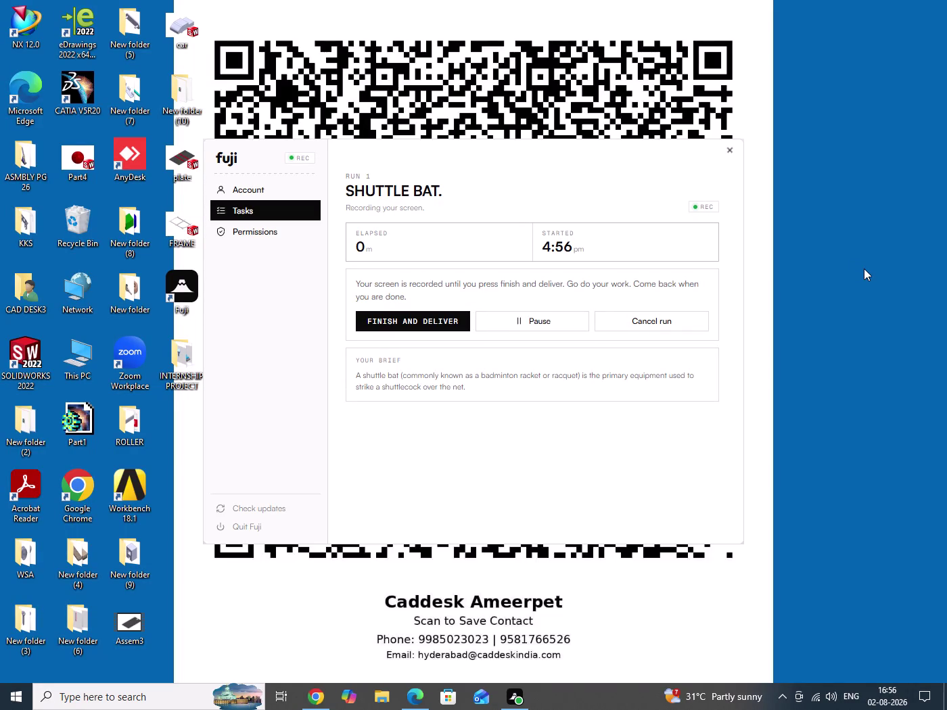
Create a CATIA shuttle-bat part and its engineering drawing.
Refresh the Windows desktop three times from its right-click menu.
right_click(864, 269)
click(836, 306)
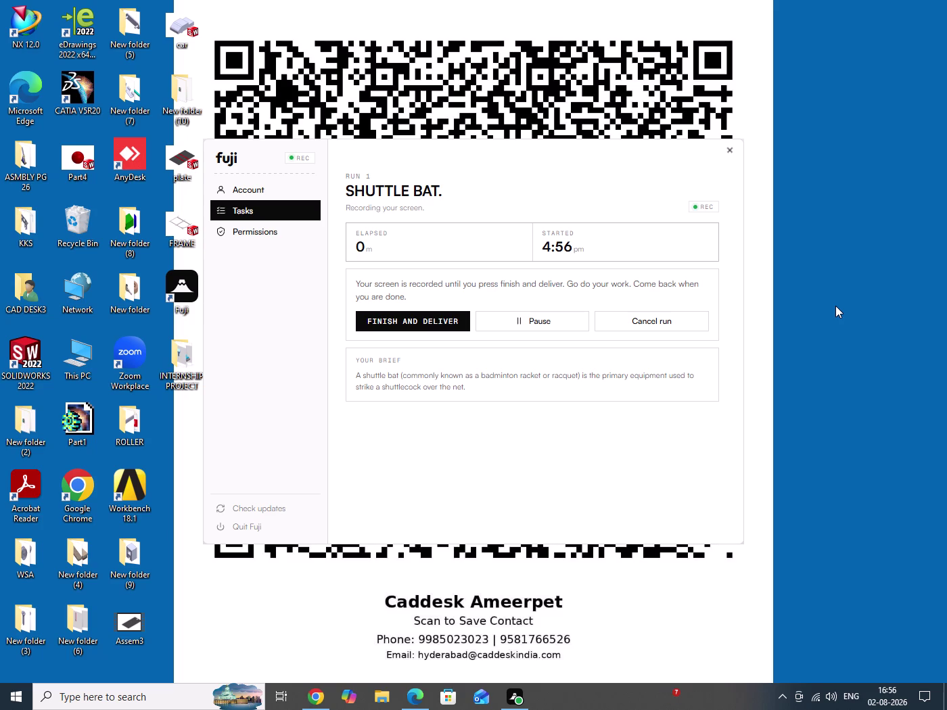
right_click(866, 245)
click(848, 287)
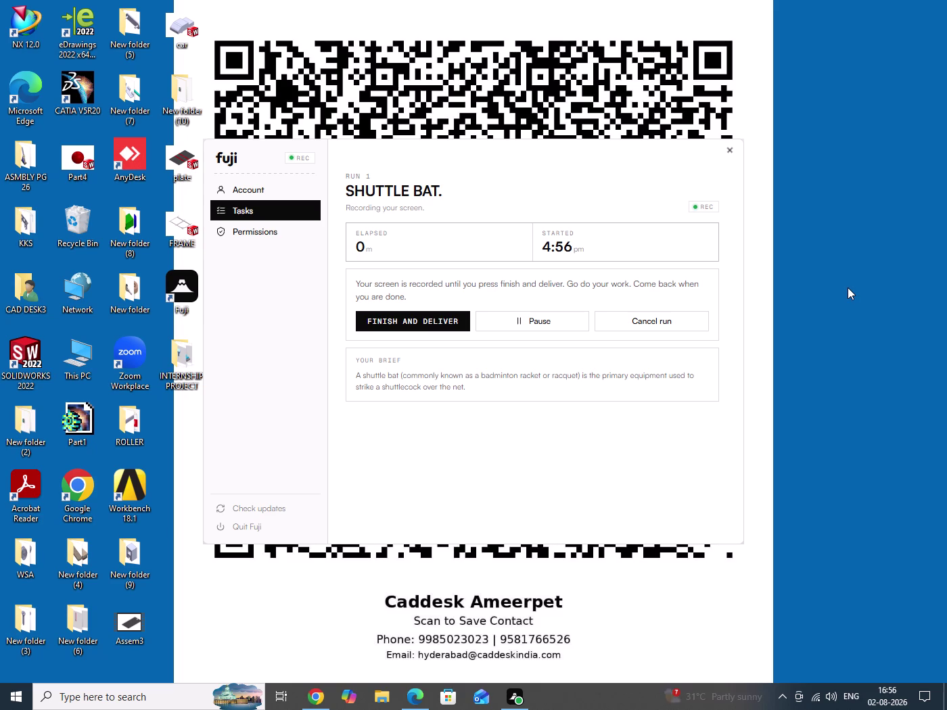
right_click(848, 288)
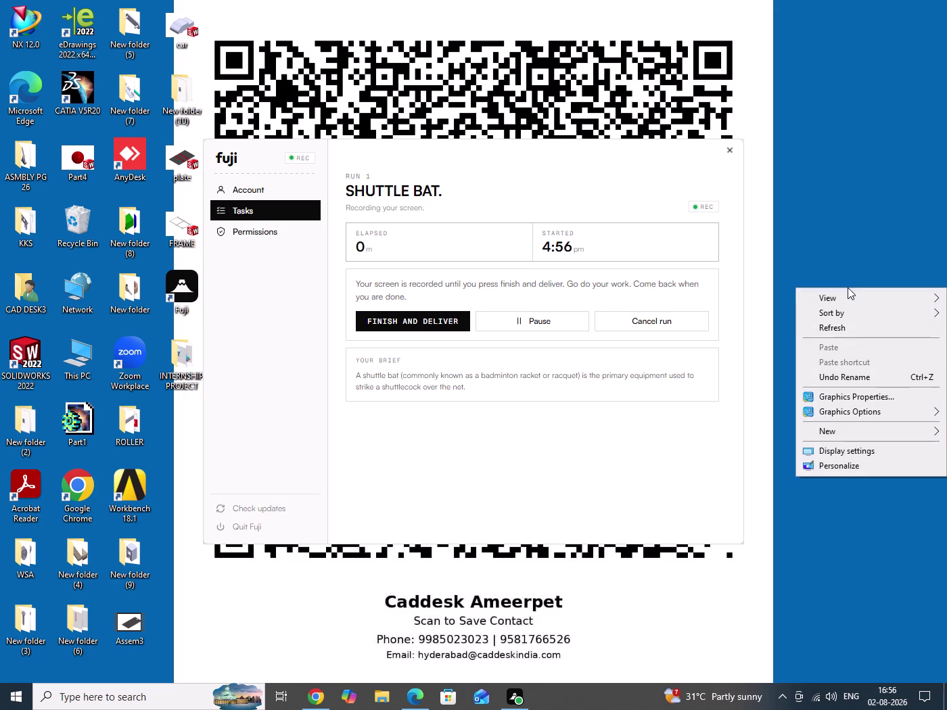
click(846, 330)
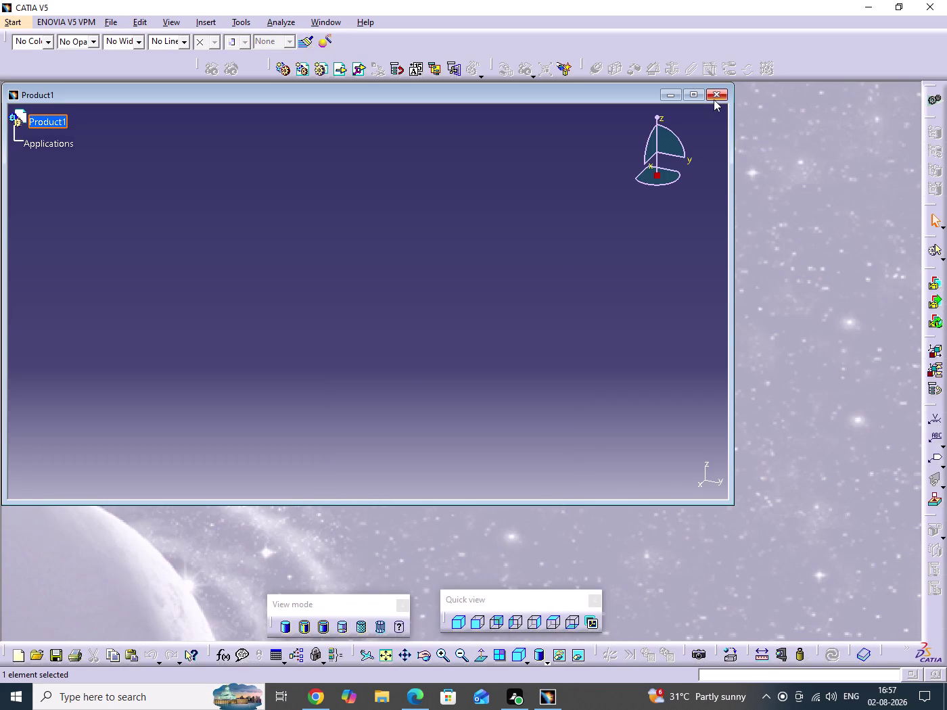
Close the empty Product1 and start a new part in Part Design.
click(714, 100)
key(alt+s)
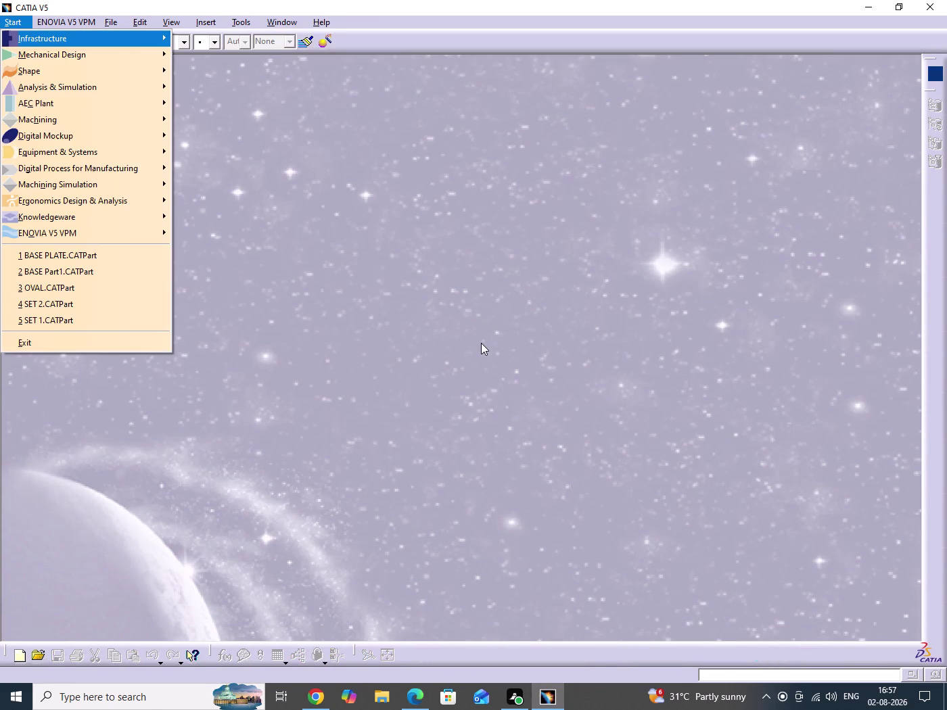
text(MP)
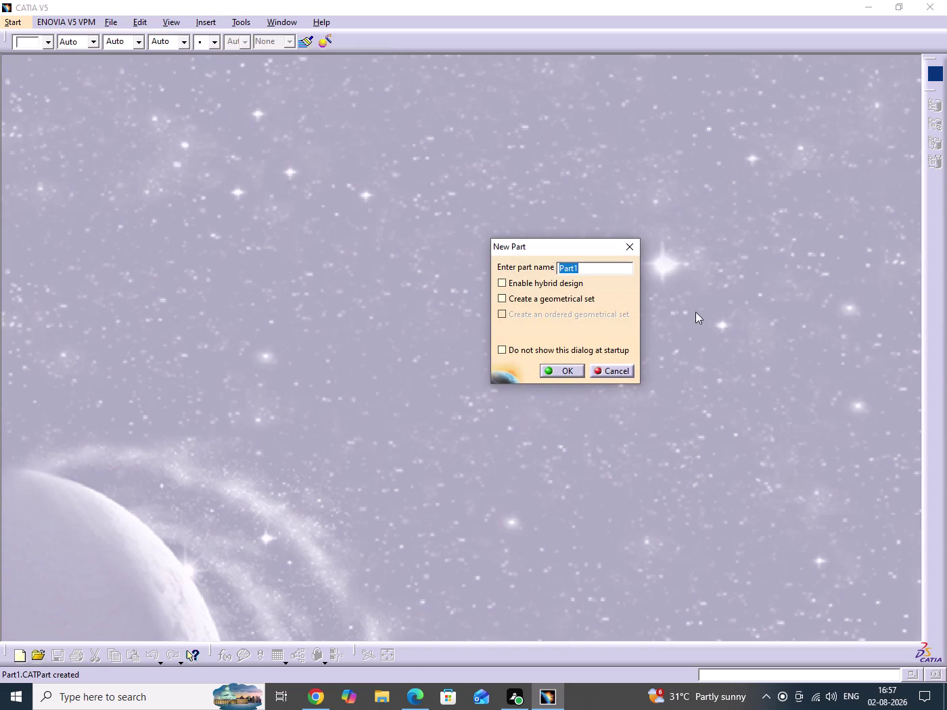
Name the new part 'SHUTTLE BAT' and confirm its creation.
text(S)
text(H)
key(u)
text(T)
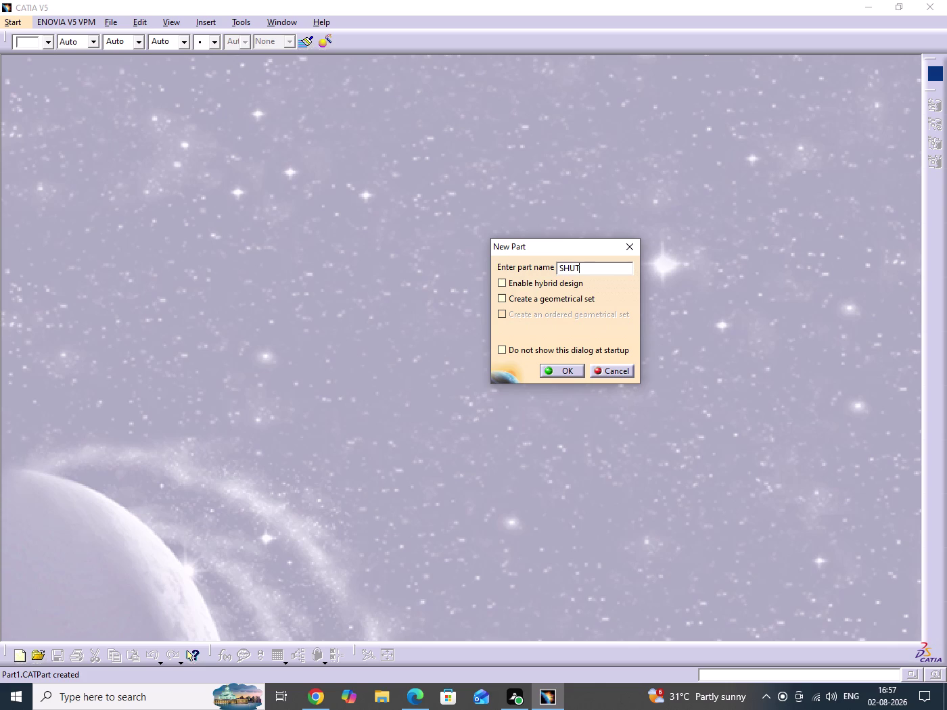
text(TLE)
key(space)
text(BAT)
click(539, 285)
click(557, 374)
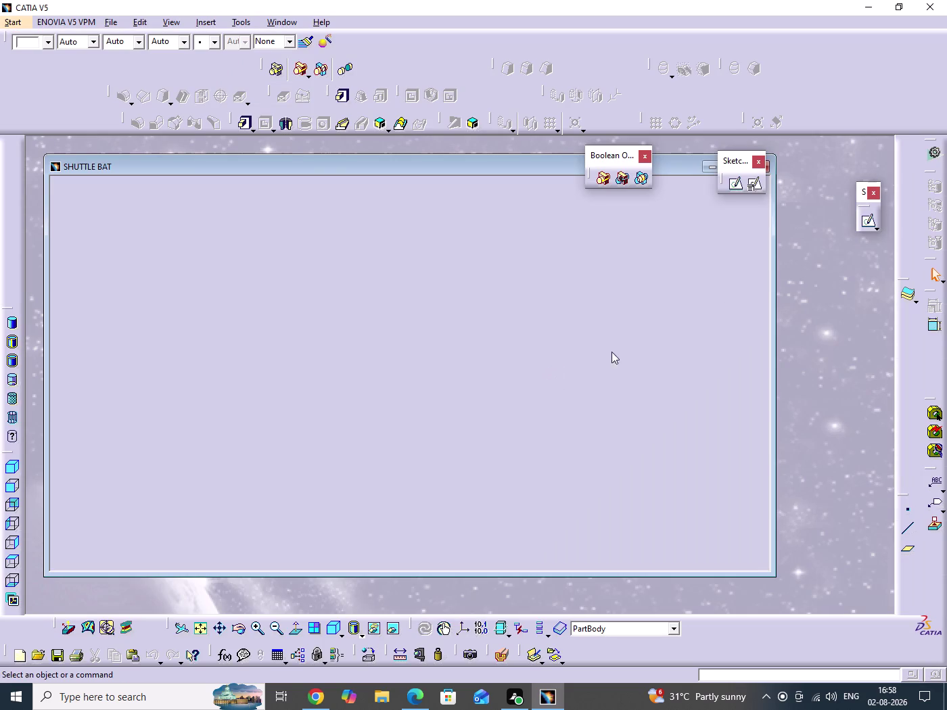
Check the racket reference drawing in Edge, then return to the SHUTTLE BAT part.
drag(724, 161, 802, 208)
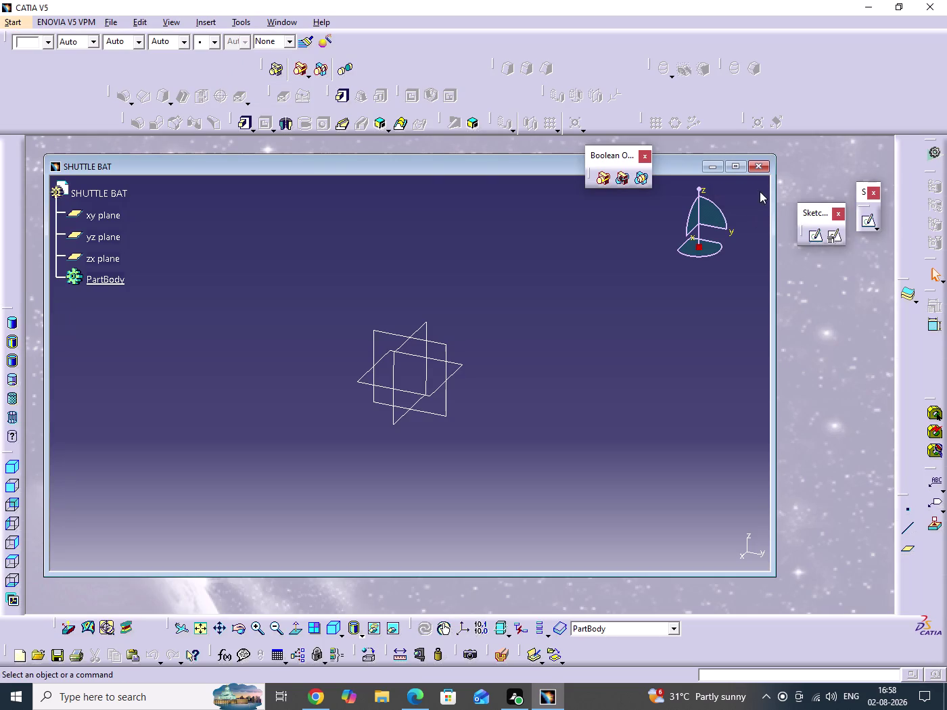
click(736, 169)
click(416, 701)
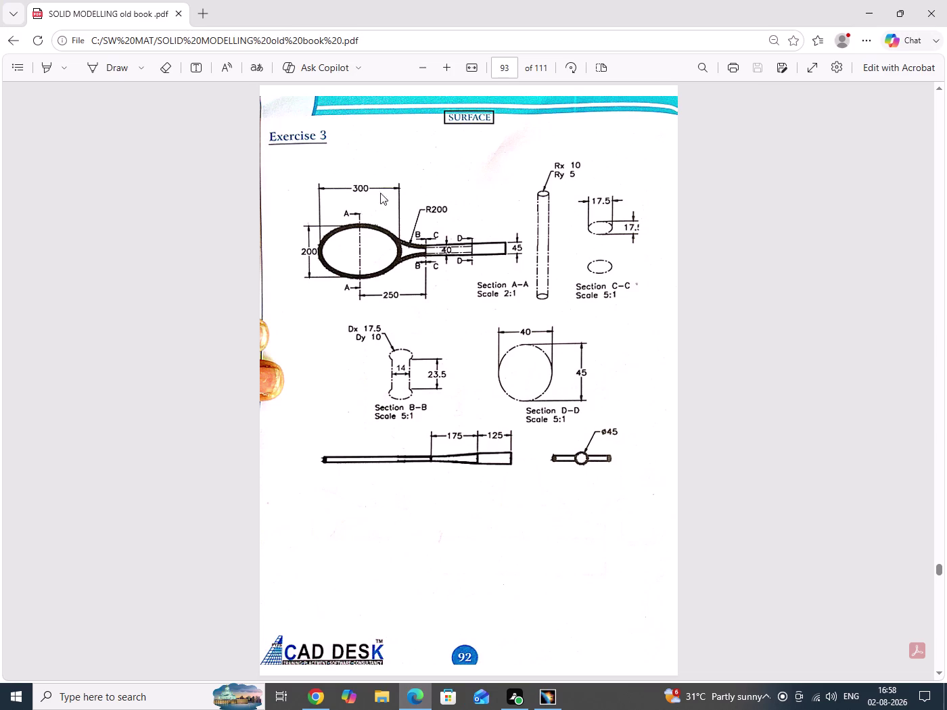
click(865, 15)
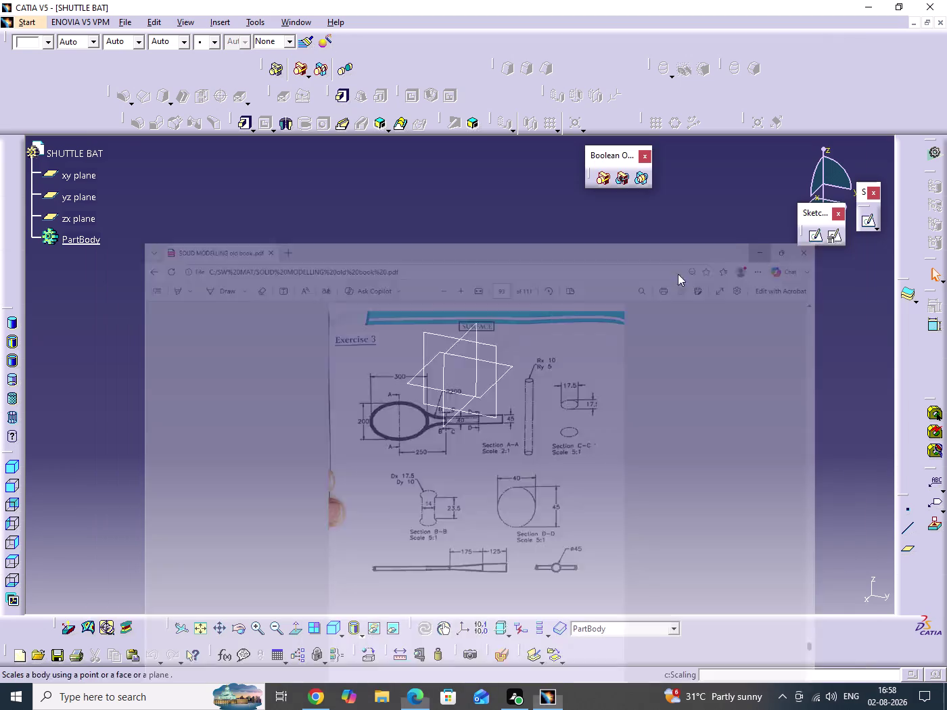
Create a positioned sketch on the xy plane with Reverse H and Swap enabled.
click(746, 301)
click(836, 238)
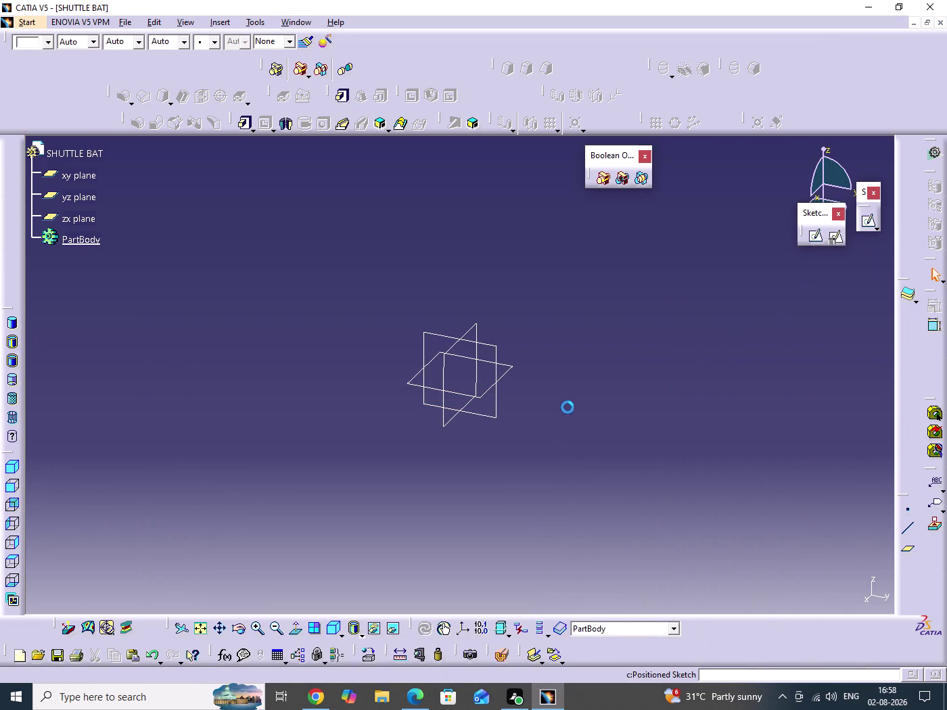
click(513, 369)
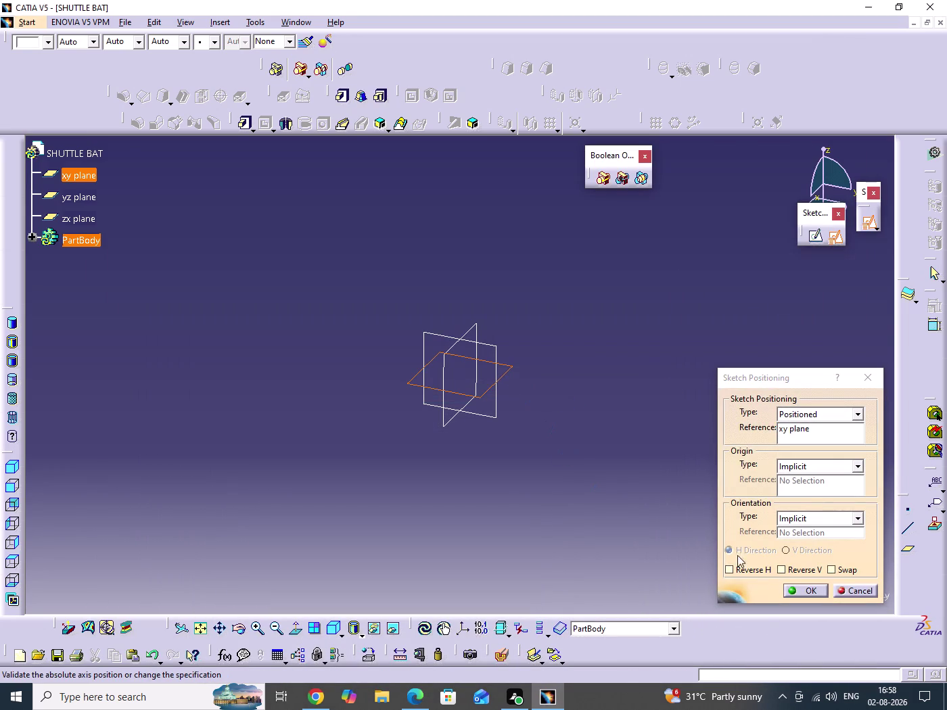
click(812, 569)
click(759, 567)
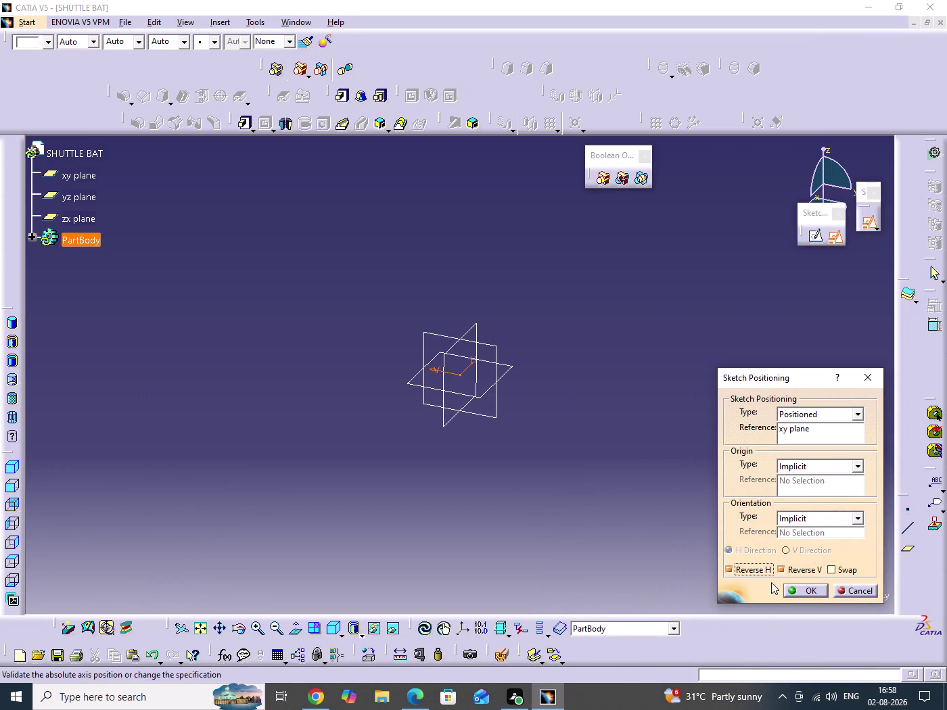
click(801, 574)
click(842, 570)
click(813, 591)
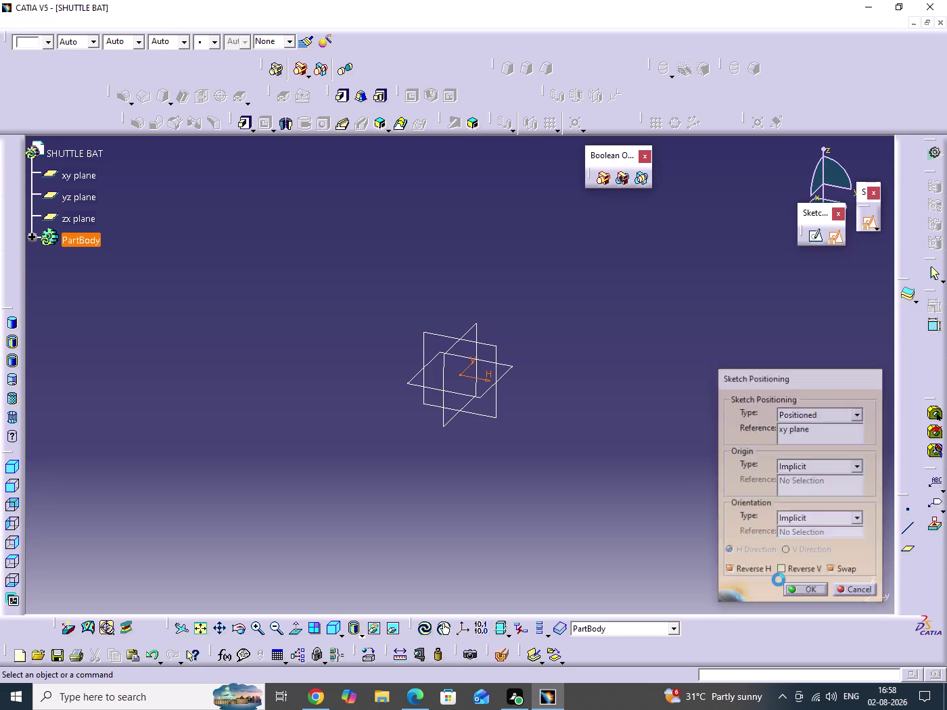
middle_drag(649, 405, 554, 429)
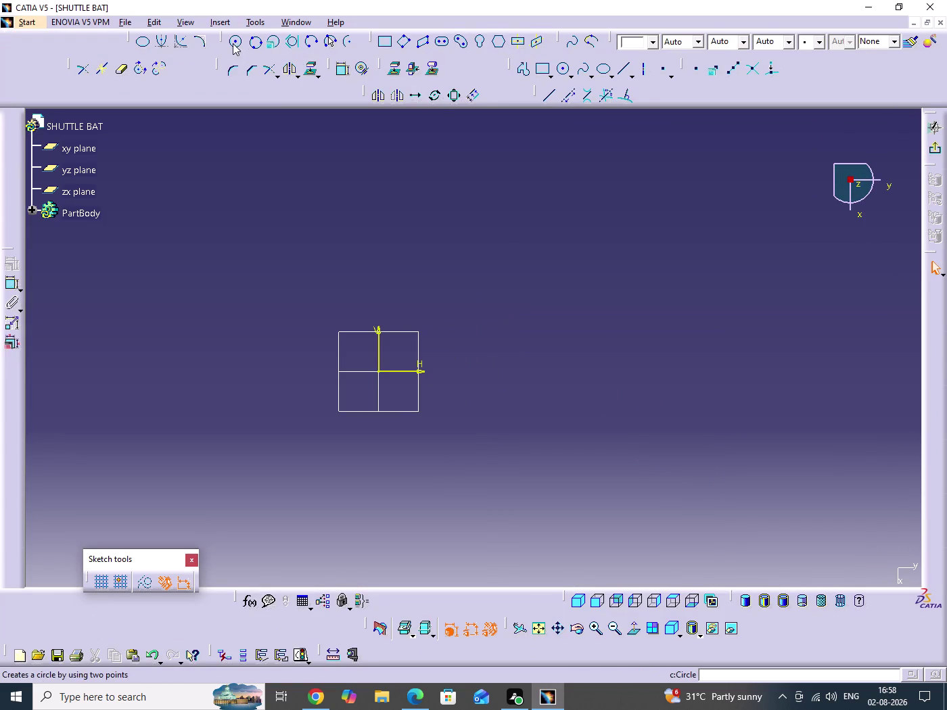
Draw an ellipse centred on the sketch origin with a horizontal long axis.
click(145, 39)
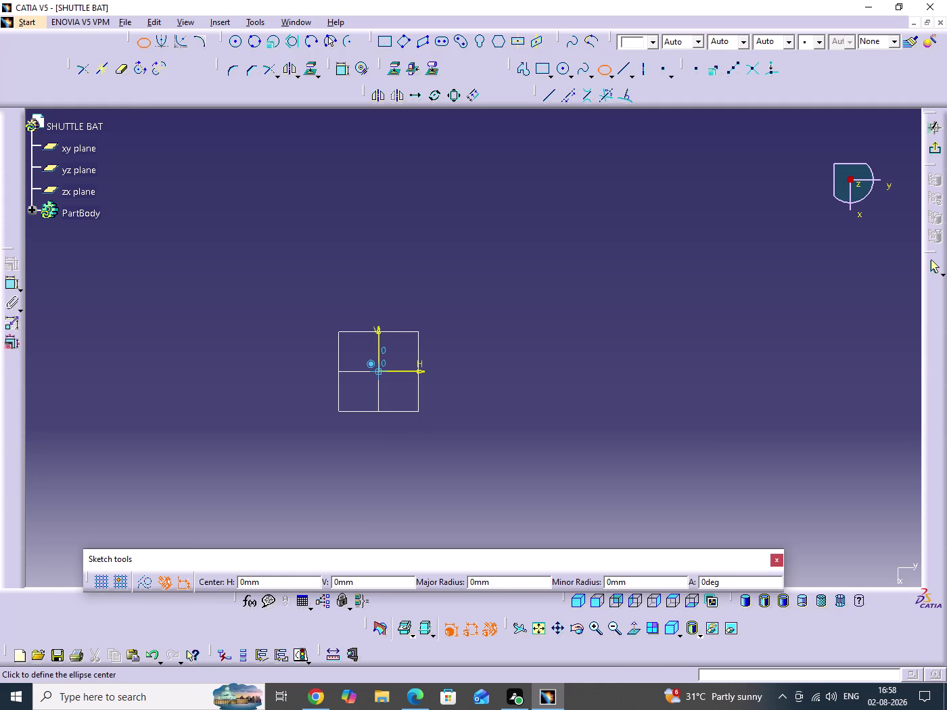
click(377, 371)
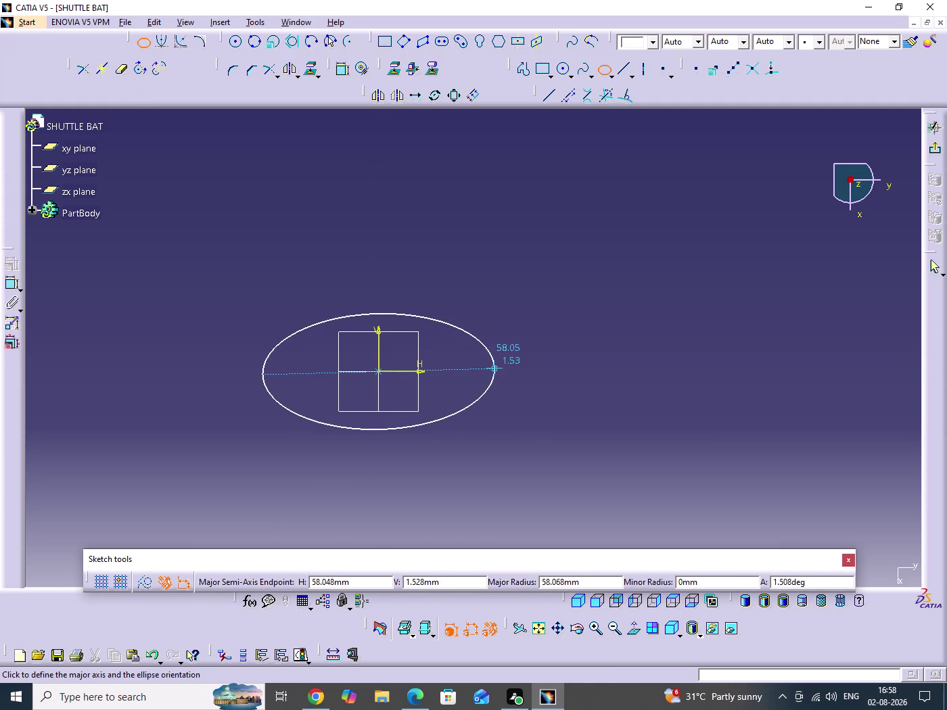
click(495, 369)
click(374, 453)
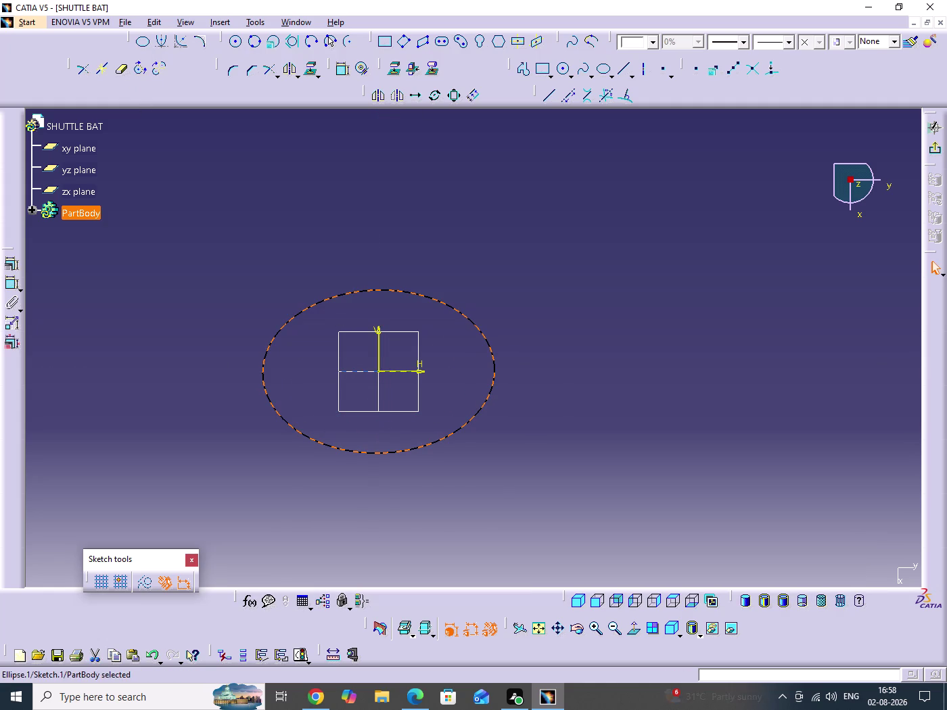
Add semimajor and semiminor axis constraints to the ellipse and place the dimensions.
click(11, 266)
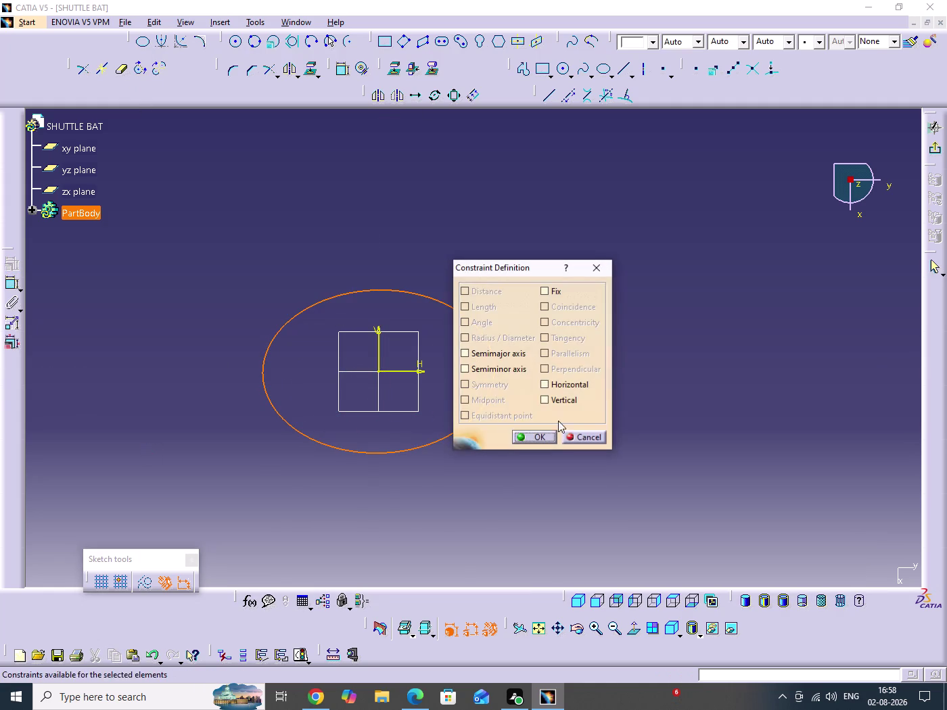
click(576, 386)
click(504, 356)
click(498, 369)
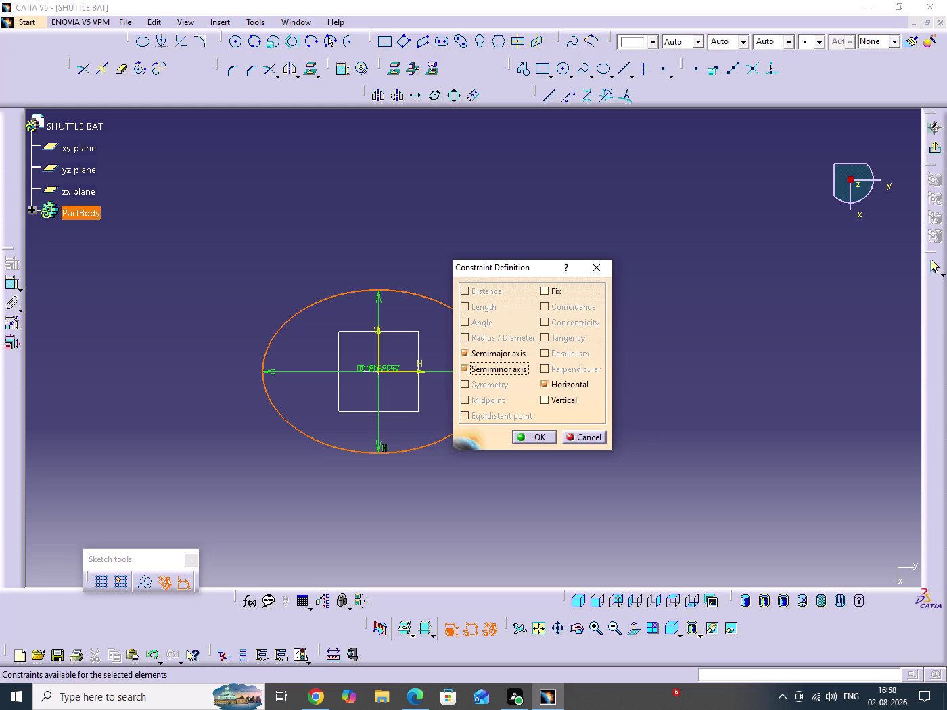
click(542, 439)
click(743, 451)
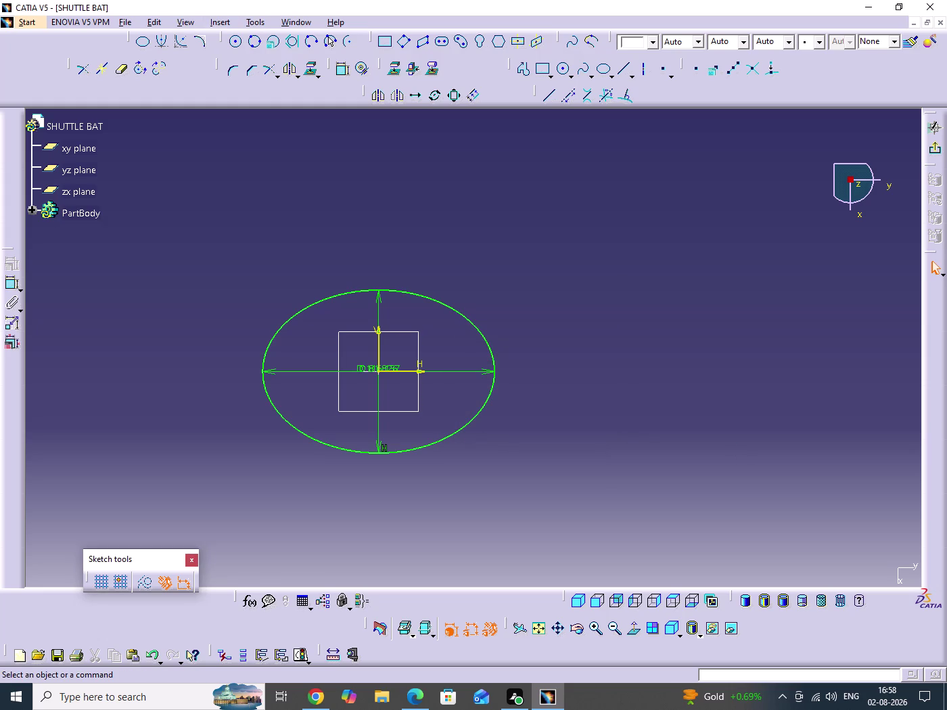
drag(380, 440, 223, 423)
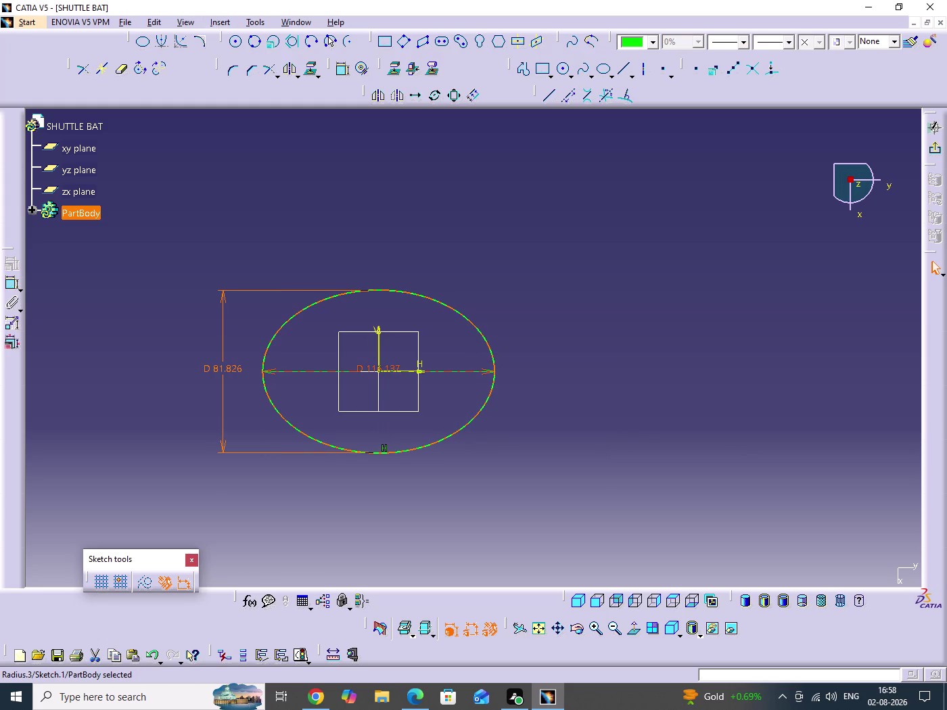
drag(474, 372, 478, 249)
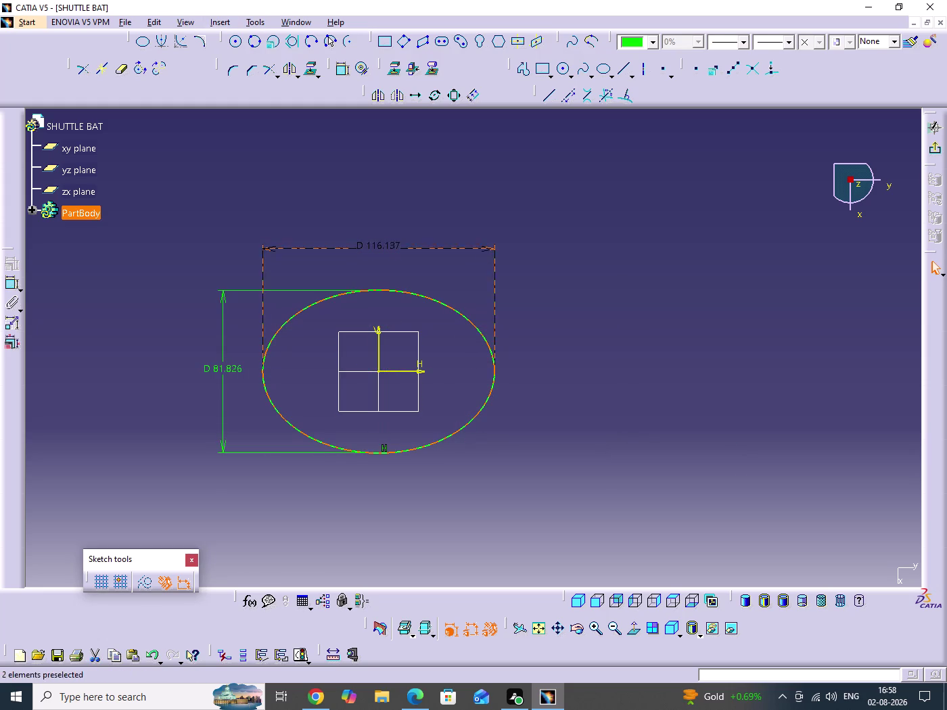
drag(580, 306, 638, 537)
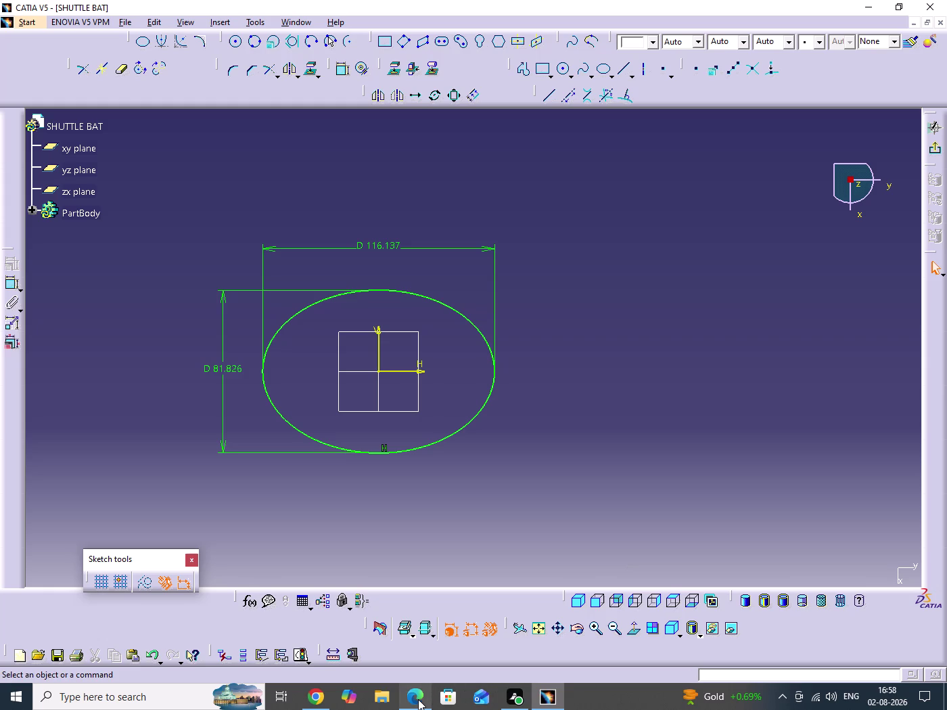
Set the ellipse width dimension to 300 and its height to 200.
click(418, 699)
click(417, 700)
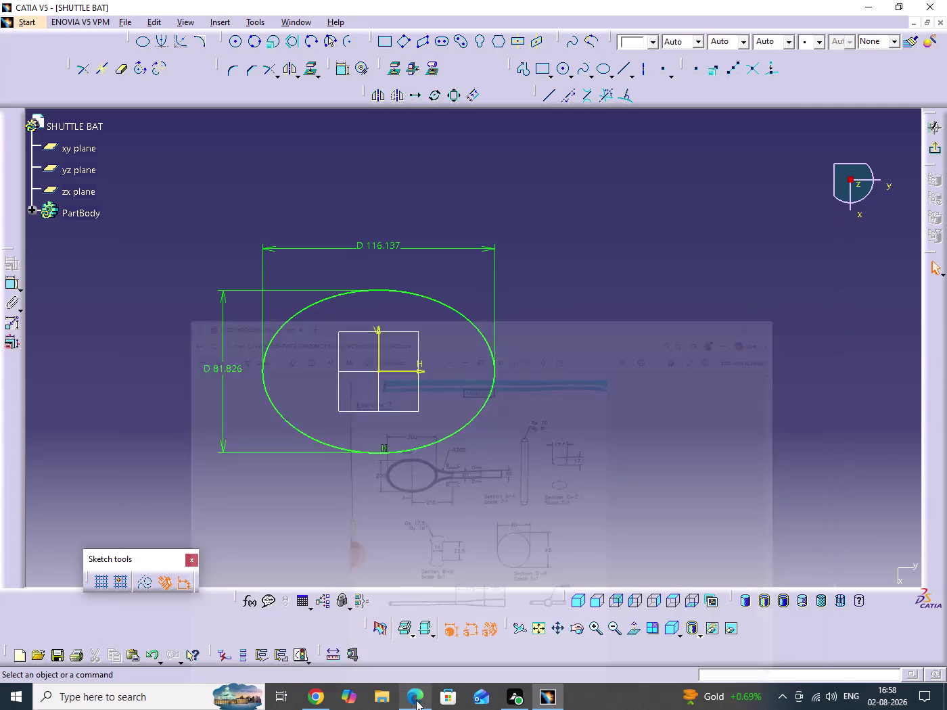
double_click(392, 243)
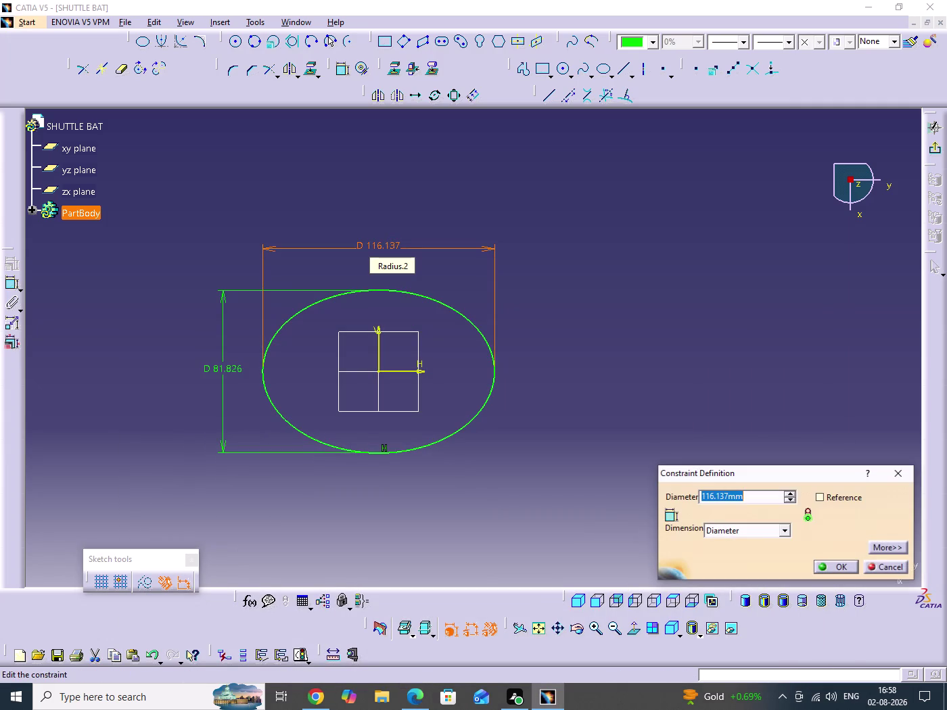
text(300)
key(Return)
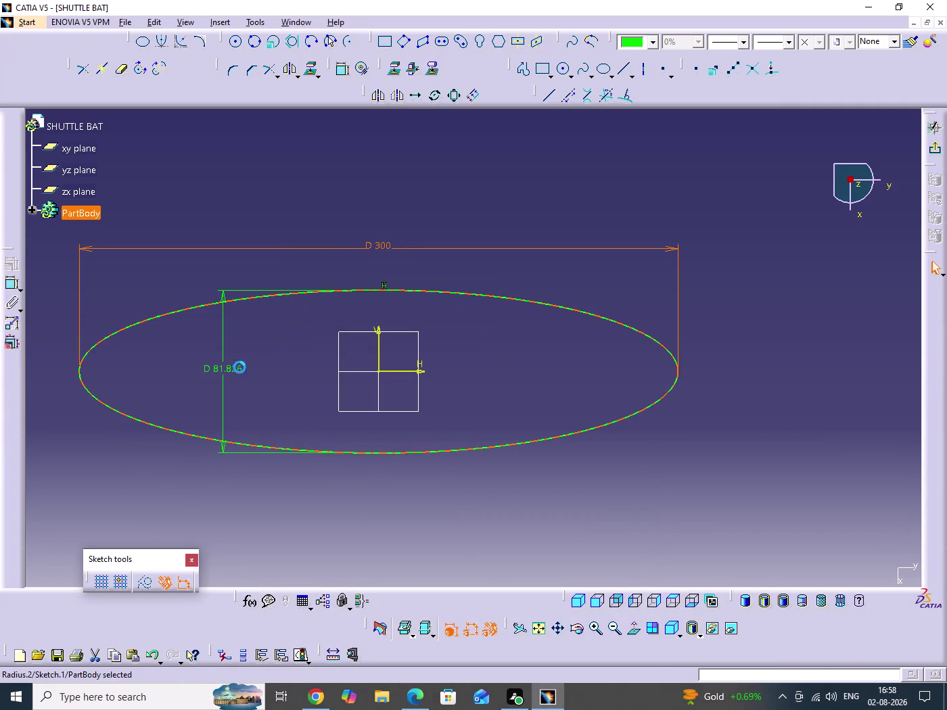
double_click(226, 367)
text(200)
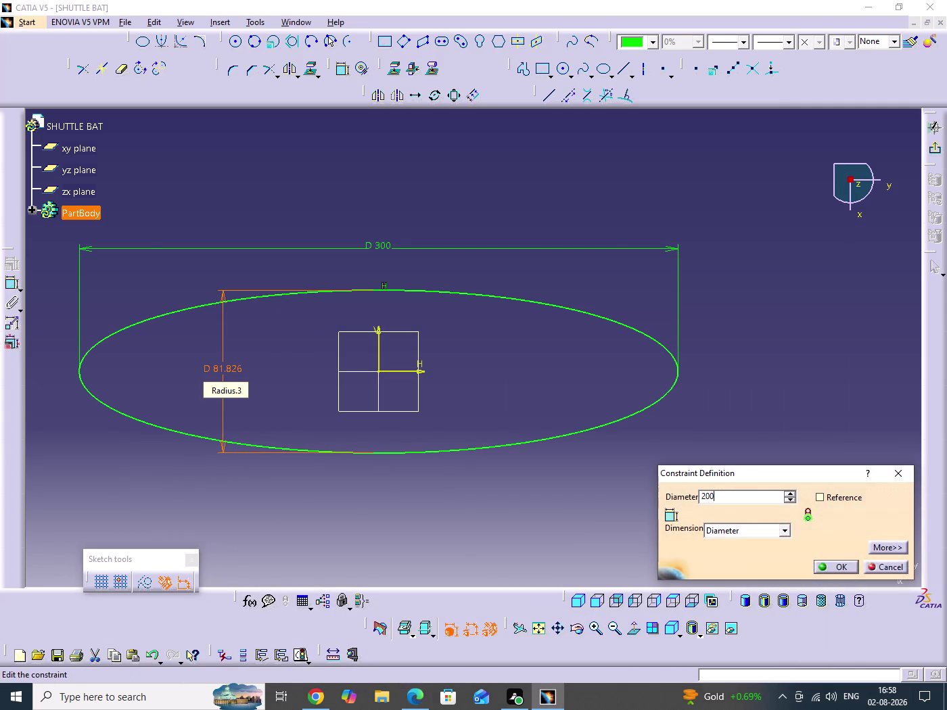
key(Return)
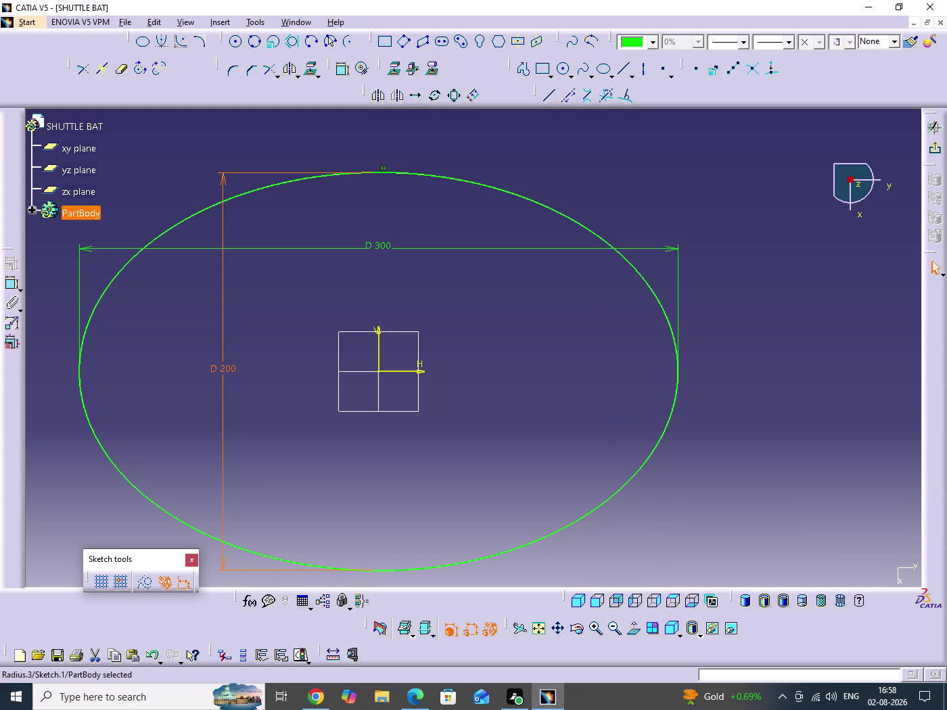
Exit the head sketch back to Part Design.
click(793, 342)
click(941, 143)
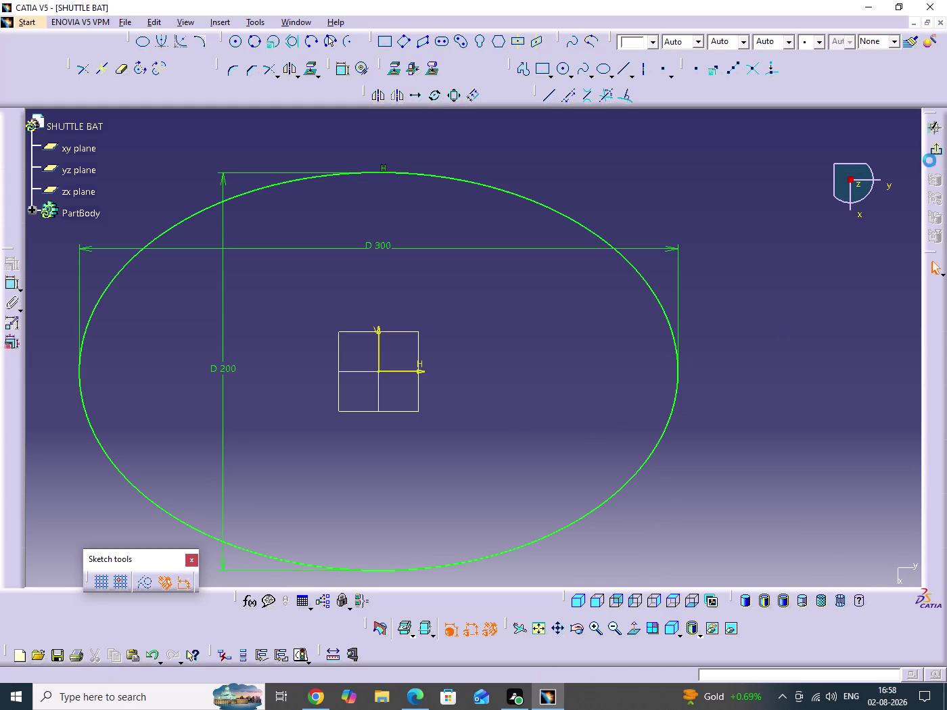
click(735, 383)
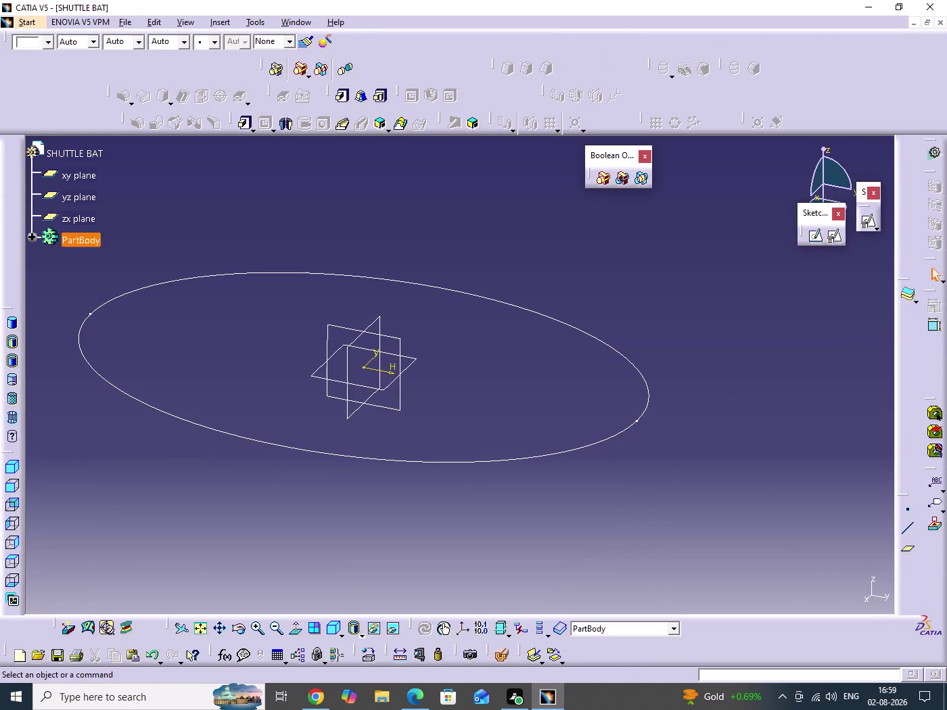
Create a positioned sketch on the zx plane.
click(834, 239)
click(377, 318)
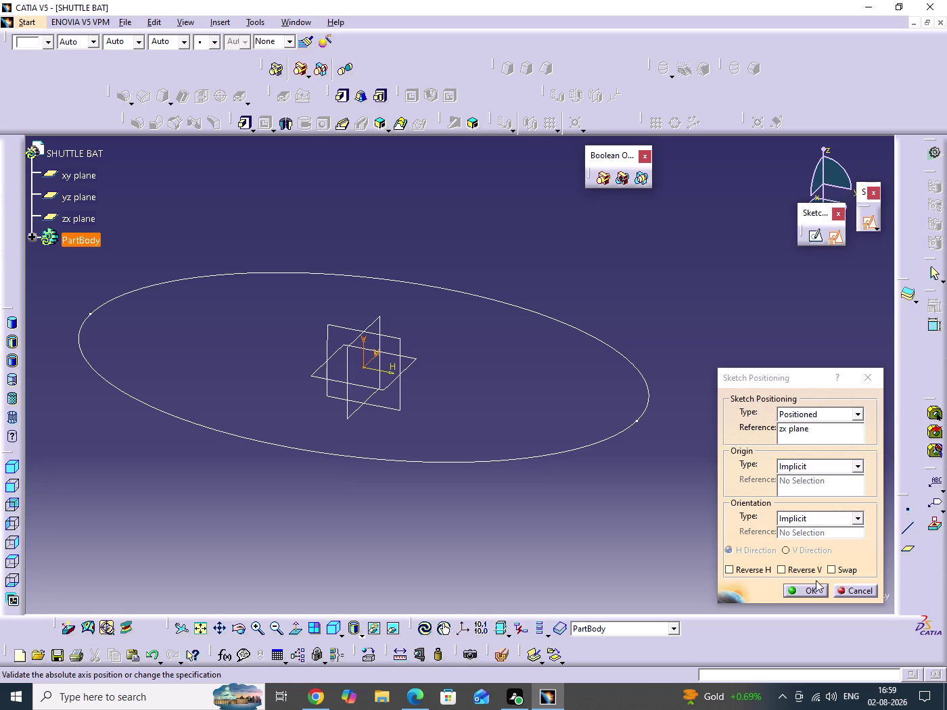
click(808, 589)
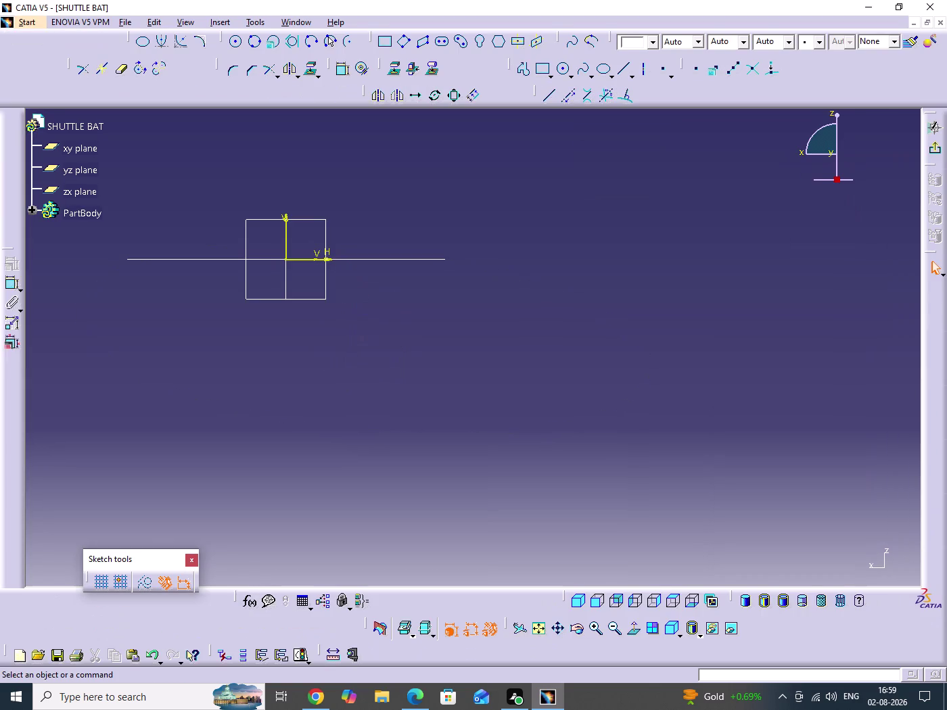
middle_drag(486, 327, 354, 424)
Draw a small ellipse beside the sketch origin.
click(138, 44)
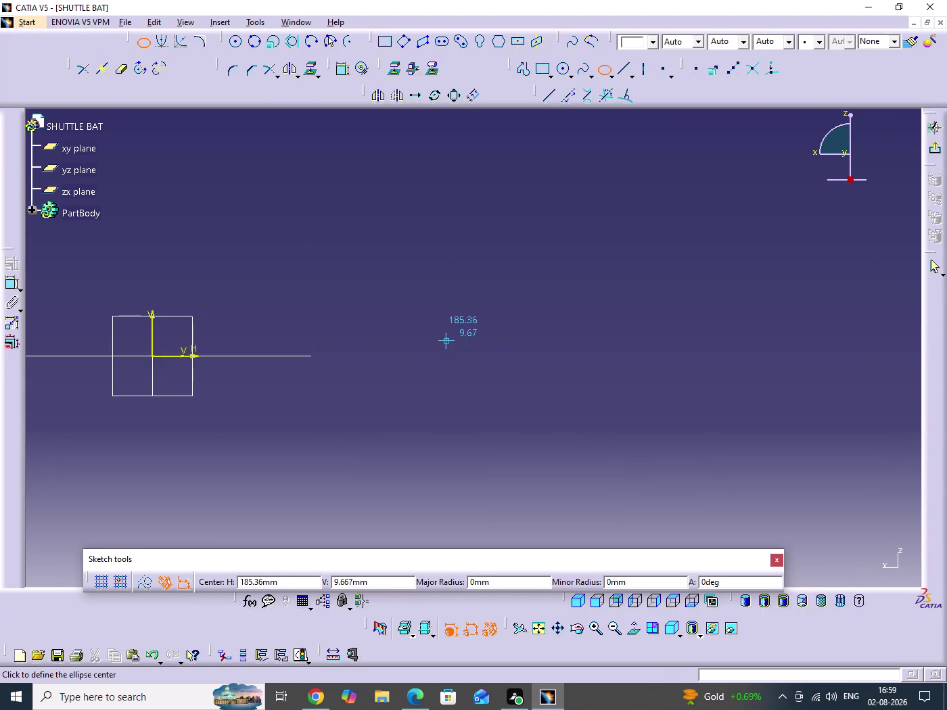
click(449, 358)
click(500, 356)
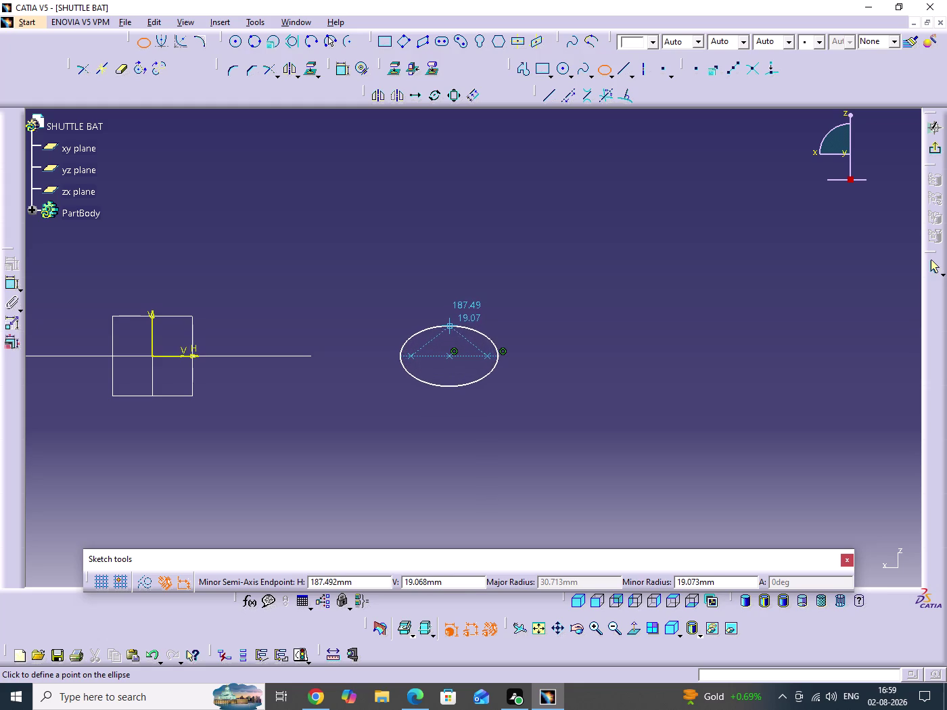
click(452, 326)
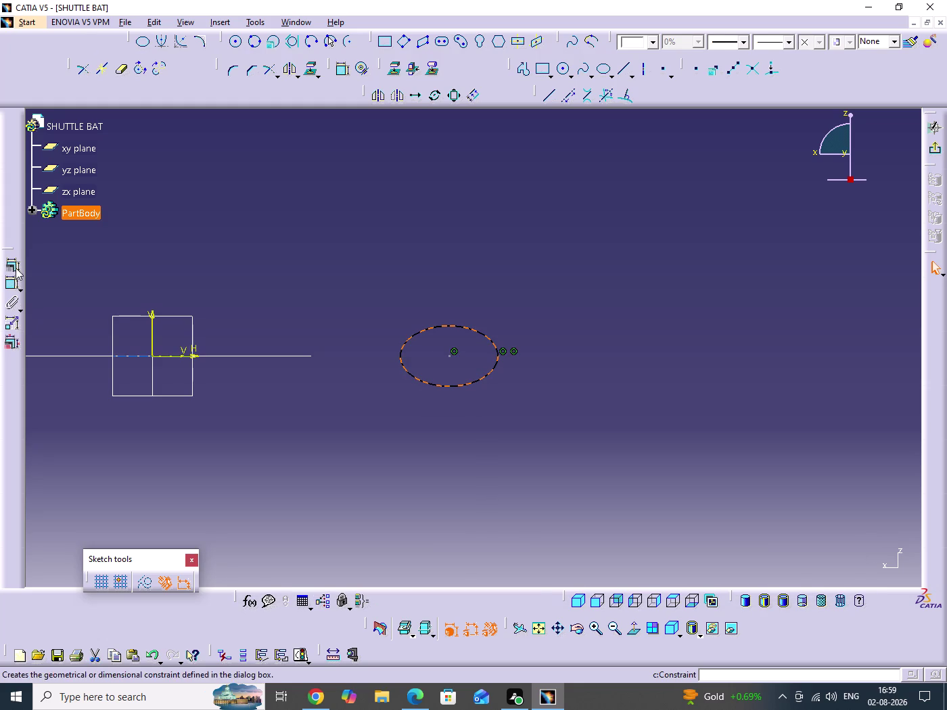
Add semimajor and semiminor axis constraints to the small ellipse.
click(15, 268)
click(551, 385)
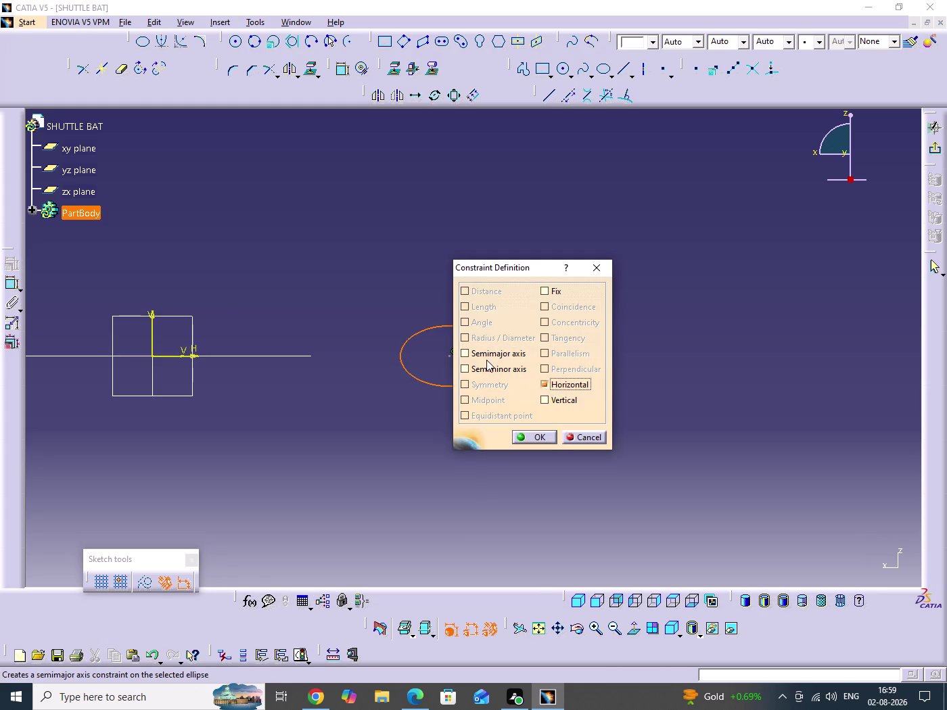
click(486, 352)
click(483, 369)
click(552, 438)
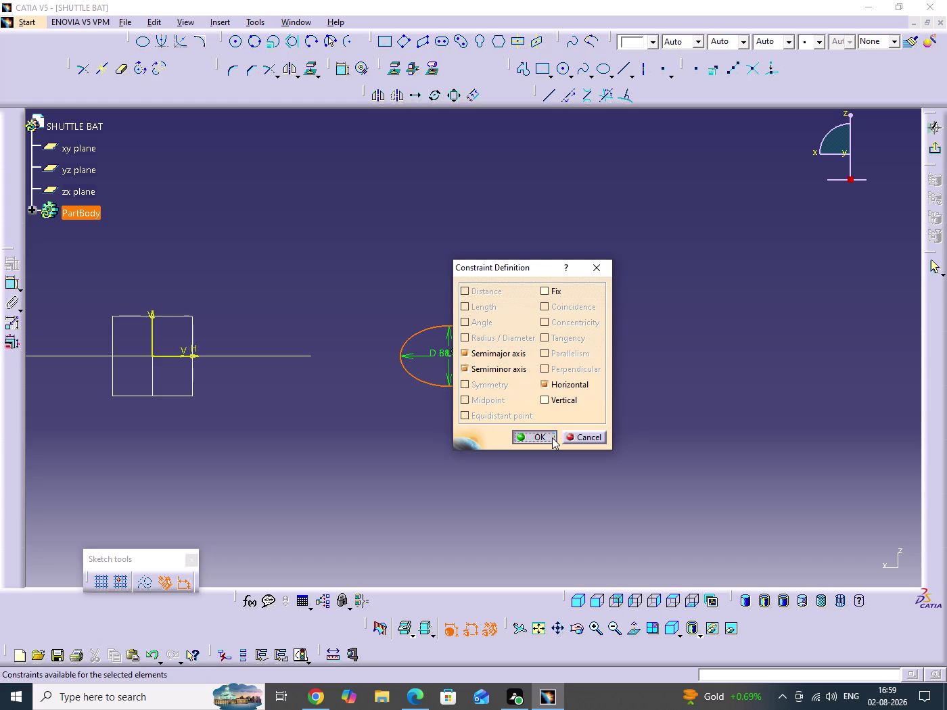
click(693, 401)
Check the reference drawing for section sizes and separate the overlapping axis dimensions.
click(413, 705)
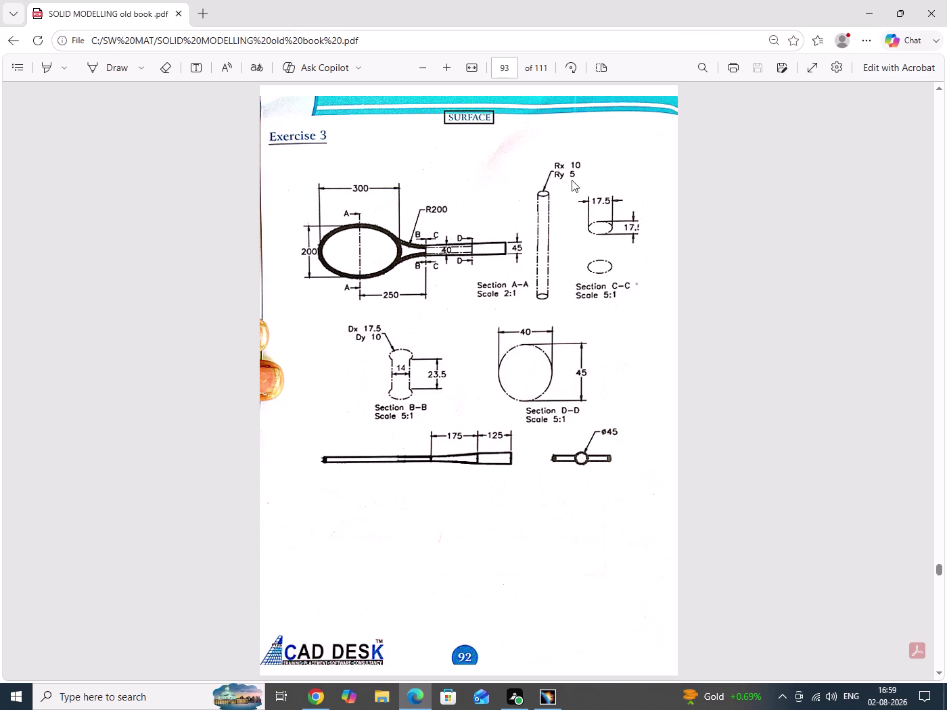
click(872, 13)
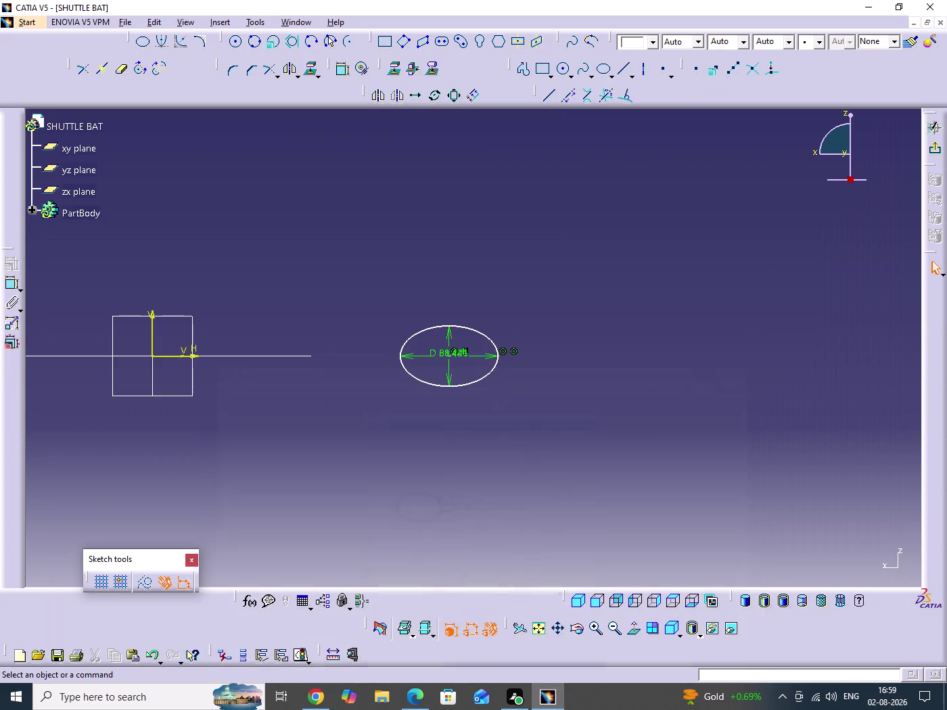
click(644, 251)
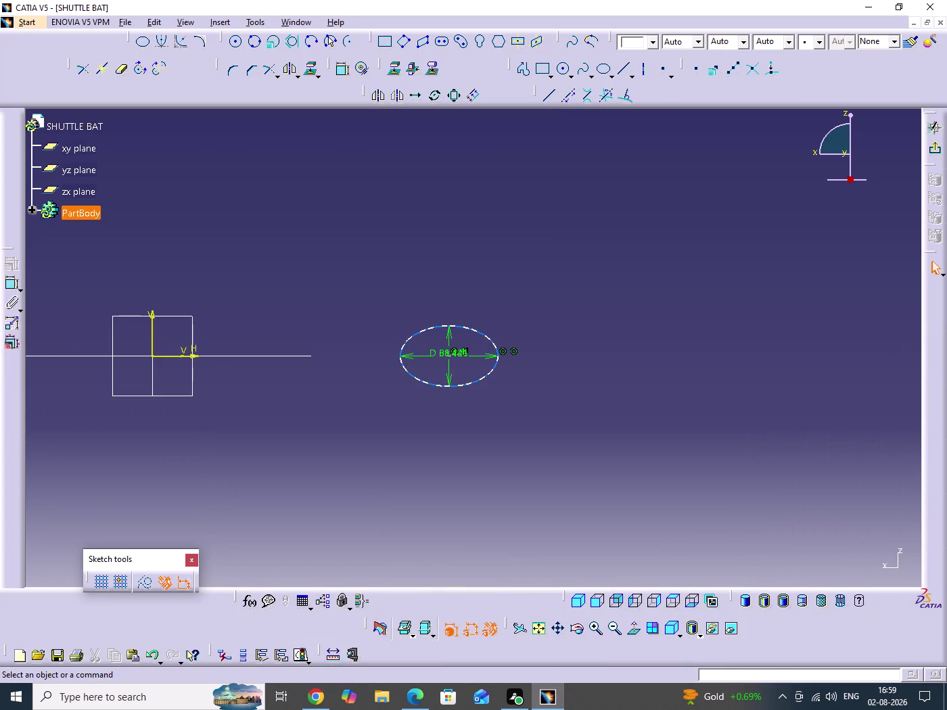
drag(450, 374, 372, 370)
drag(481, 357, 475, 285)
Set the small ellipse's major axis to 10 mm and minor axis to 5 mm.
double_click(451, 283)
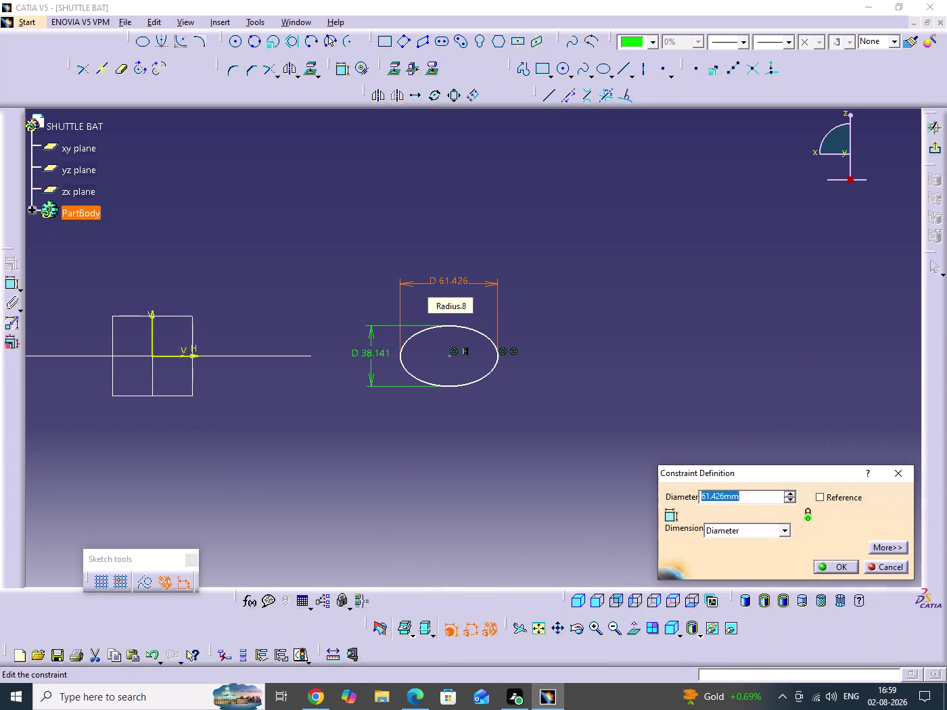
text(10)
key(Return)
double_click(382, 356)
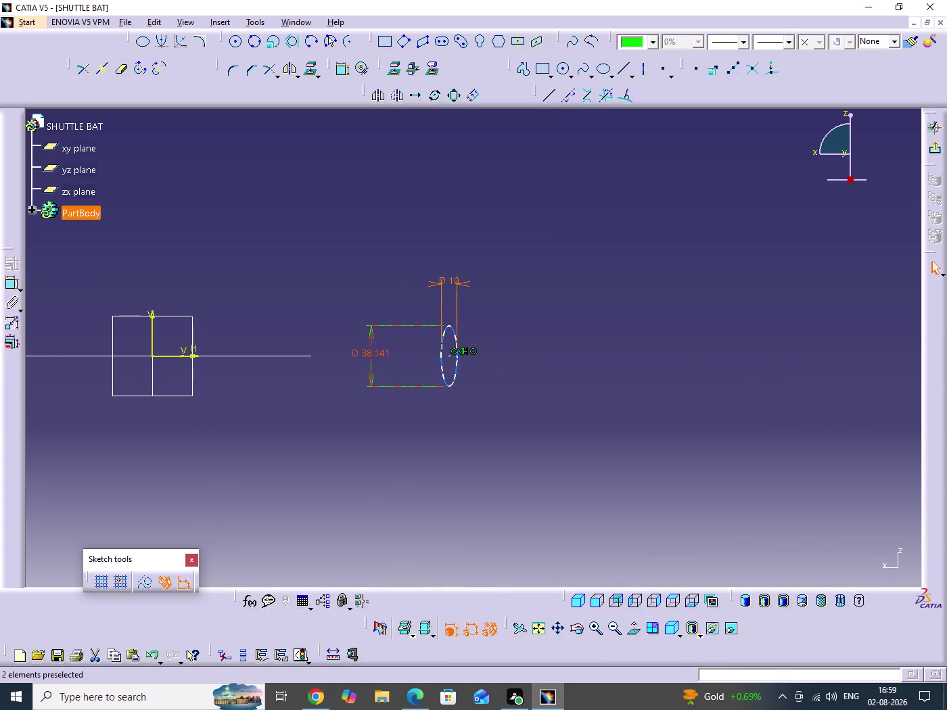
key(5)
key(Return)
click(601, 349)
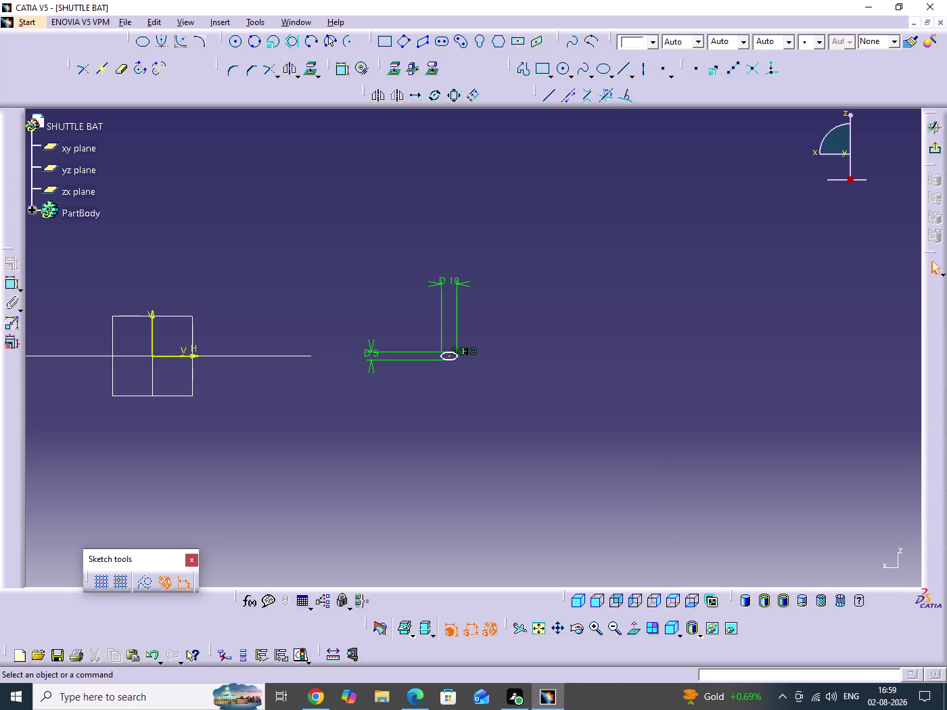
Dimension the ellipse 100 mm from the vertical axis and exit the sketch.
click(343, 70)
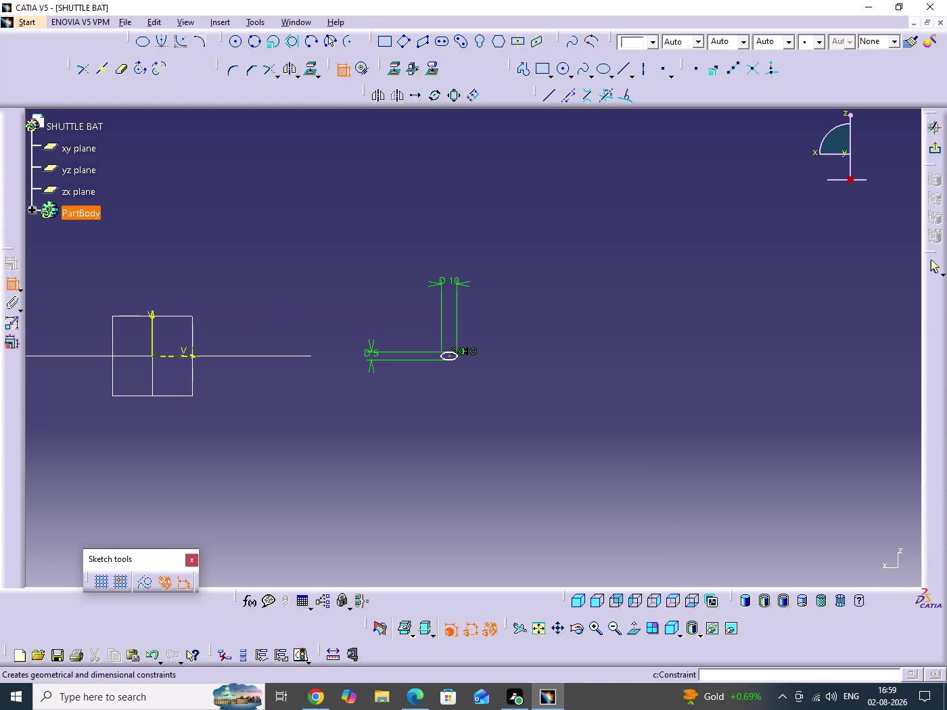
click(154, 339)
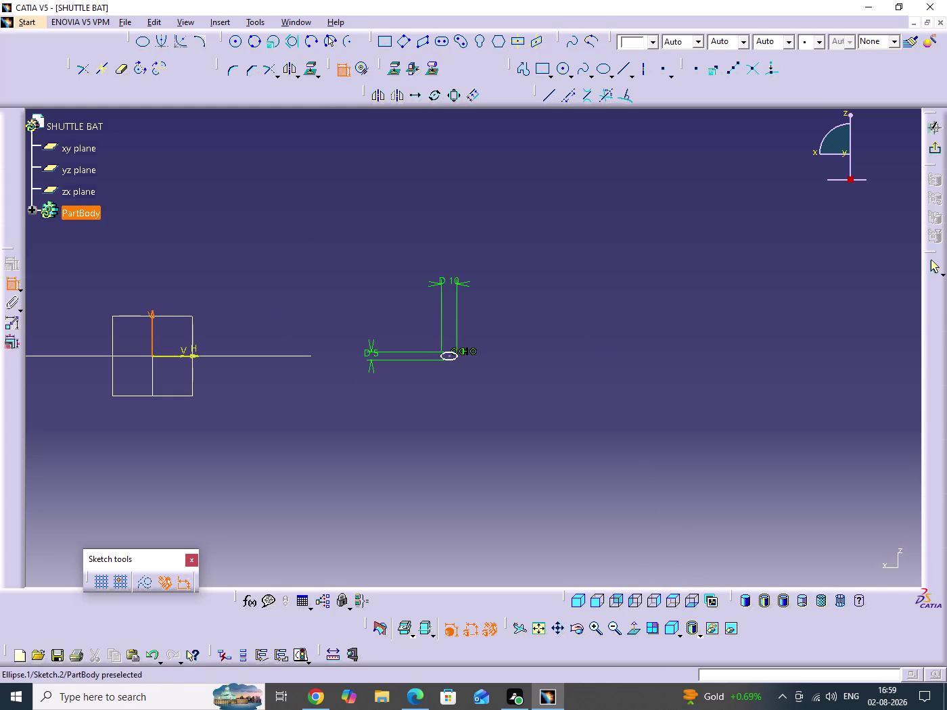
click(448, 357)
click(327, 453)
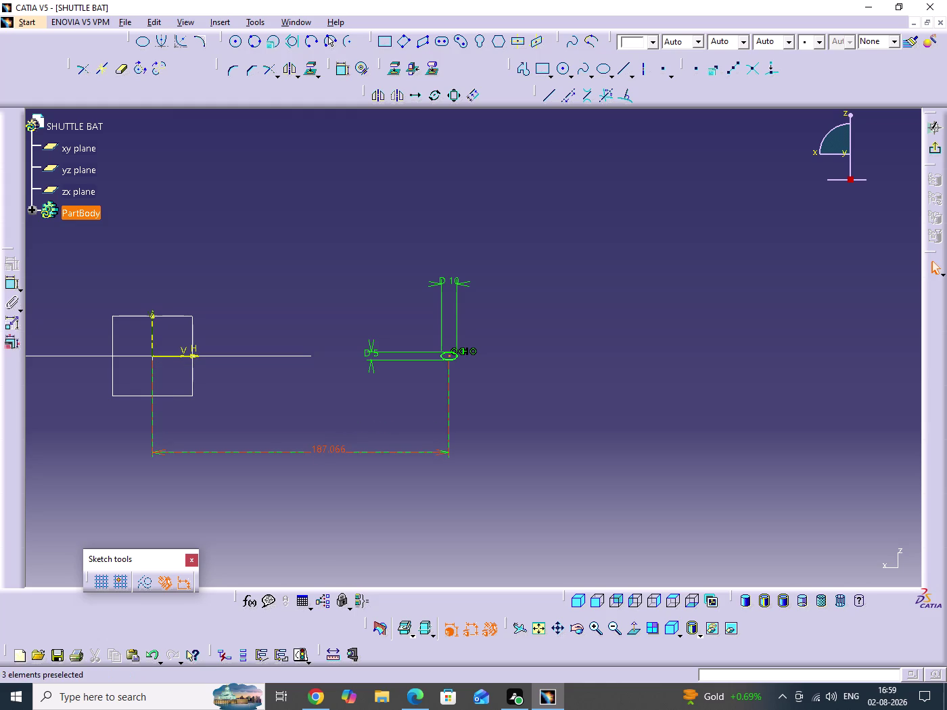
double_click(330, 450)
text(100)
key(Return)
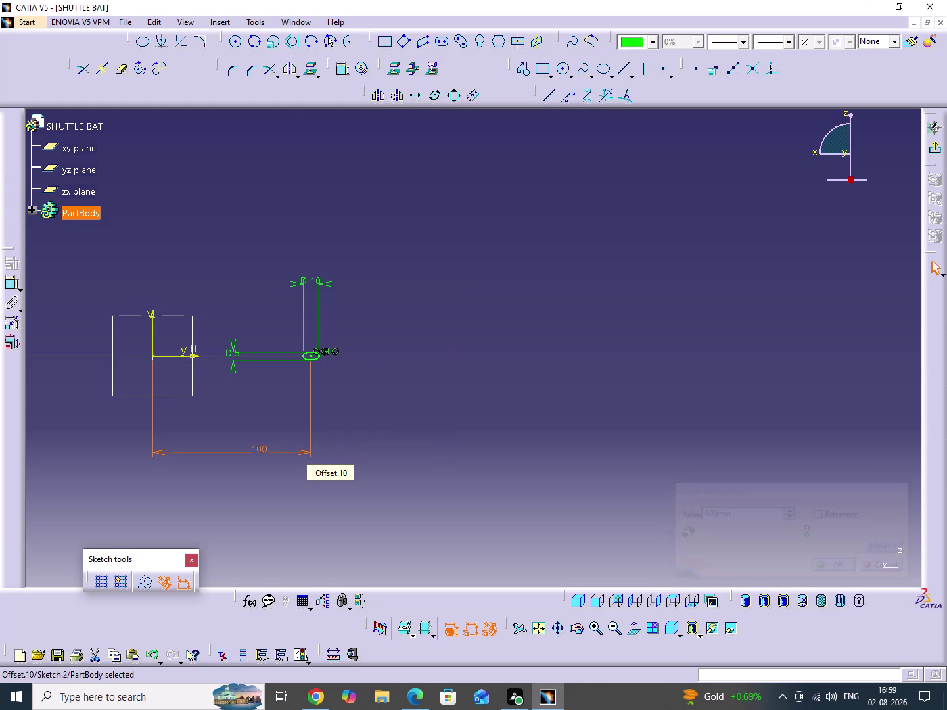
click(932, 154)
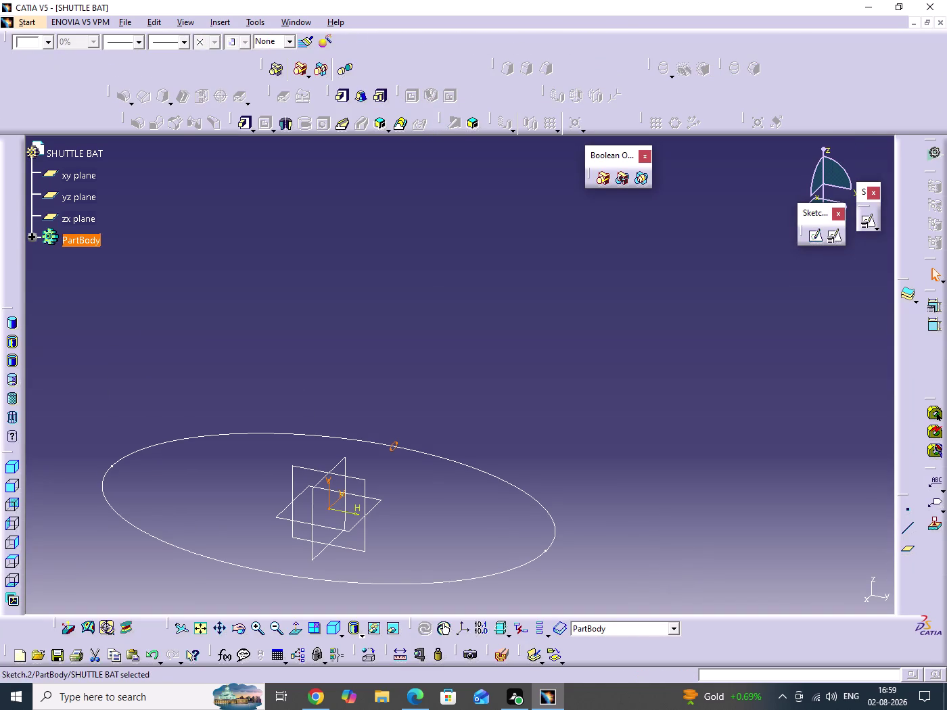
In Wireframe and Surface Design, sweep the Sketch.2 profile along the Sketch.1 guide curve.
key(alt+s)
text(MN)
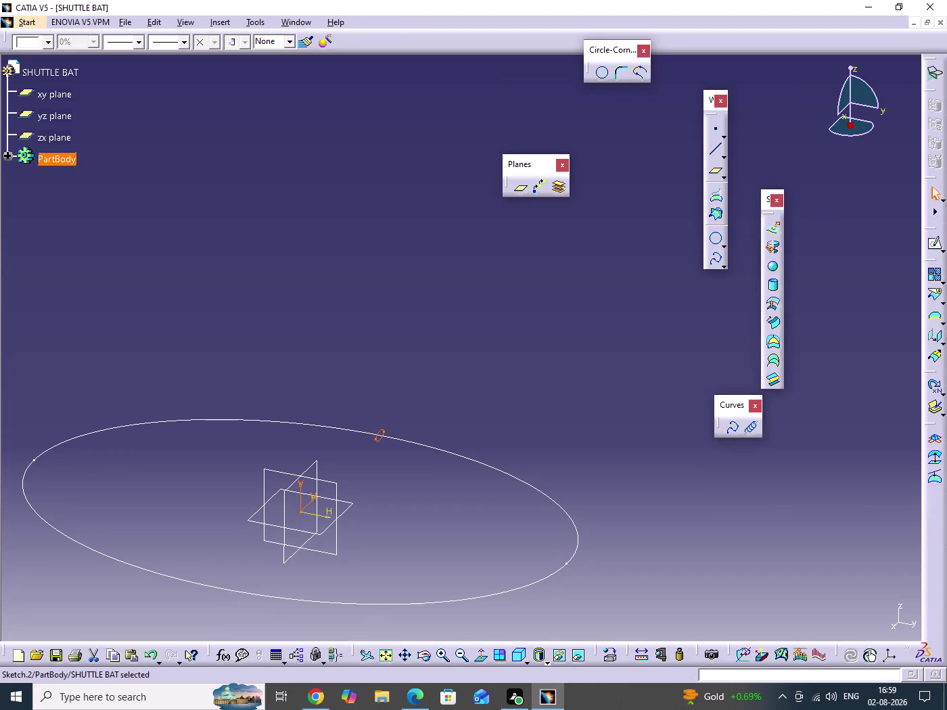
click(773, 320)
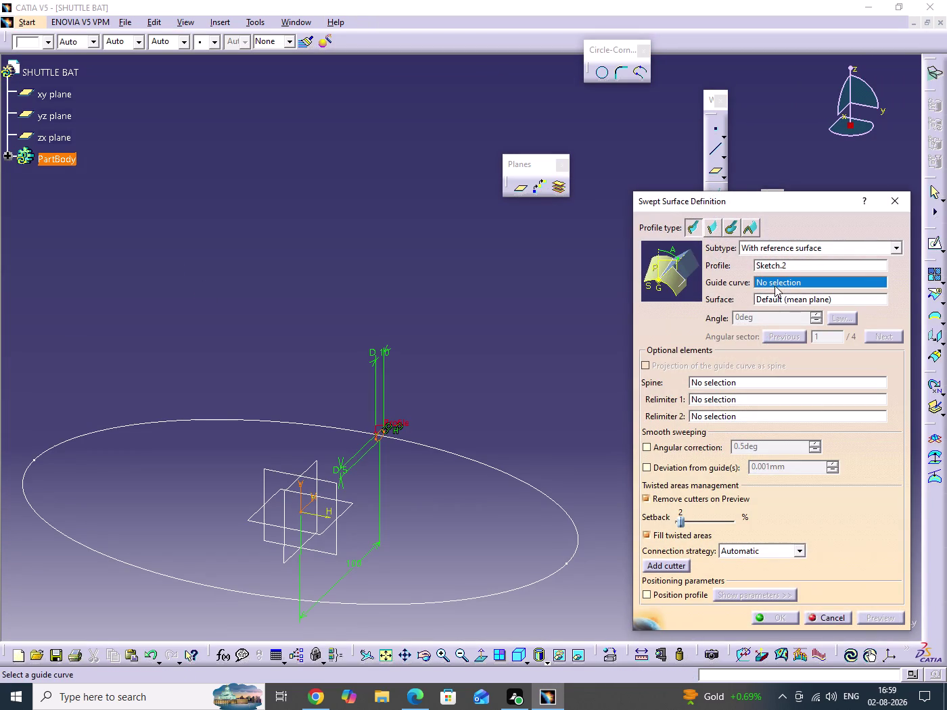
click(430, 446)
click(871, 620)
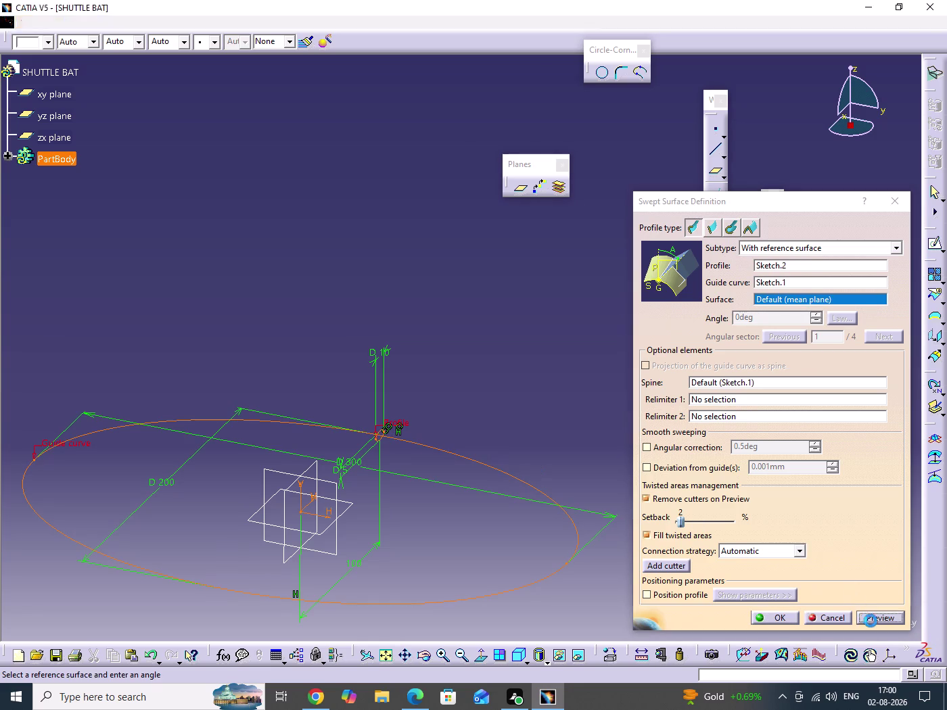
middle_drag(493, 421, 492, 273)
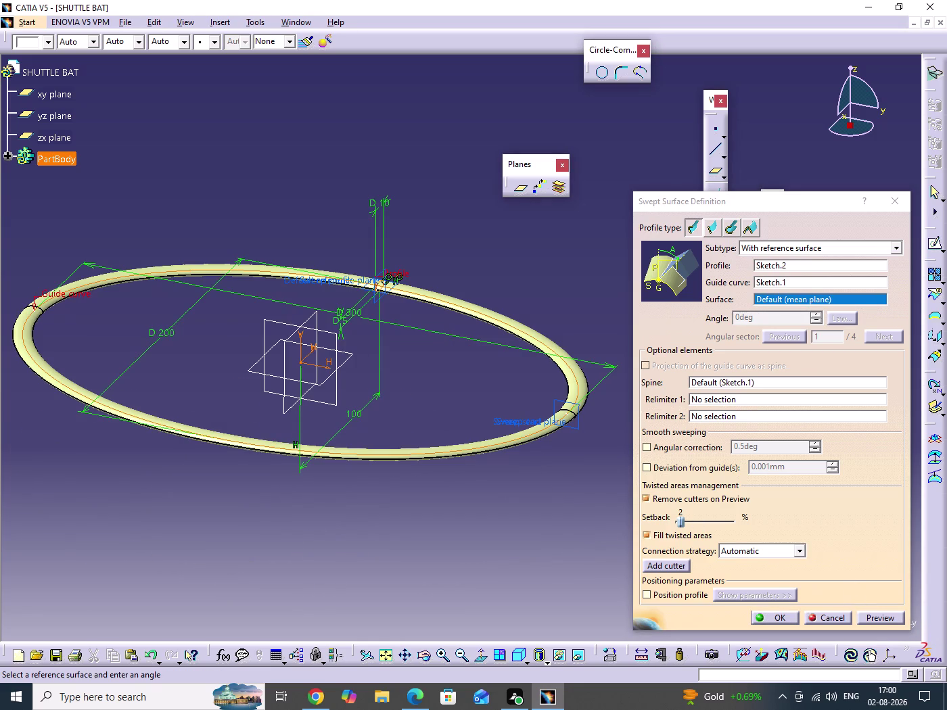
click(770, 620)
click(634, 316)
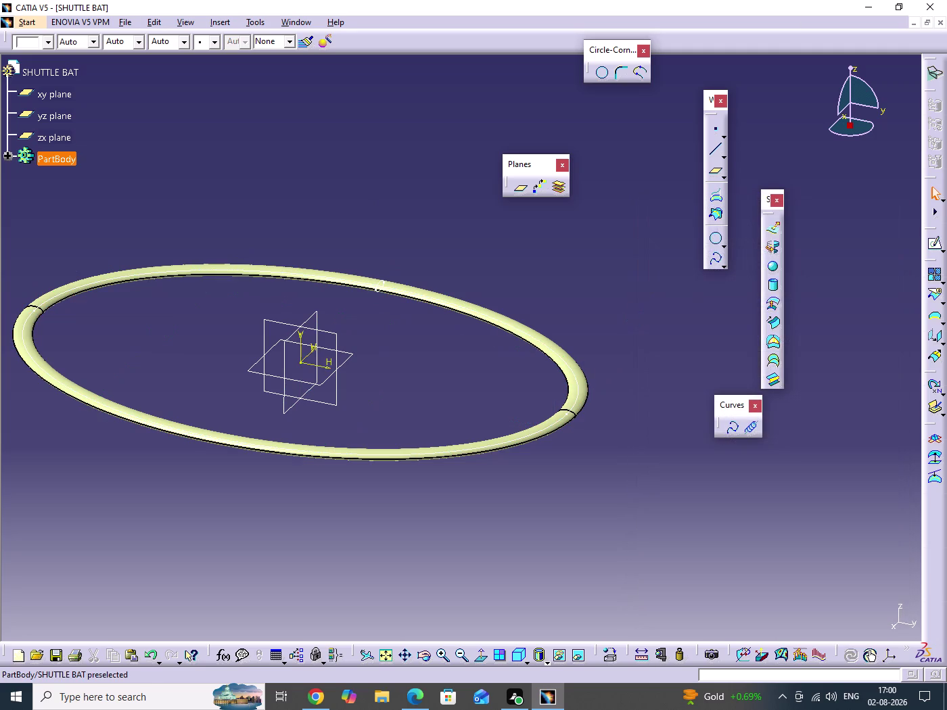
click(7, 162)
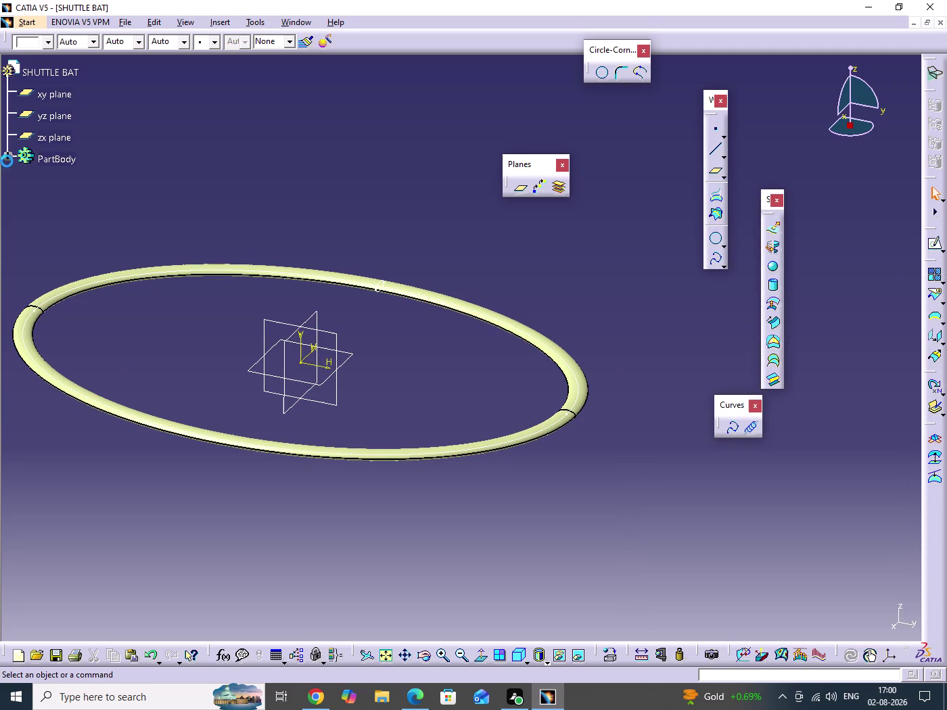
Reopen Sketch.2 and move its axis dimensions clear of the profile ellipse.
double_click(74, 205)
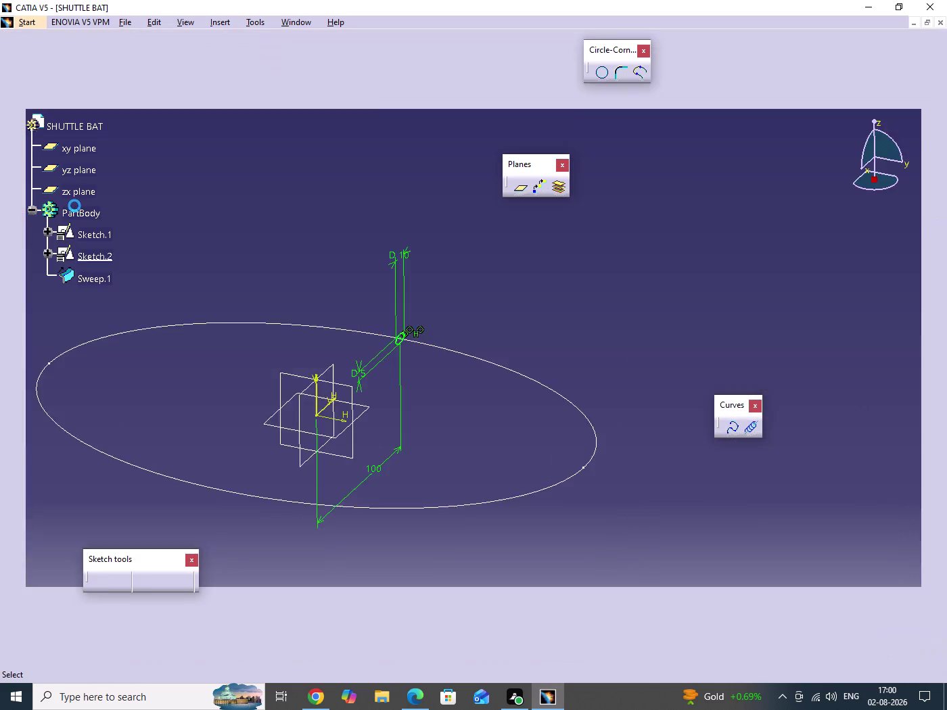
middle_drag(407, 299, 412, 240)
click(406, 299)
middle_drag(412, 240, 488, 306)
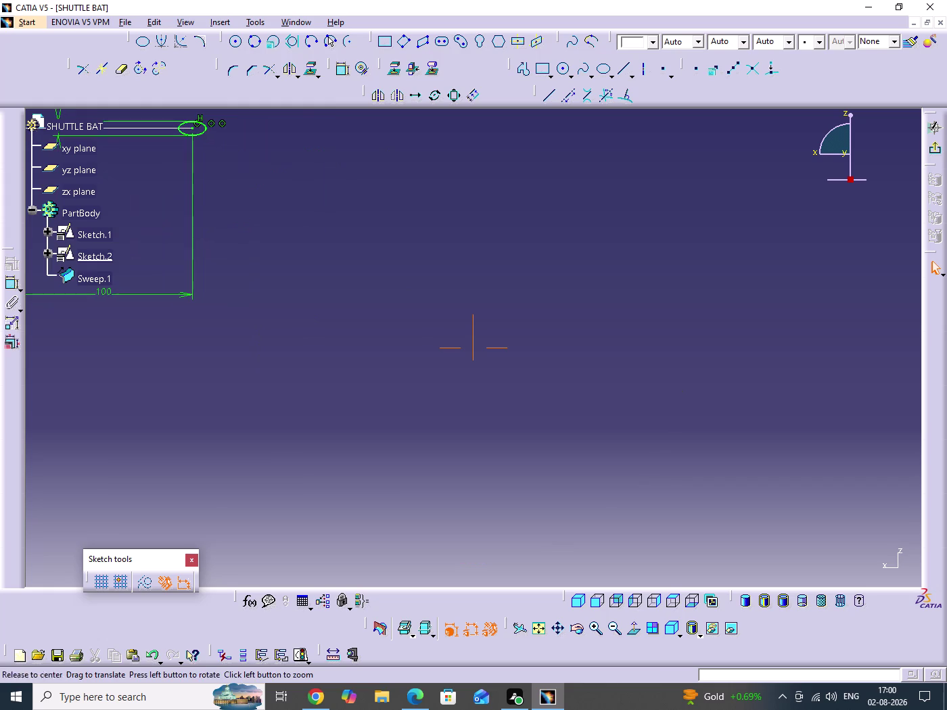
middle_drag(488, 305, 701, 443)
drag(354, 325, 419, 258)
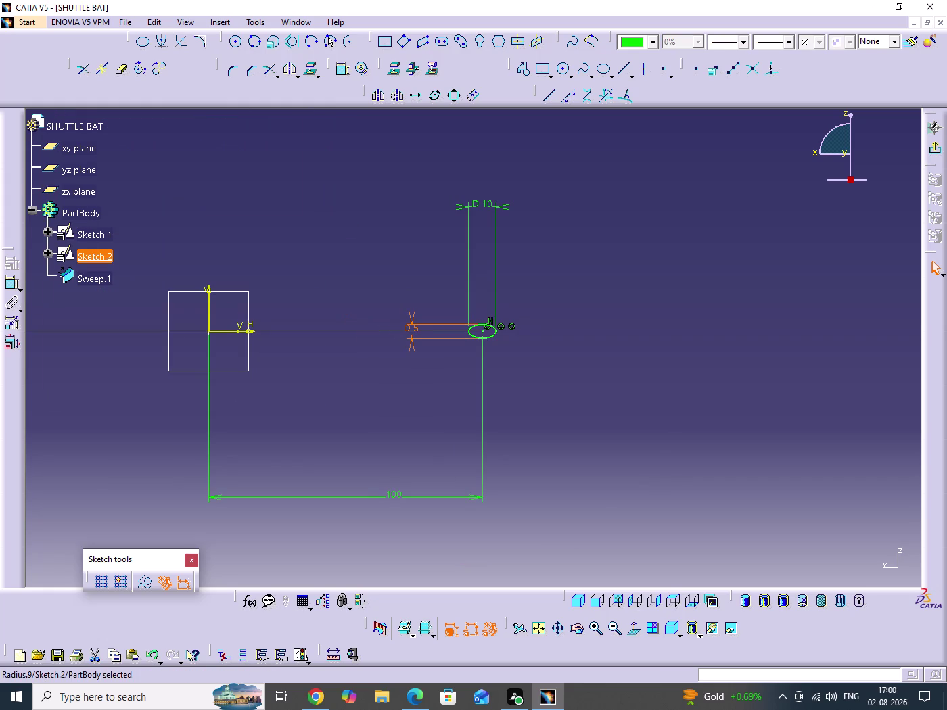
drag(411, 325, 415, 399)
drag(415, 398, 448, 399)
Set the profile ellipse's major axis to 20 mm and minor axis to 10 mm.
double_click(488, 202)
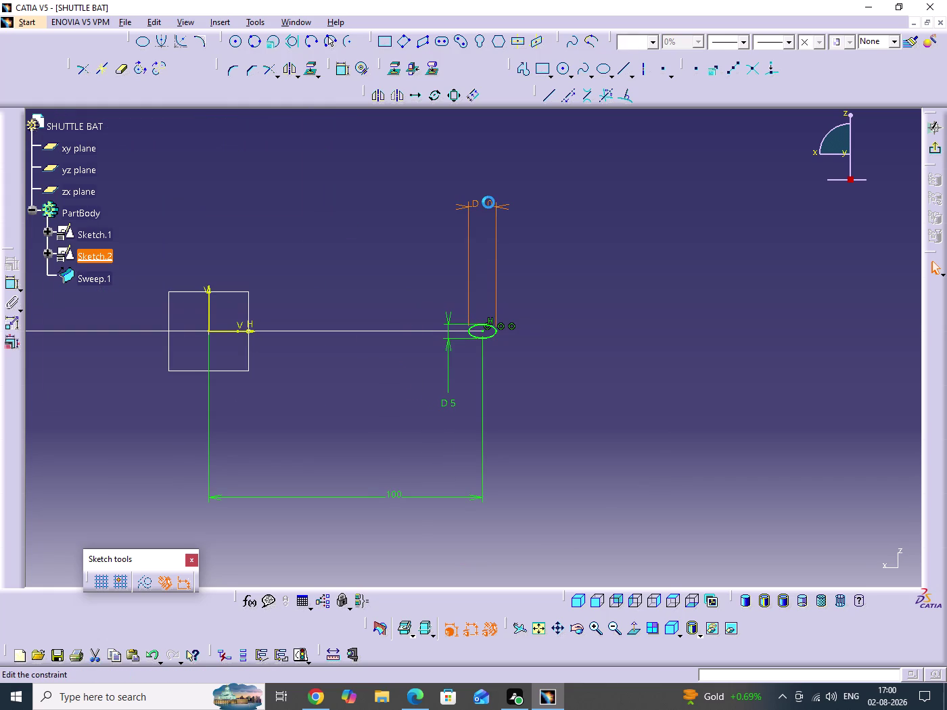
key(2)
key(0)
key(Return)
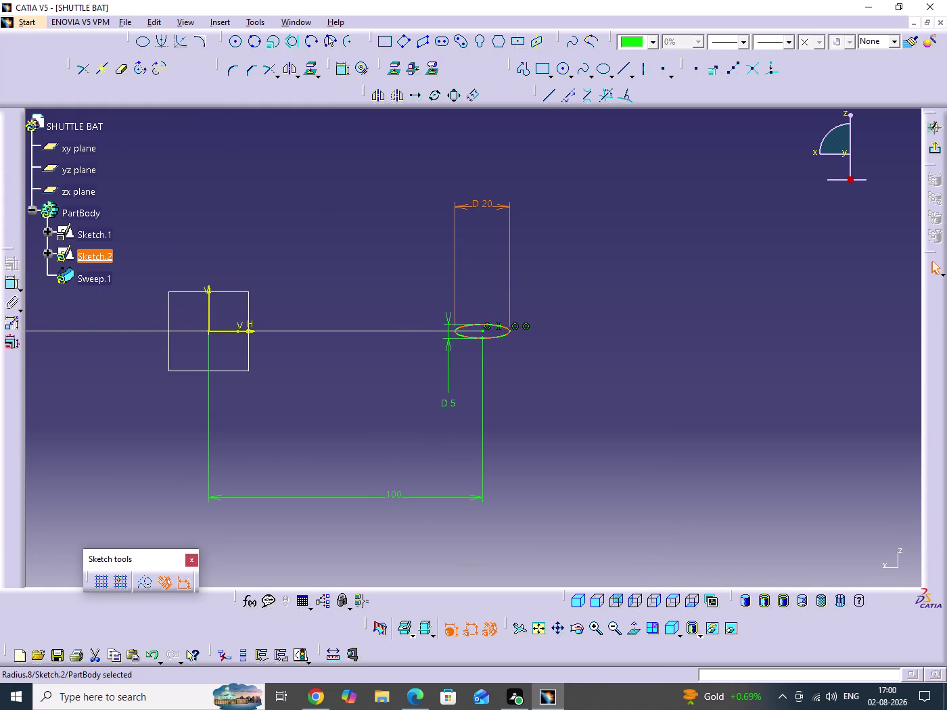
double_click(446, 404)
key(1)
key(0)
key(Return)
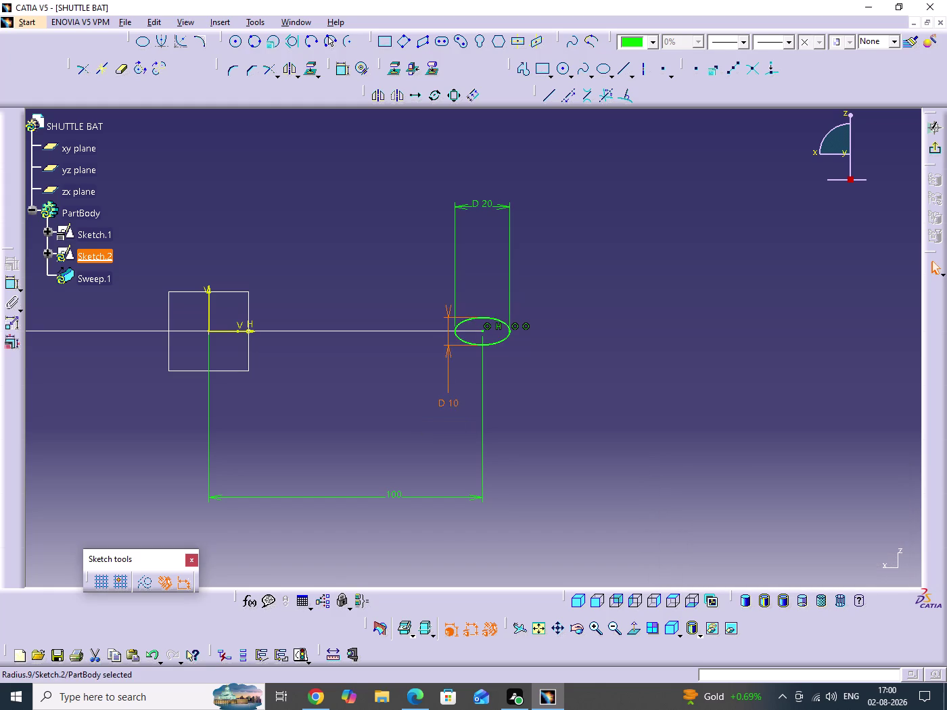
Change the width dimension to 10, restore it to 20, and exit the sketch.
click(611, 308)
double_click(490, 207)
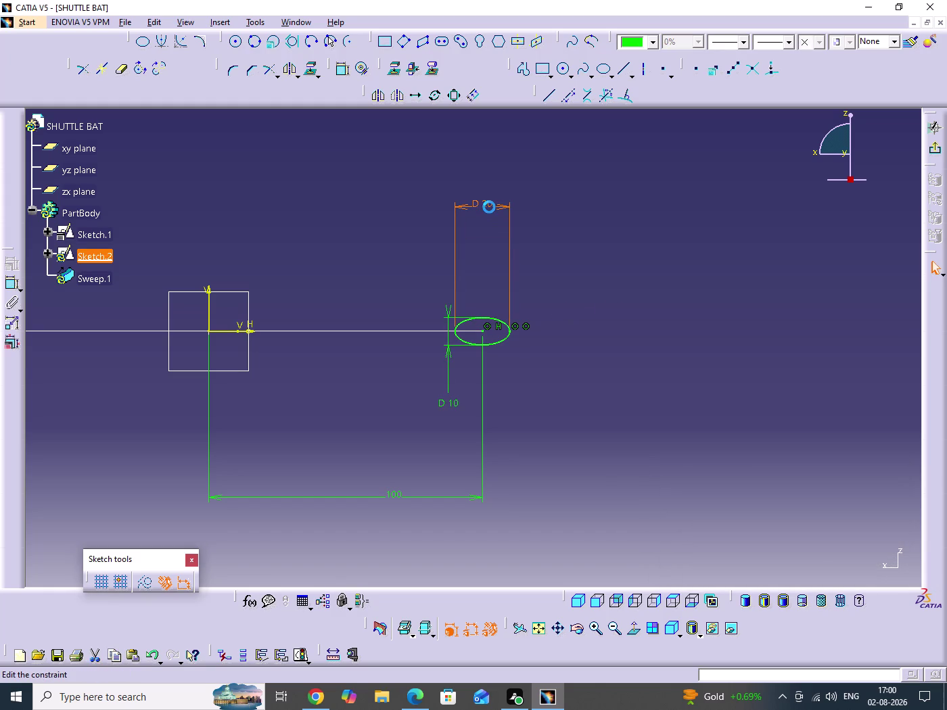
text(10)
key(Return)
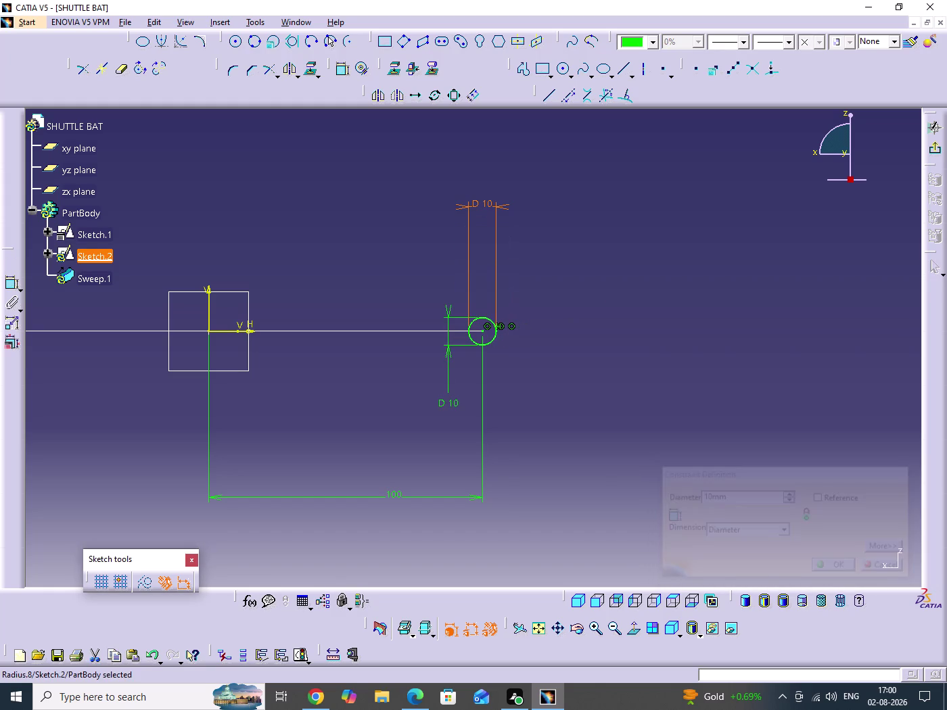
drag(621, 288, 615, 293)
double_click(489, 207)
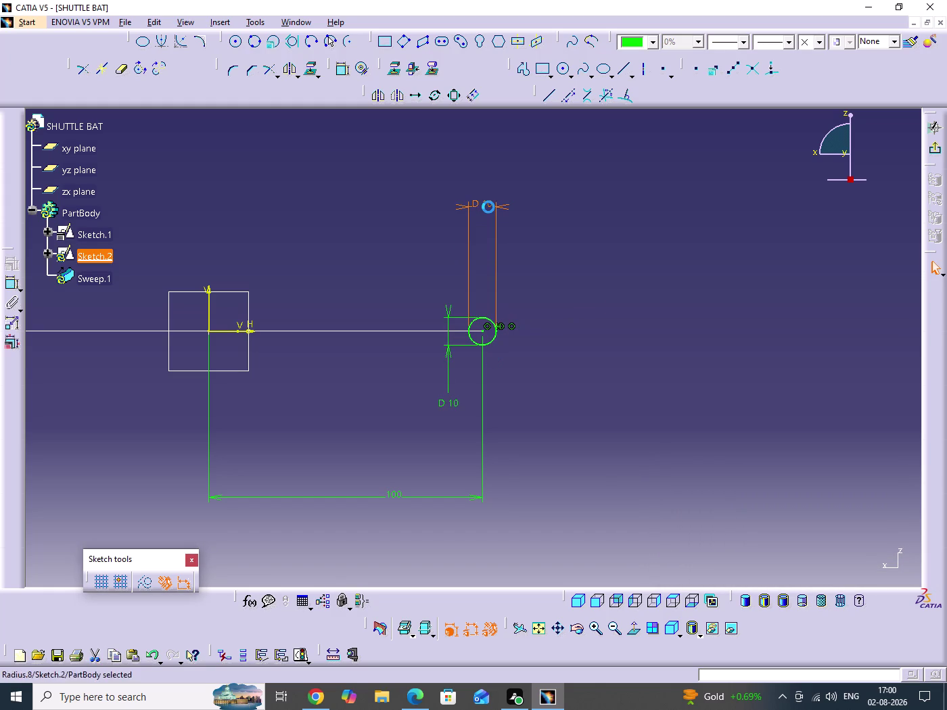
text(20)
key(Return)
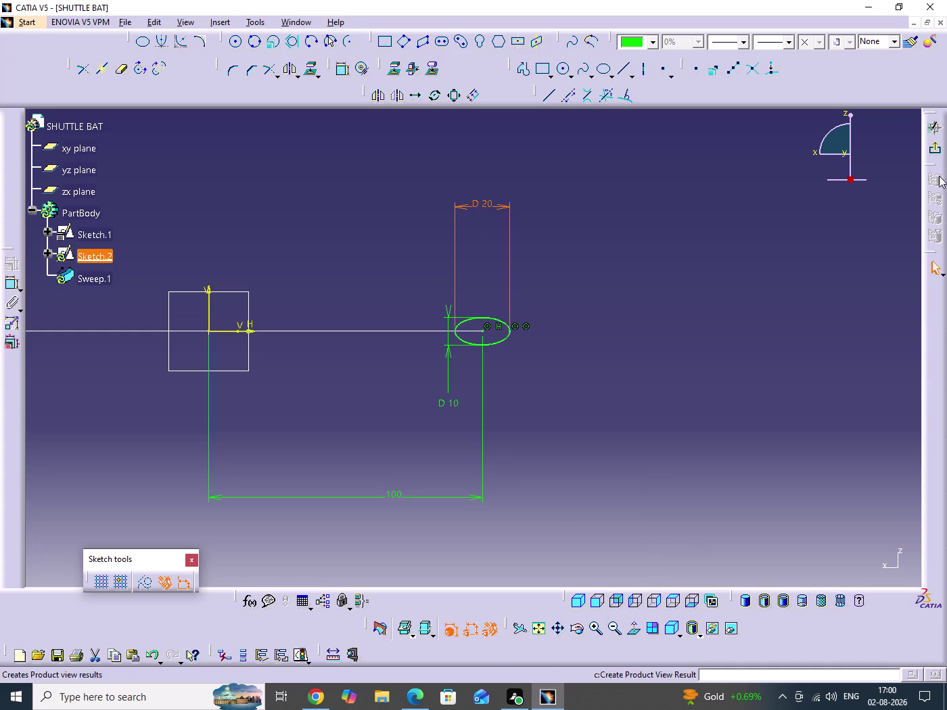
click(941, 145)
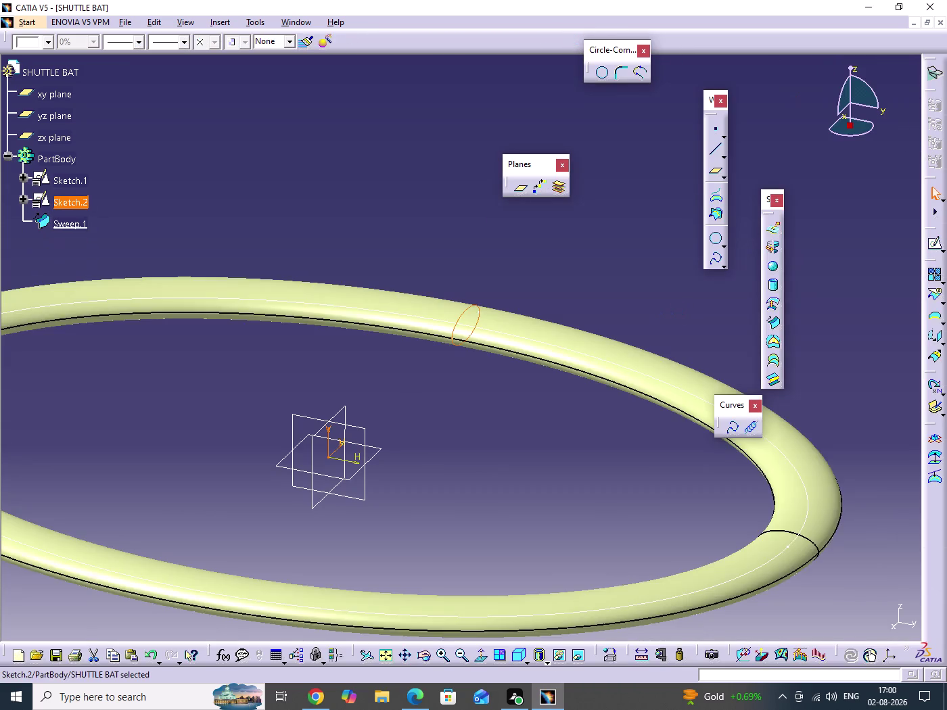
Hide the section sketch Sketch.2 and zoom out to see the whole ring.
click(491, 261)
right_click(464, 313)
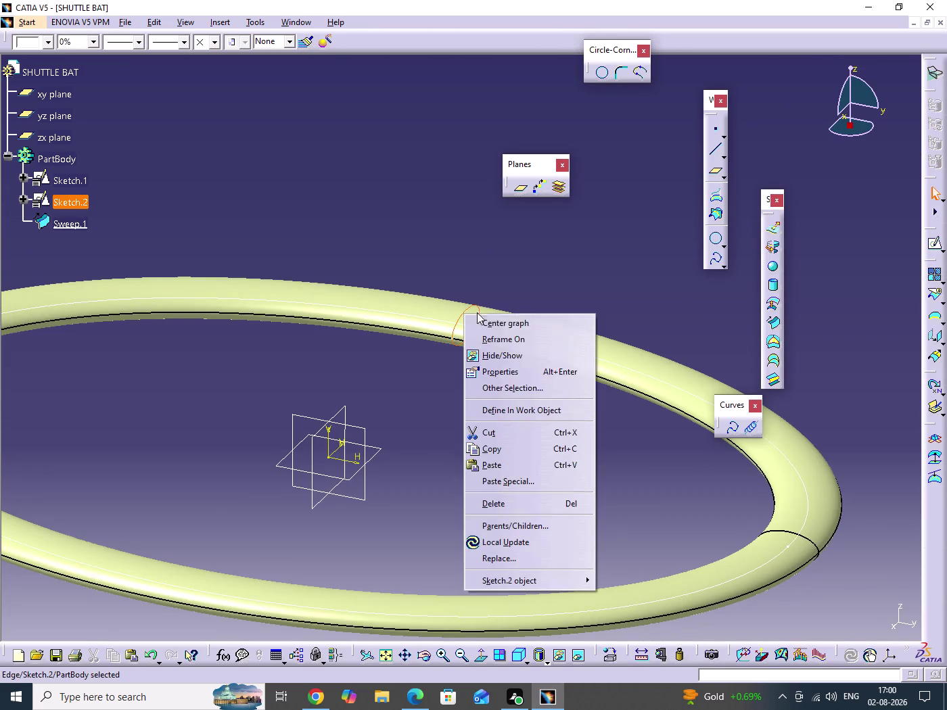
click(514, 358)
middle_drag(414, 249, 420, 307)
click(413, 250)
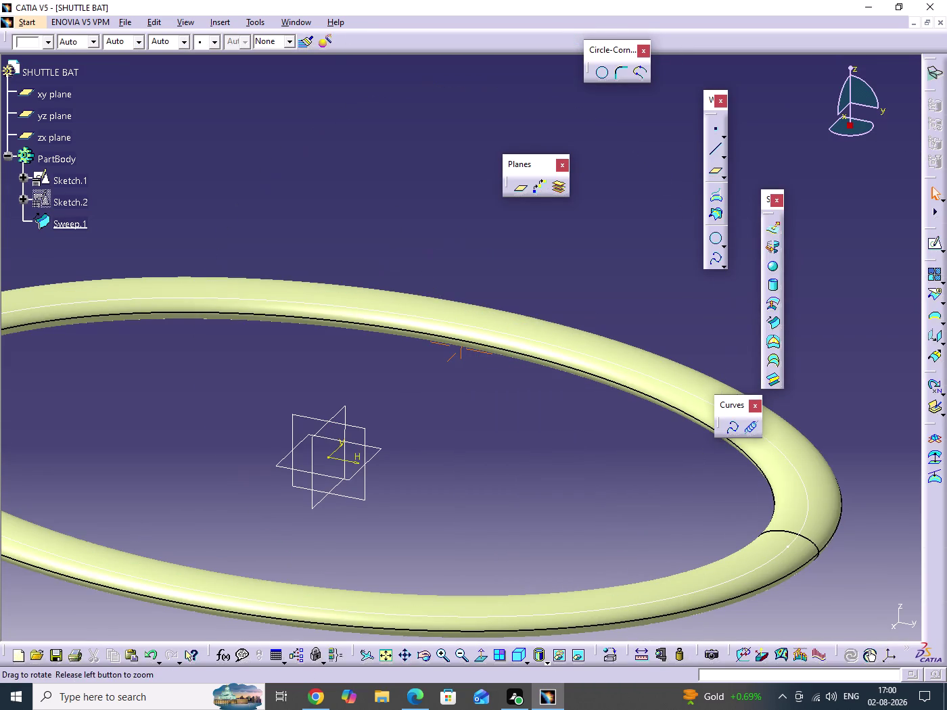
middle_drag(421, 306, 426, 350)
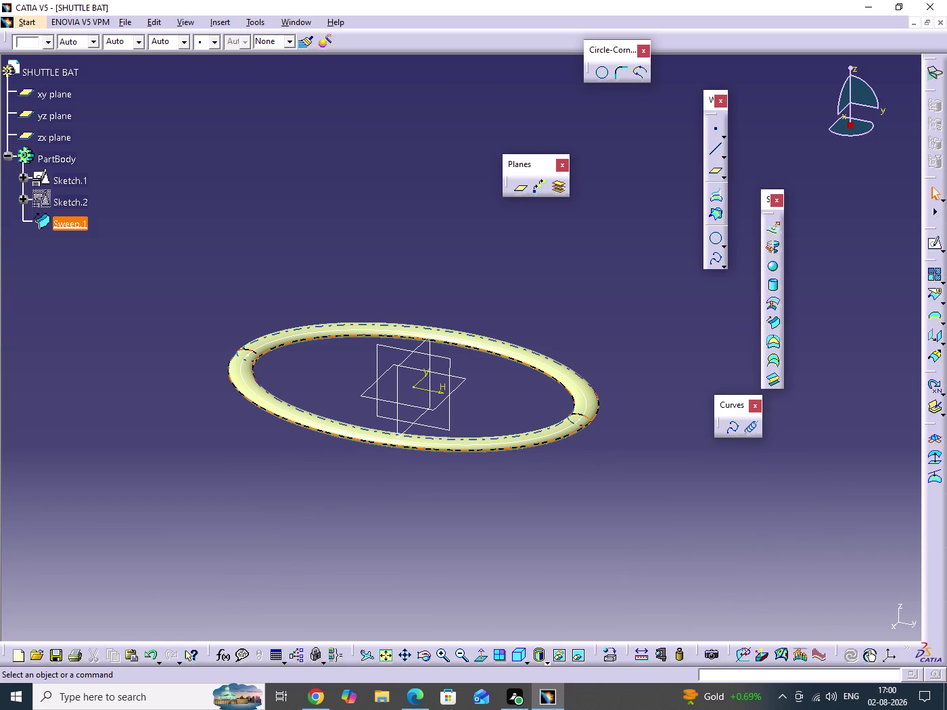
Hide the path sketch Sketch.1, orbit the ring to an angled view, and reopen the reference drawing.
right_click(585, 391)
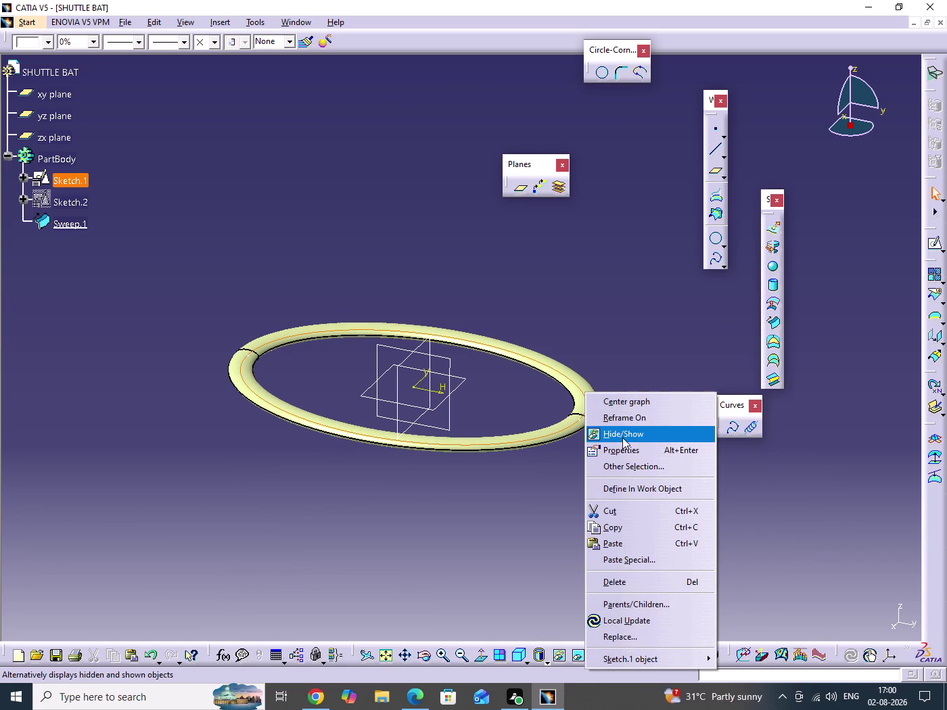
click(623, 437)
click(596, 342)
middle_drag(545, 417, 461, 264)
drag(545, 418, 461, 263)
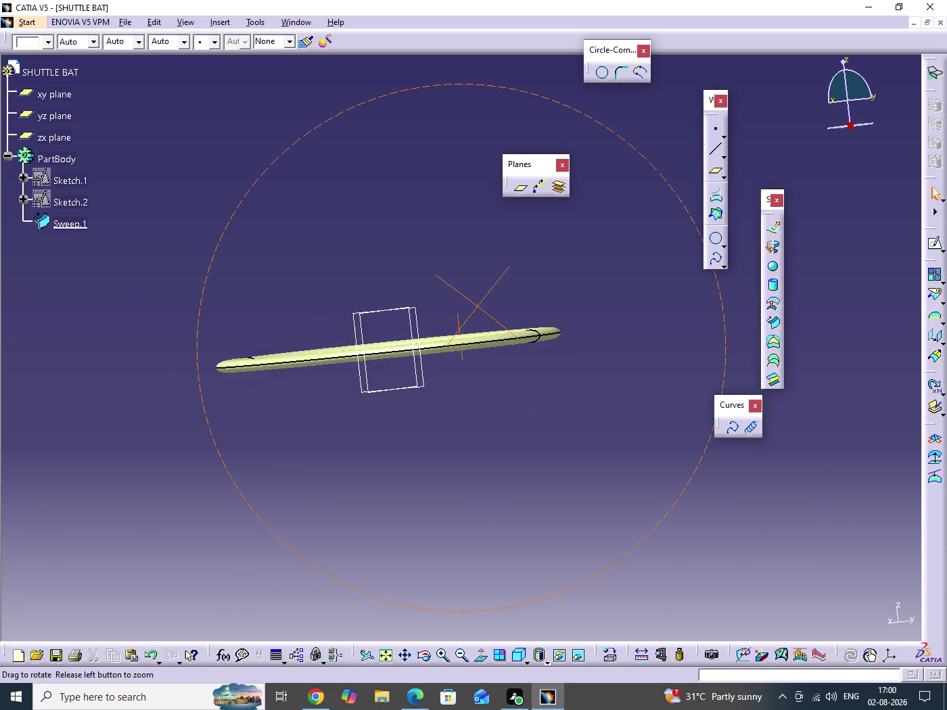
middle_drag(461, 263, 434, 519)
drag(461, 264, 434, 519)
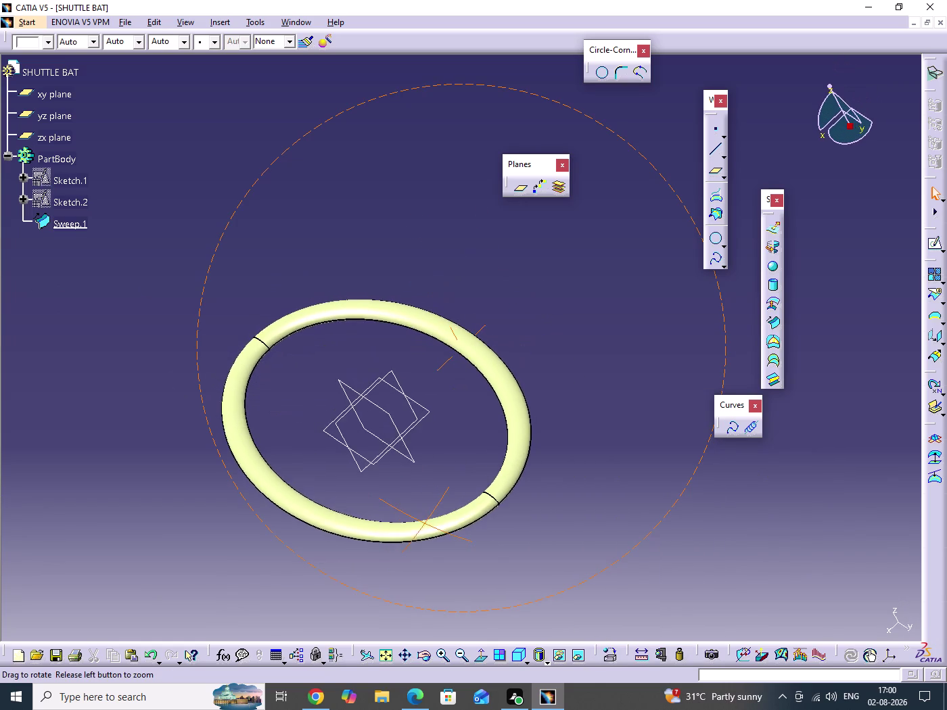
drag(433, 520, 445, 511)
middle_drag(434, 520, 463, 509)
click(418, 702)
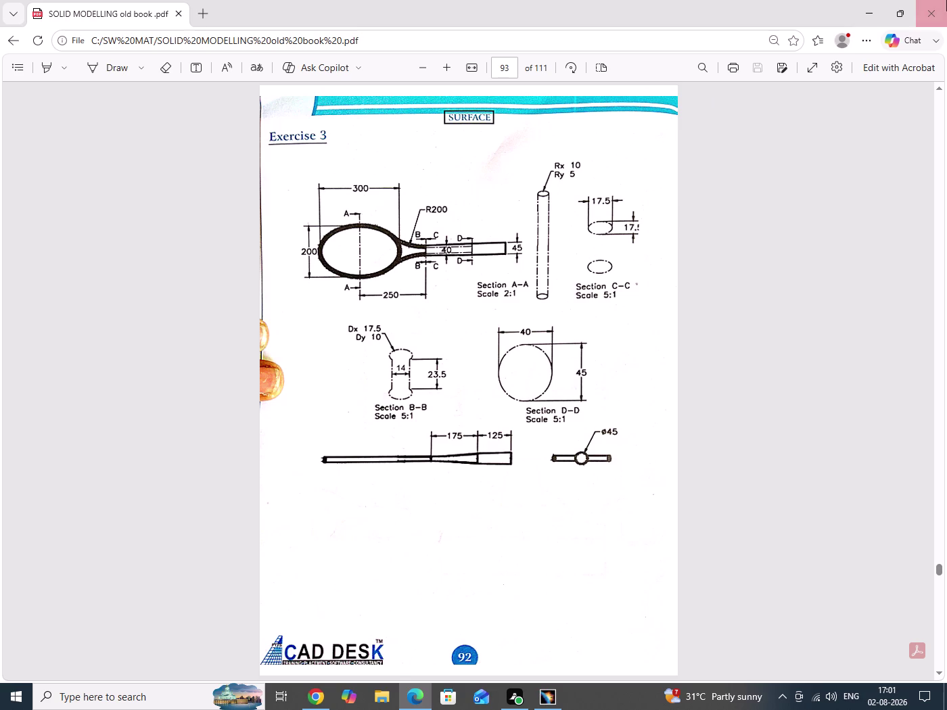
Check the Exercise 3 racket drawing in Edge, then bring back the CATIA SHUTTLE BAT model.
click(859, 16)
click(479, 307)
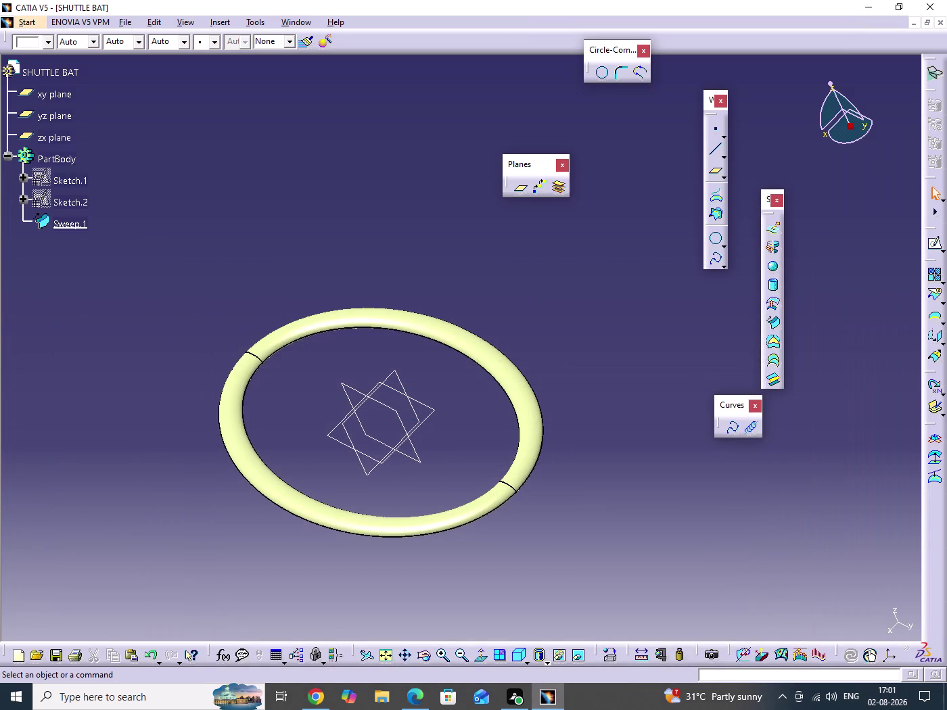
Reopen Sketch.2 and zoom in on the section ellipse.
double_click(74, 201)
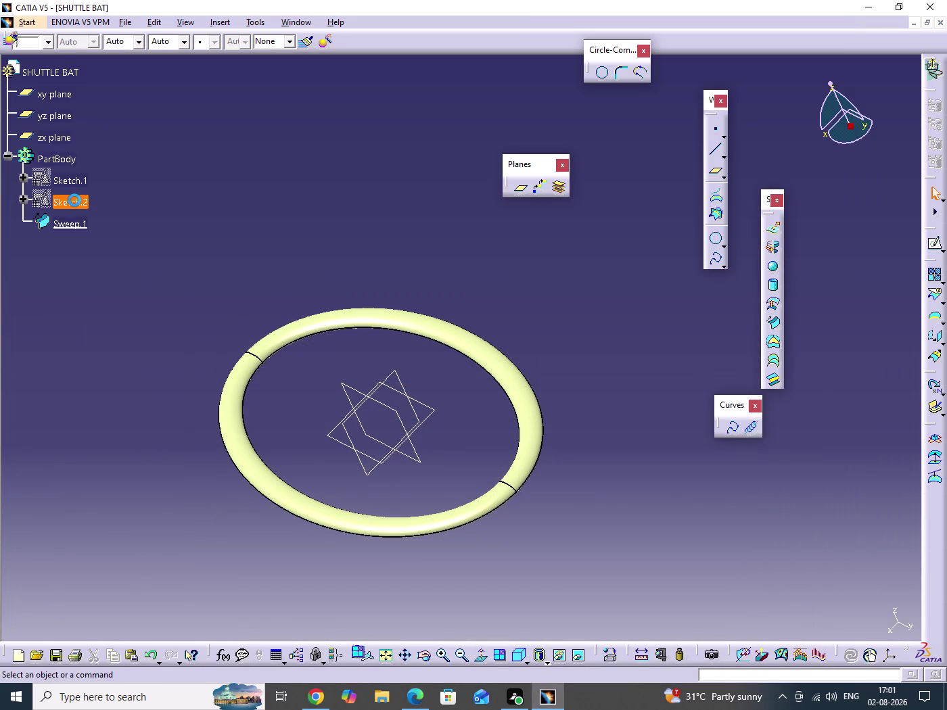
middle_drag(513, 343, 516, 301)
click(513, 343)
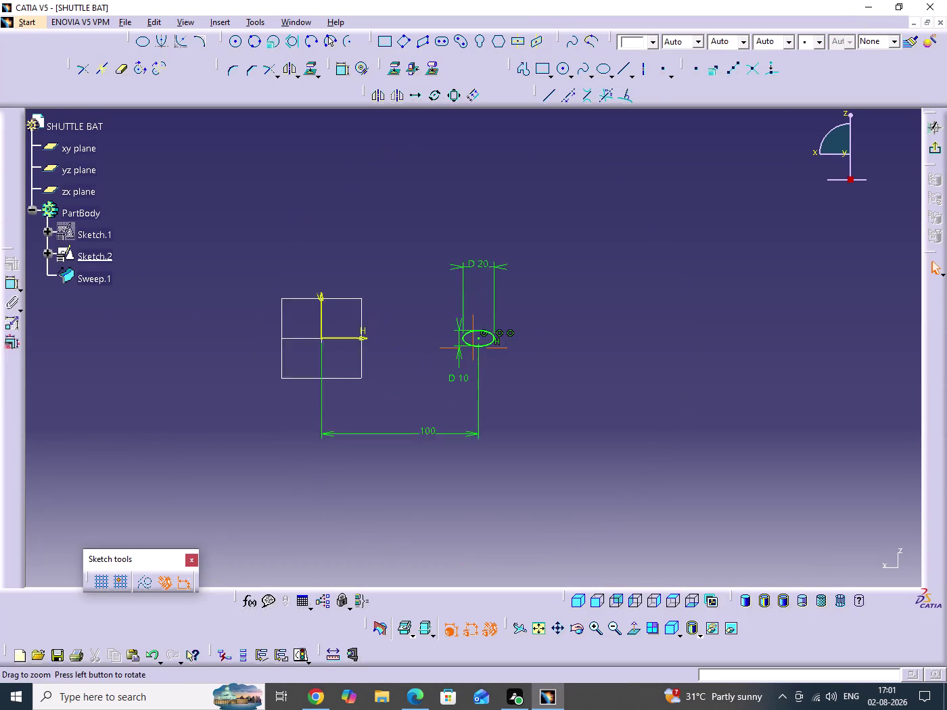
middle_drag(516, 301, 516, 272)
middle_drag(487, 291, 443, 344)
Set the ellipse width dimension to 10 mm and its height to 5 mm.
double_click(435, 290)
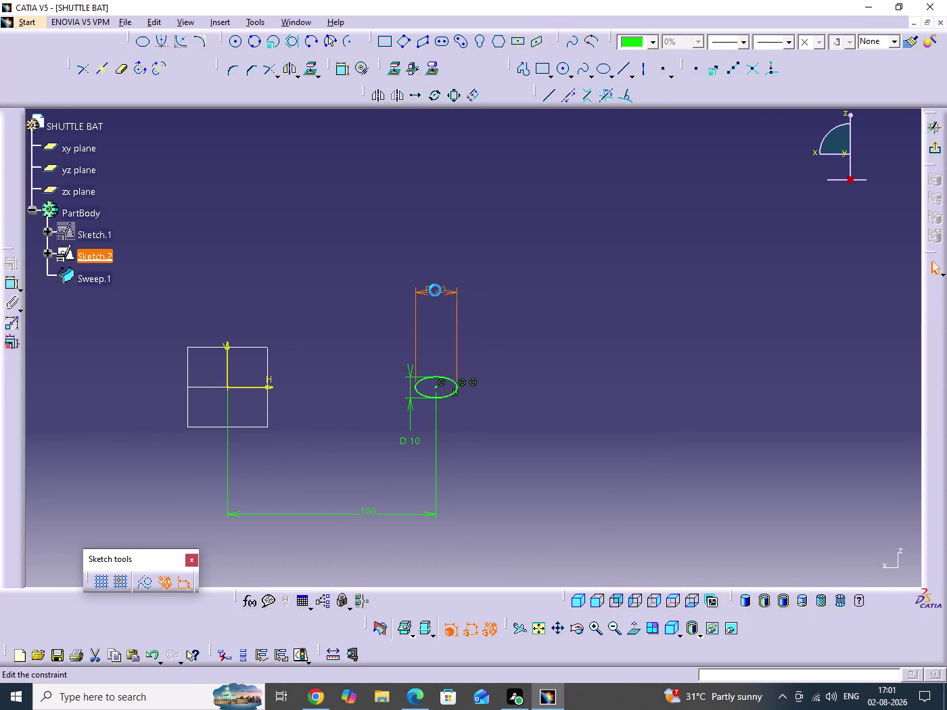
text(1)
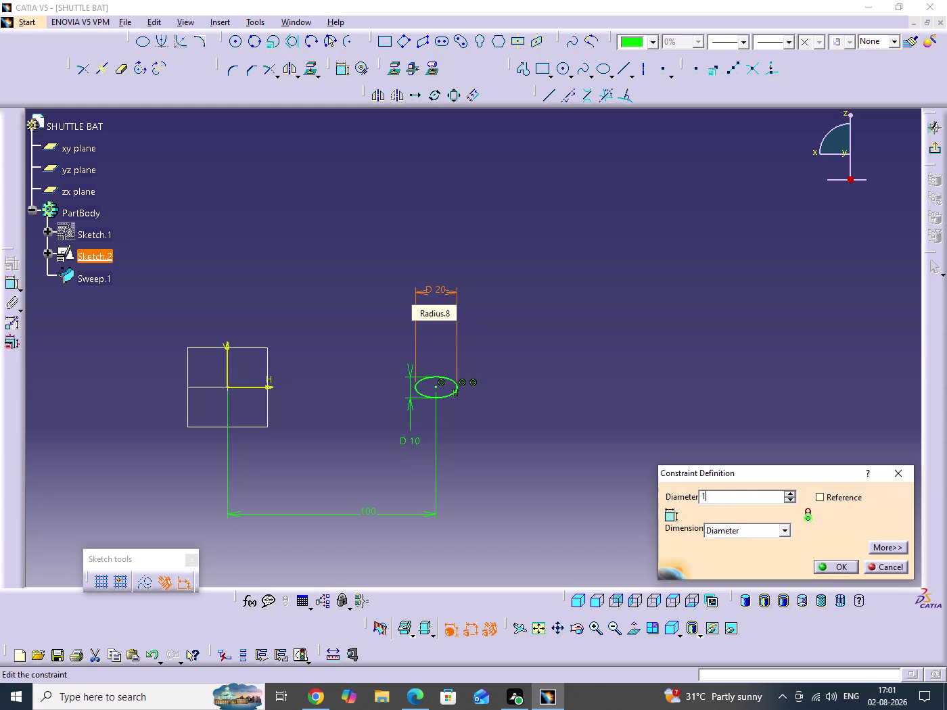
text(0)
key(Return)
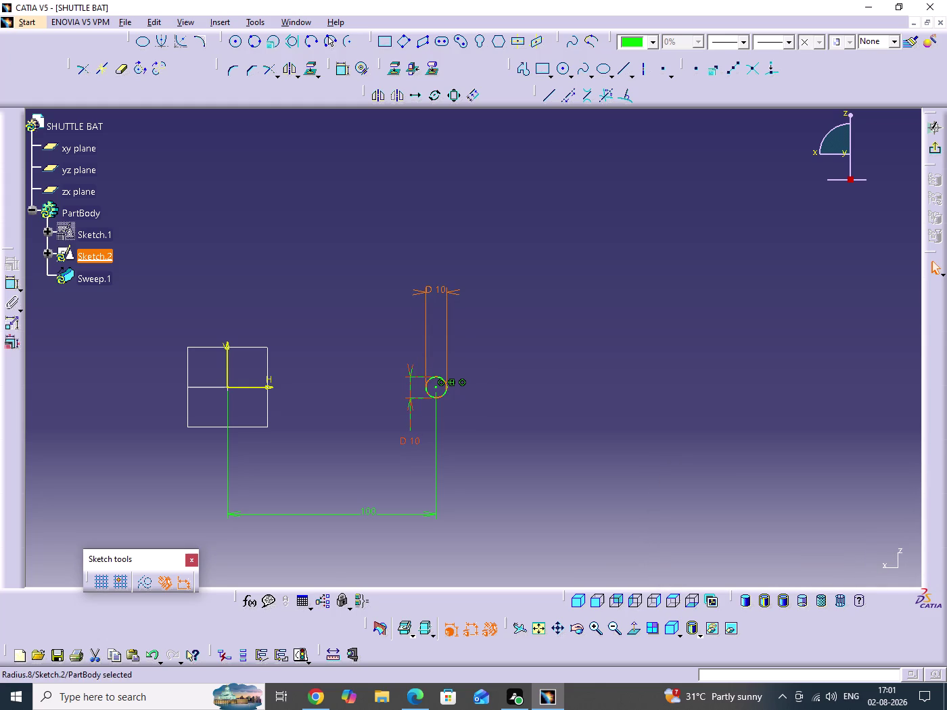
double_click(412, 443)
key(5)
key(Return)
click(560, 413)
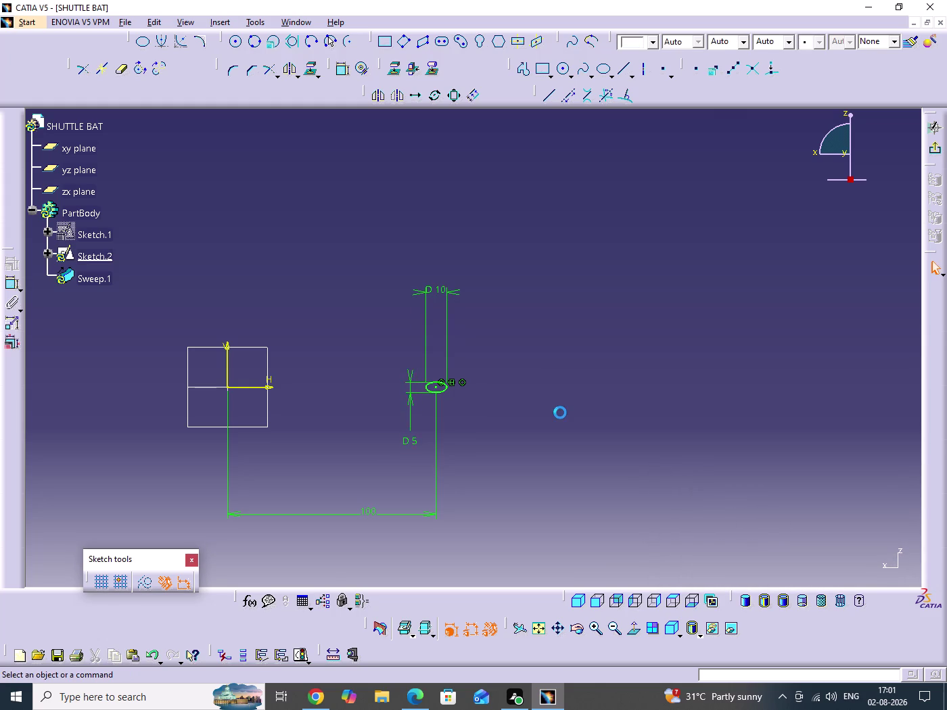
Change the ellipse width to 20 mm and compare it against the reference drawing.
middle_drag(555, 420, 553, 342)
click(555, 420)
middle_drag(504, 389, 540, 349)
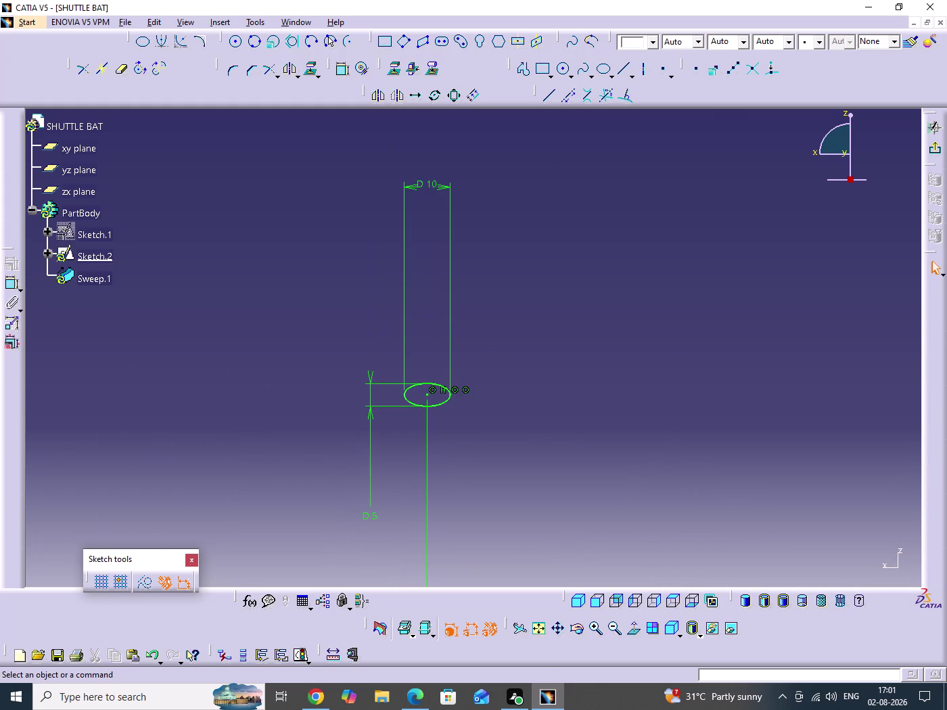
middle_drag(482, 394, 505, 360)
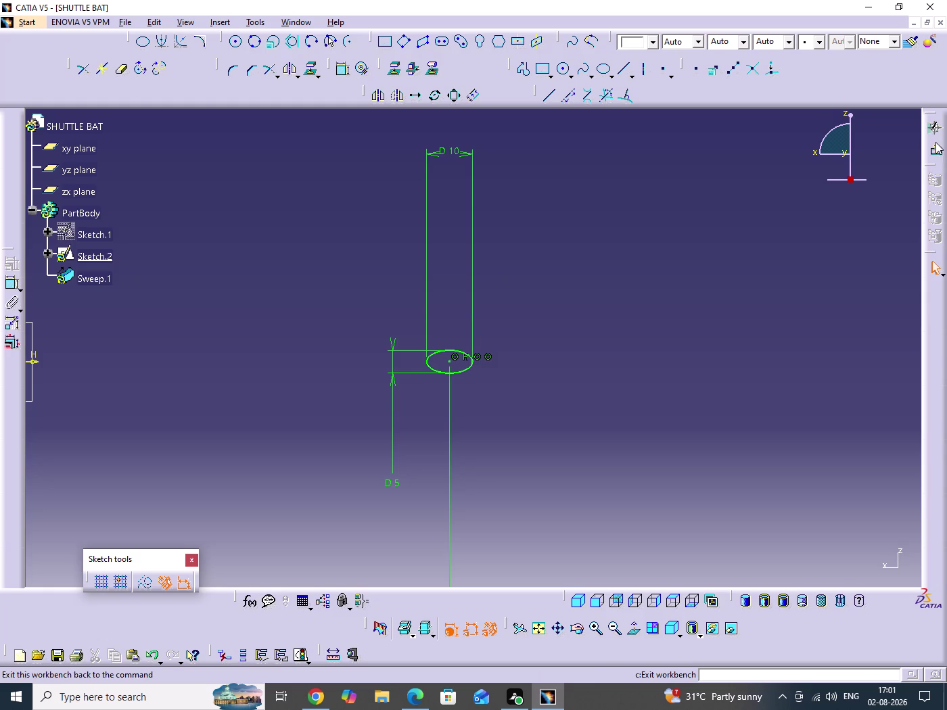
double_click(460, 155)
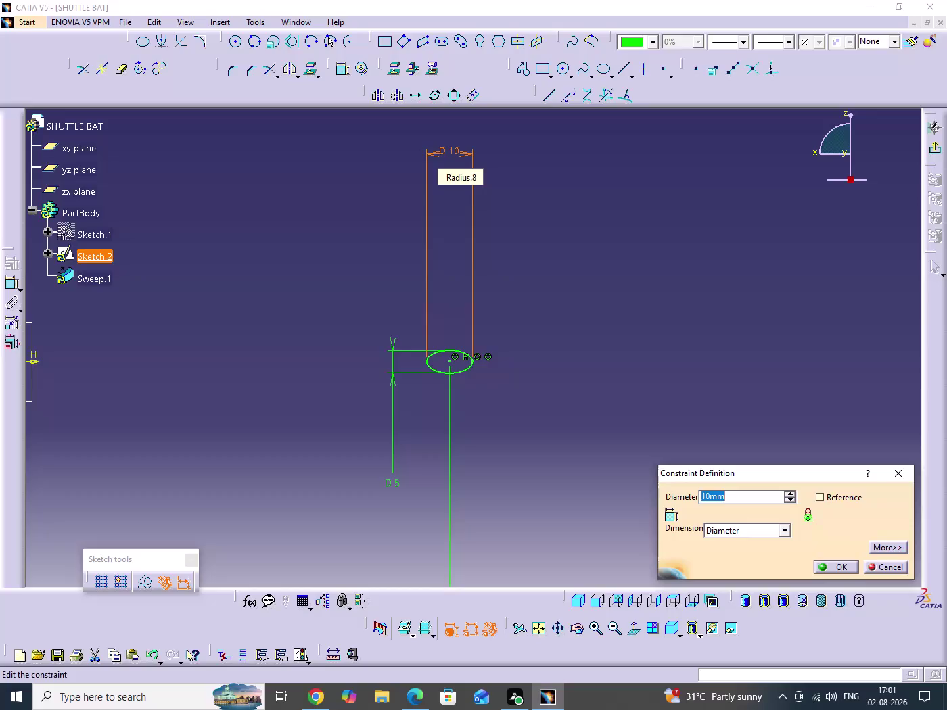
text(20)
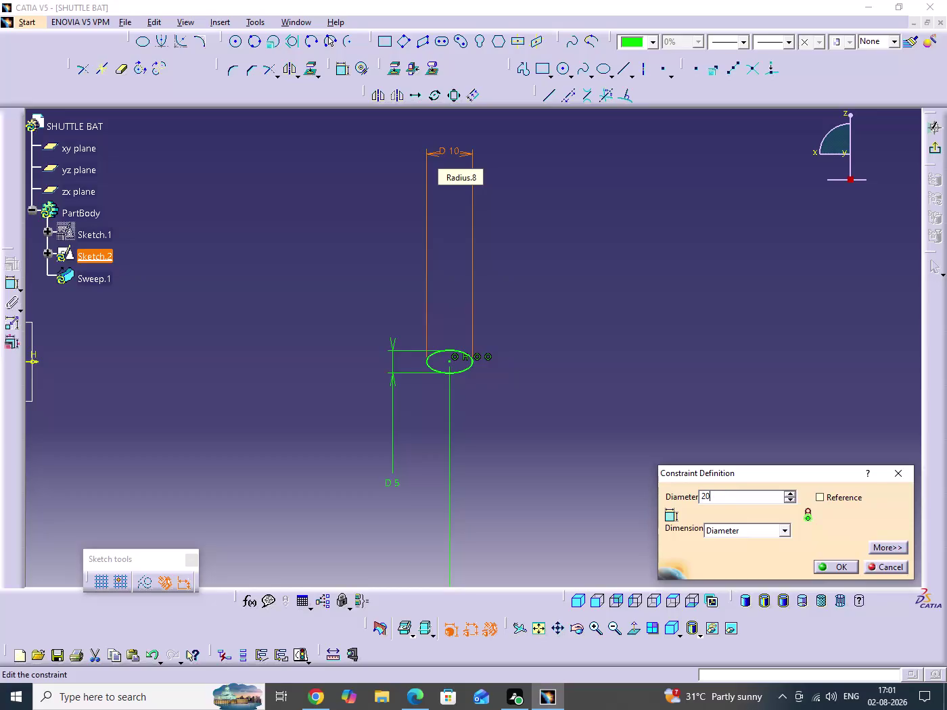
key(Return)
click(641, 252)
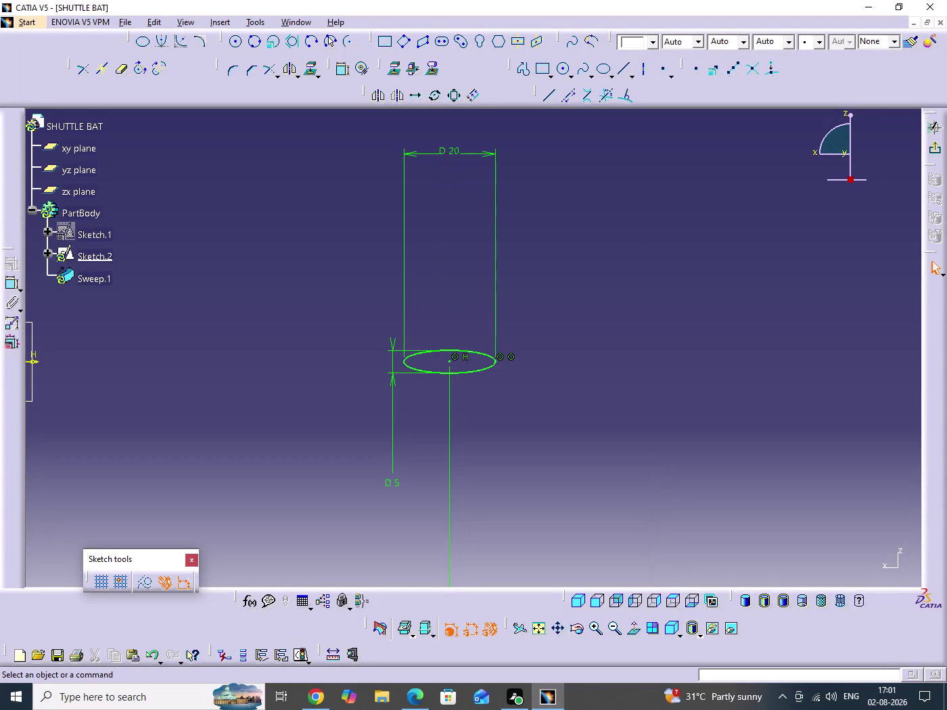
click(416, 699)
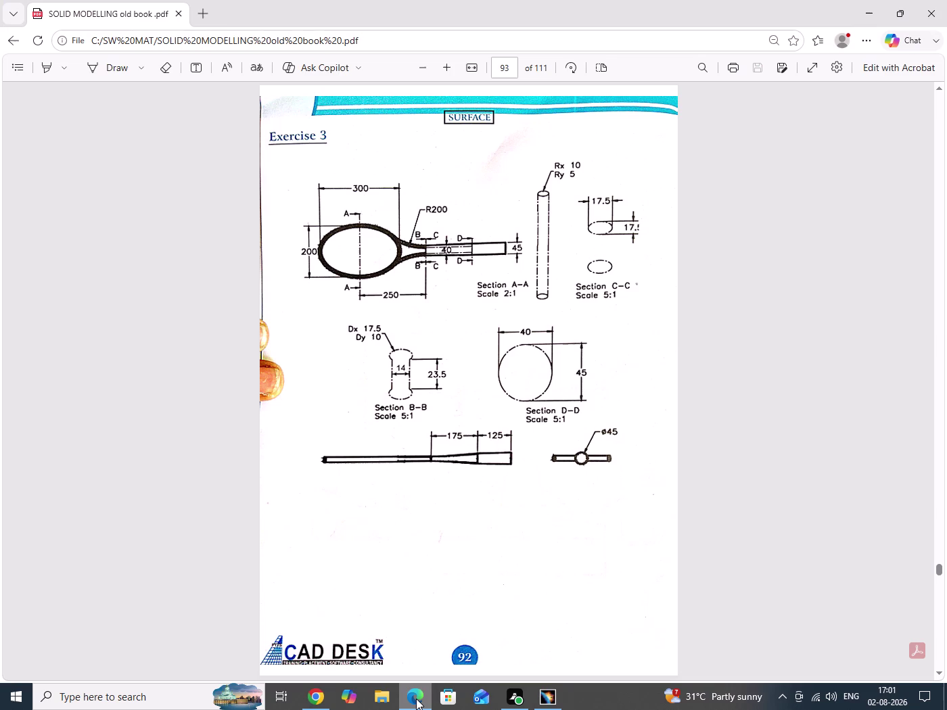
click(417, 699)
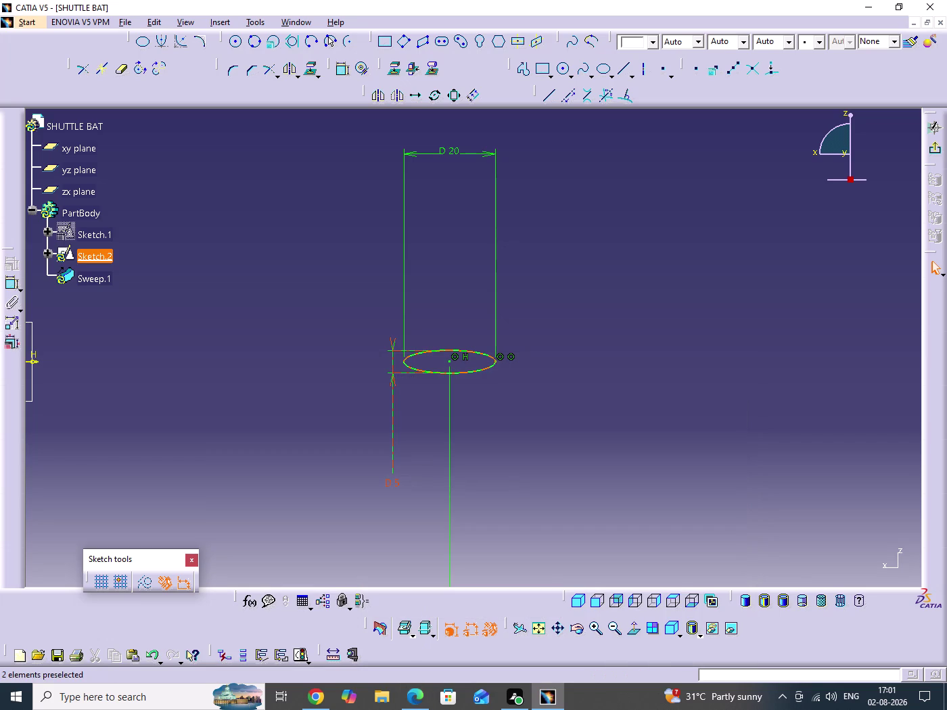
Set the ellipse height dimension to 10 mm, making the ellipse 20 by 10.
click(390, 487)
double_click(390, 487)
text(1)
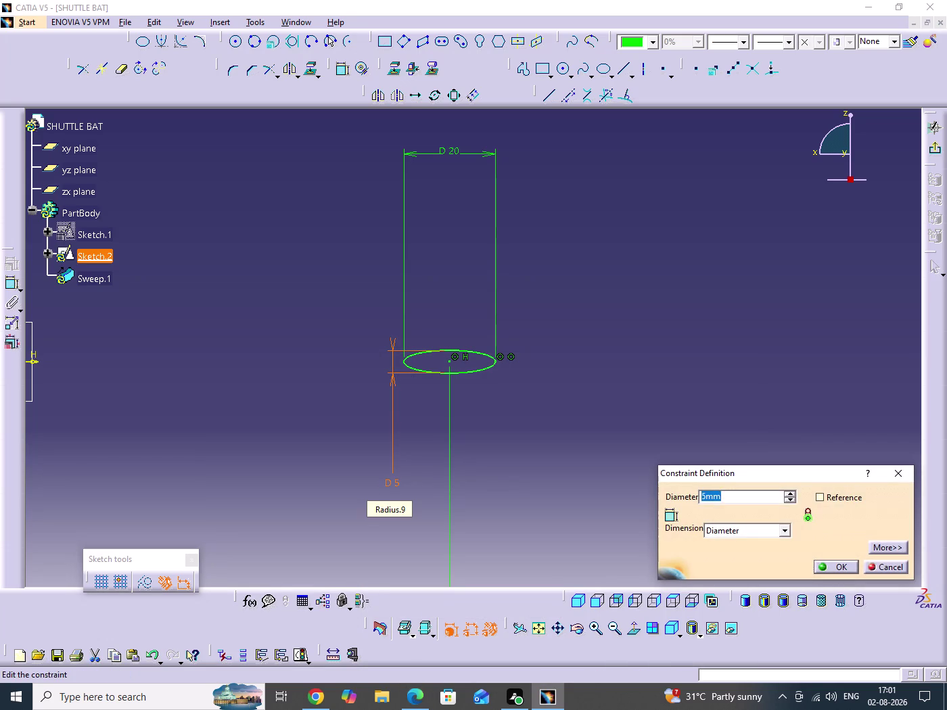
text(0)
key(Return)
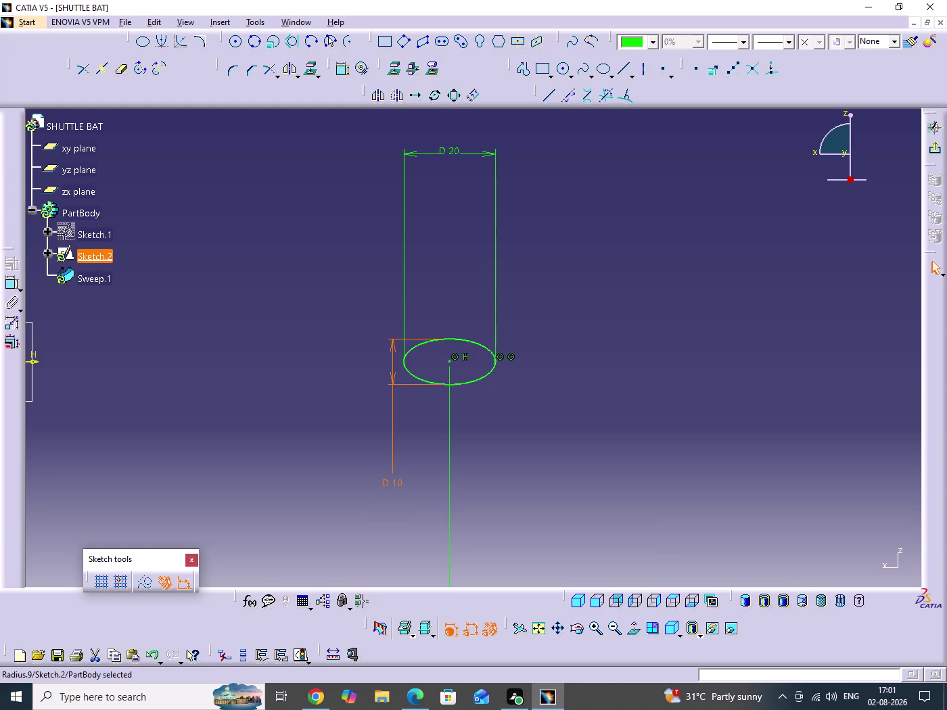
click(682, 395)
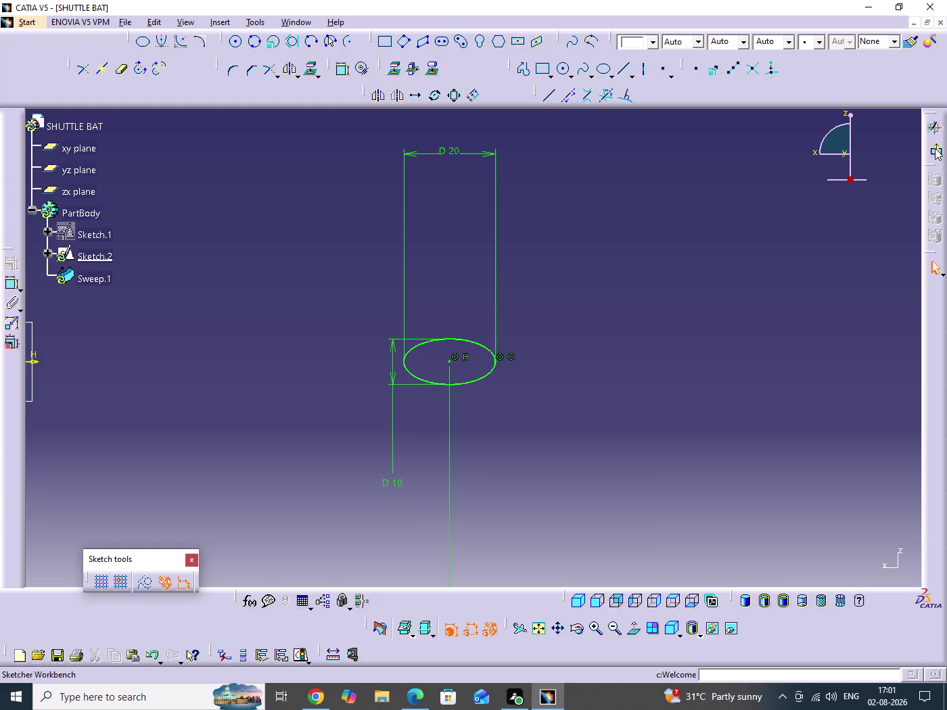
Check the reference drawing again, then exit the sketch to the 3D part.
click(412, 695)
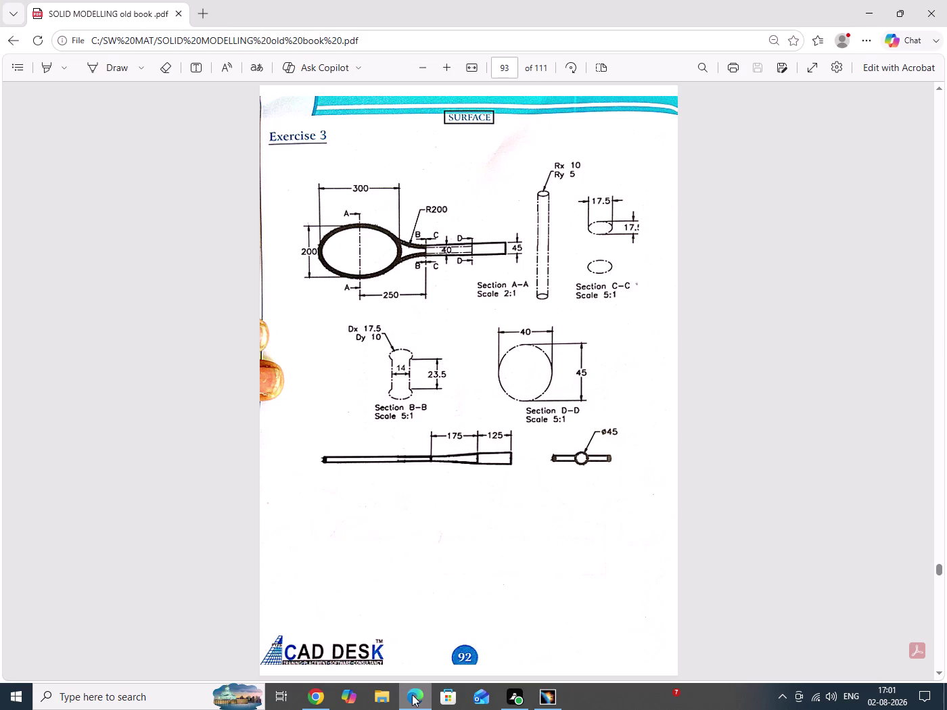
click(412, 695)
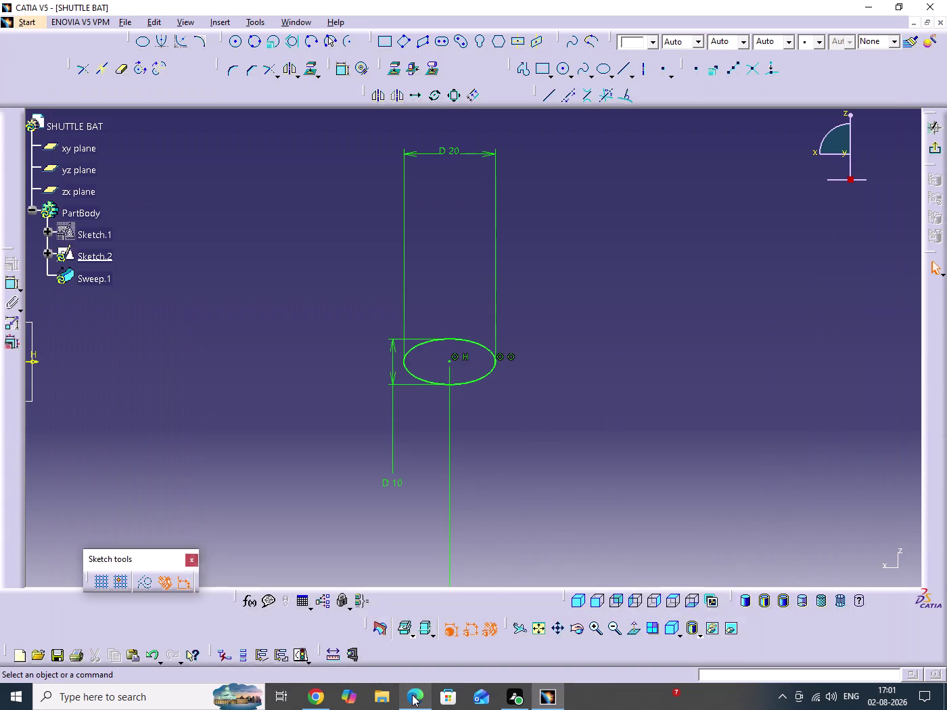
click(412, 695)
click(412, 694)
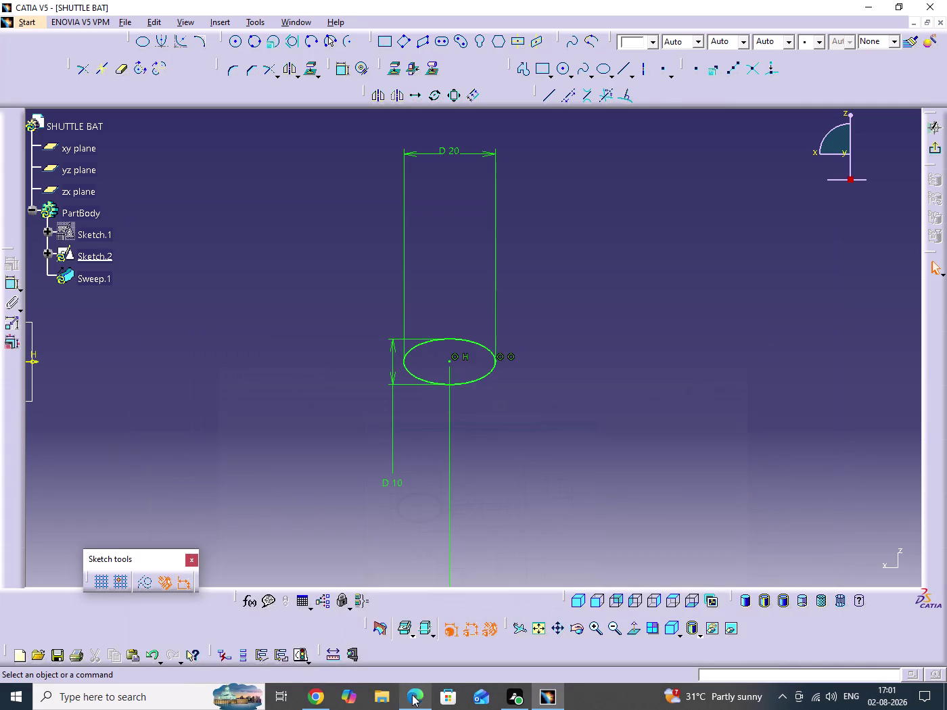
click(932, 146)
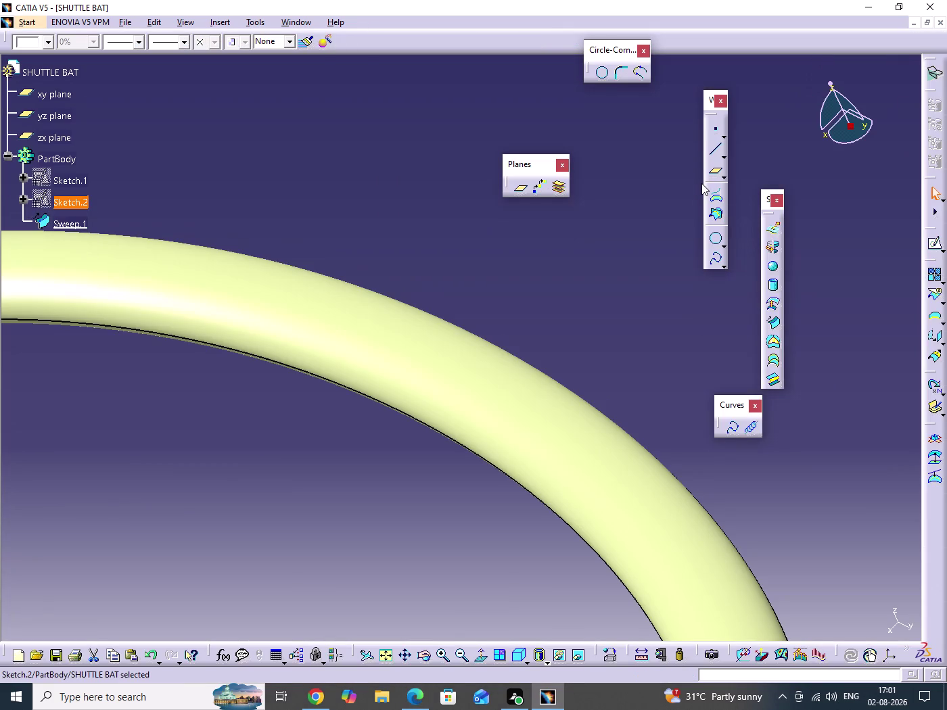
Fit the whole racket frame in view and adjust its framing.
click(523, 126)
drag(522, 172, 679, 112)
middle_drag(507, 147, 505, 314)
click(507, 147)
middle_drag(507, 315, 532, 261)
scroll(down, 3)
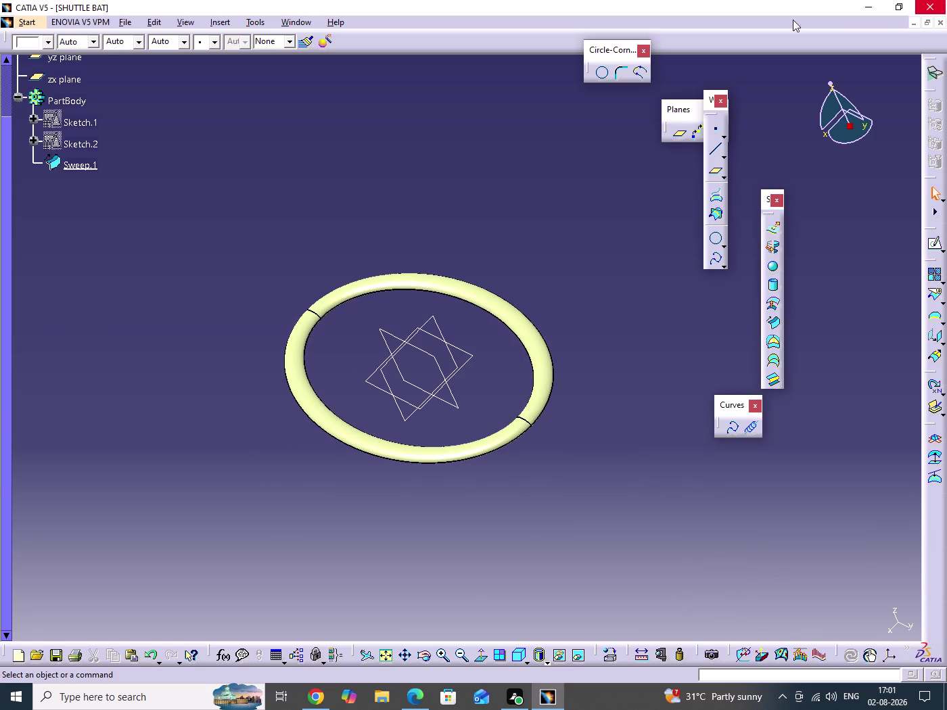
click(447, 191)
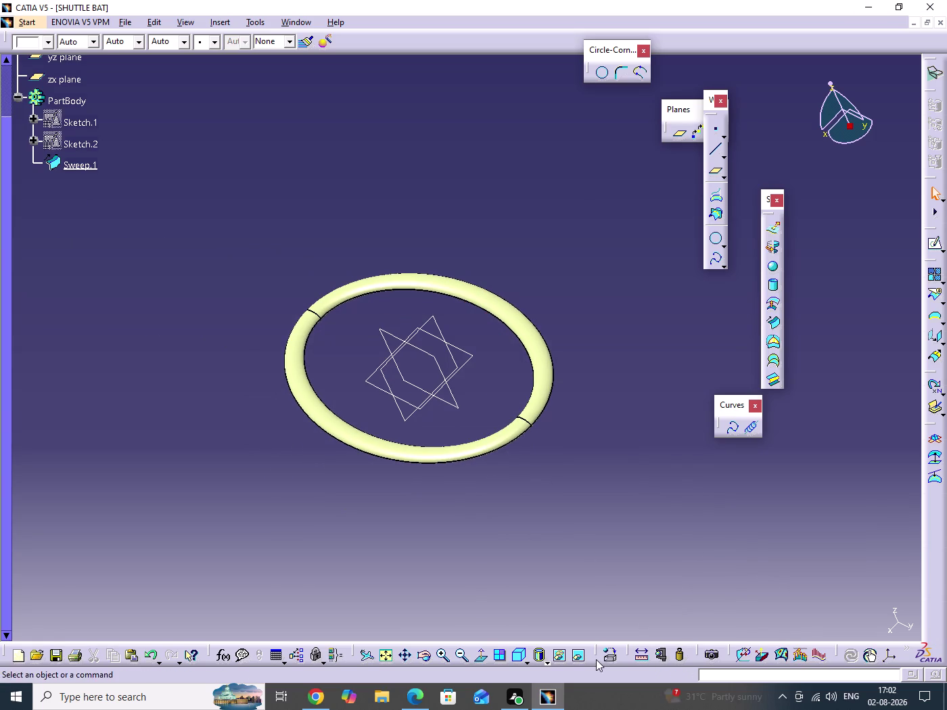
Apply isometric view and edge-free Shading, show the front view, and begin saving.
click(530, 659)
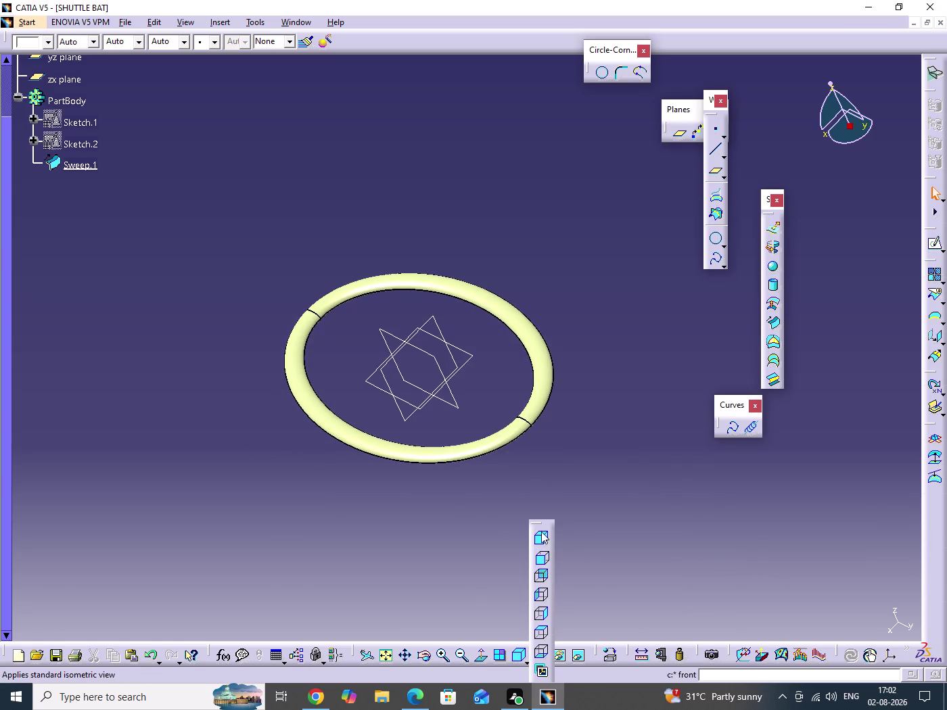
drag(542, 527, 445, 625)
click(543, 662)
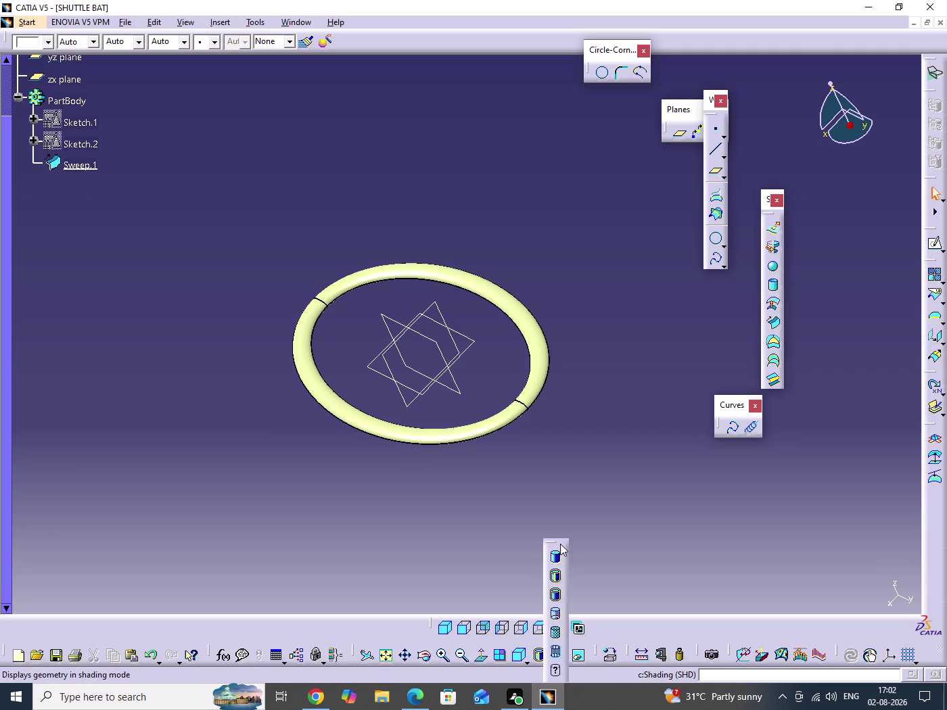
drag(560, 543, 319, 617)
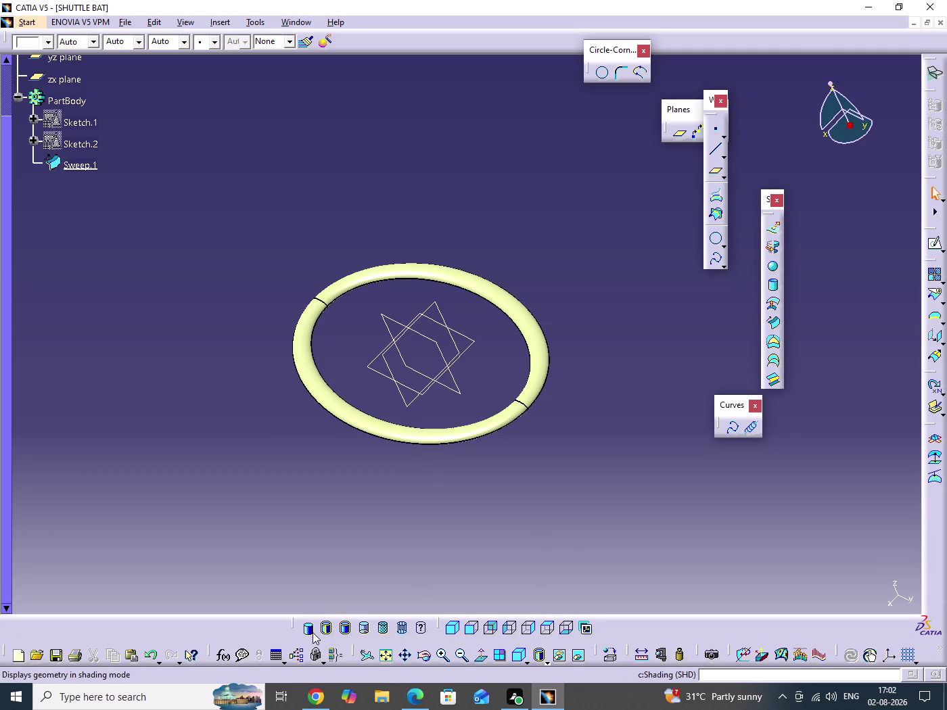
click(309, 632)
click(451, 631)
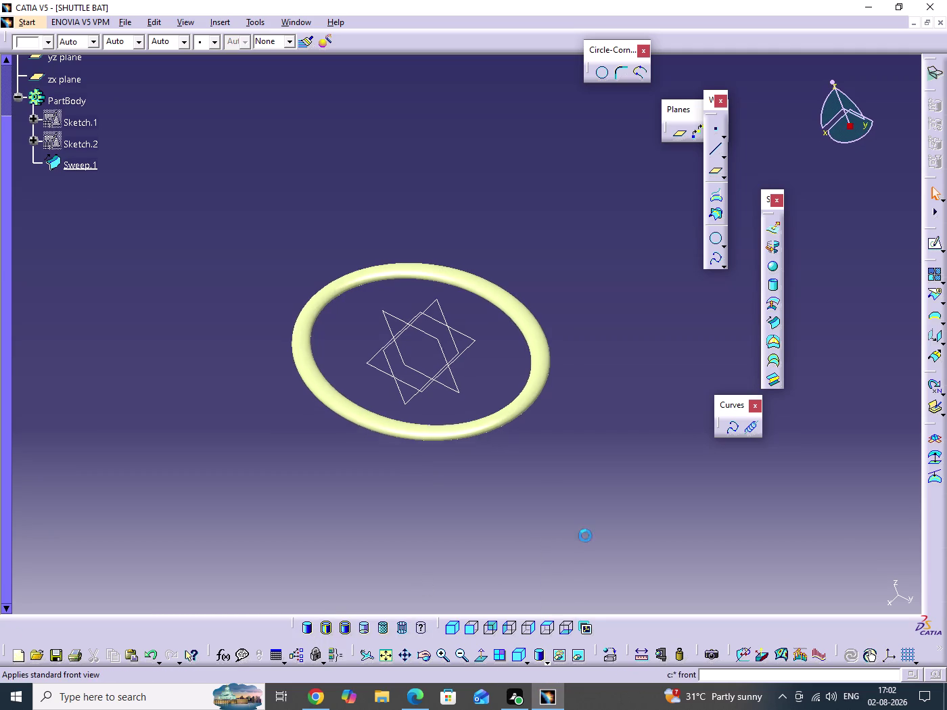
click(601, 505)
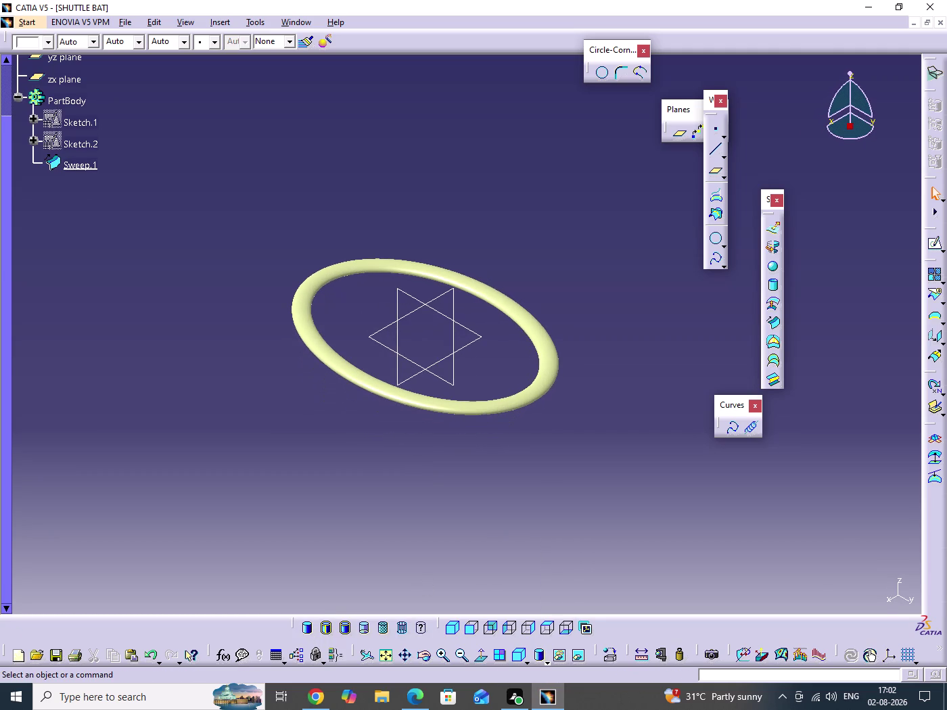
key(ctrl+s)
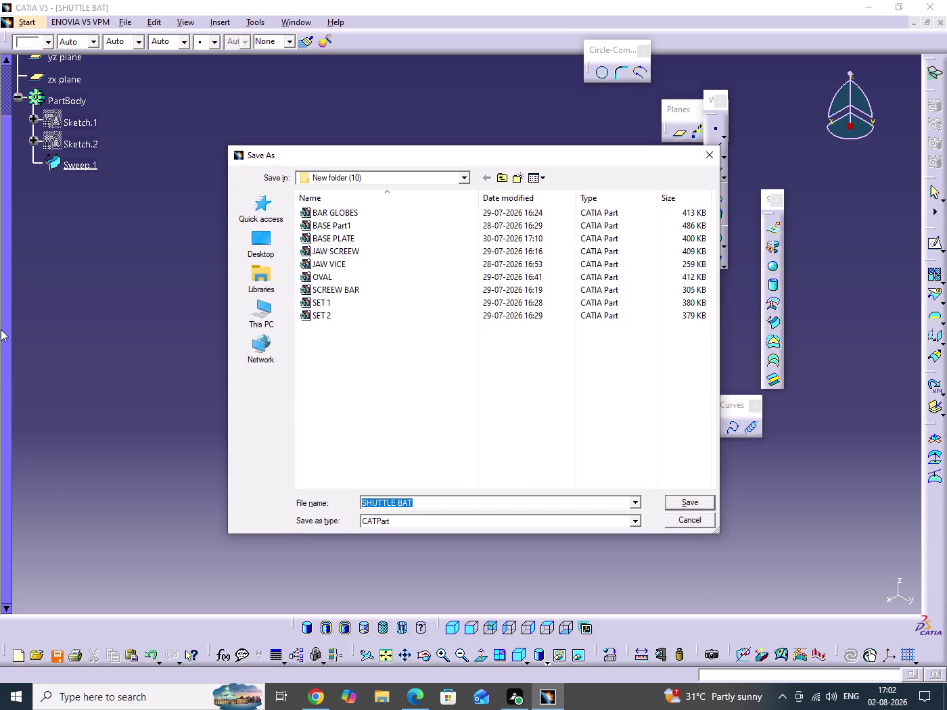
Browse to Desktop > INTERNSHIP PROJECT and create a new folder there.
drag(353, 396, 458, 444)
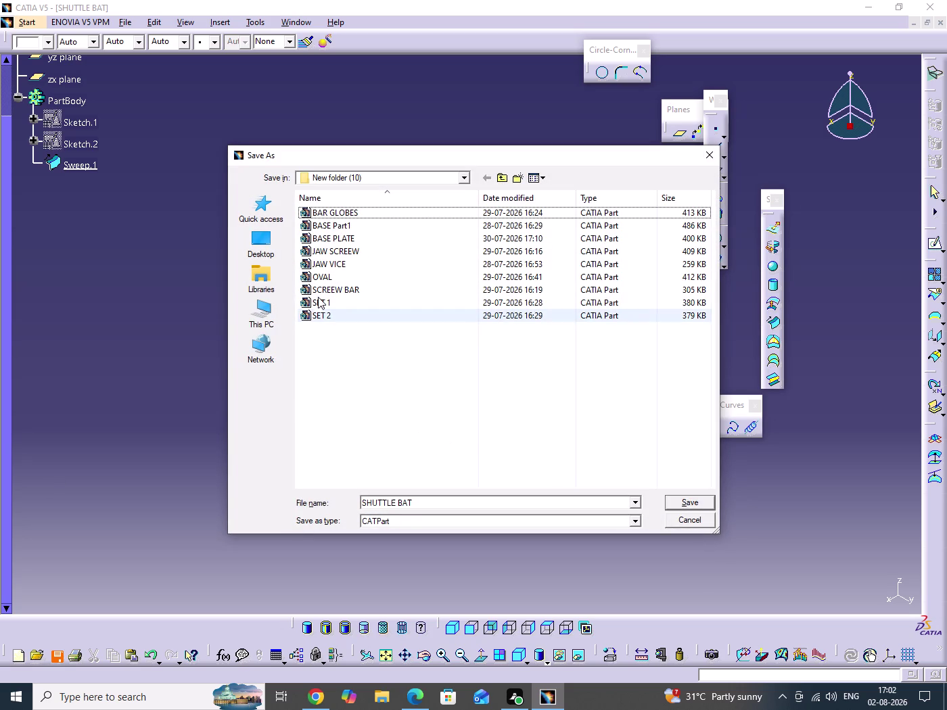
click(263, 236)
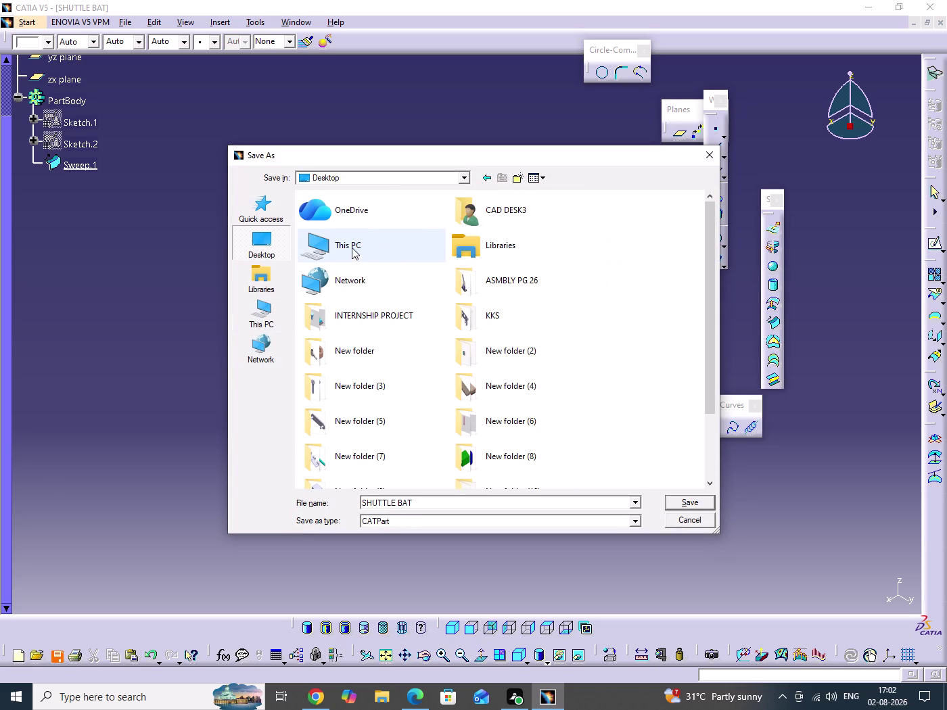
double_click(345, 321)
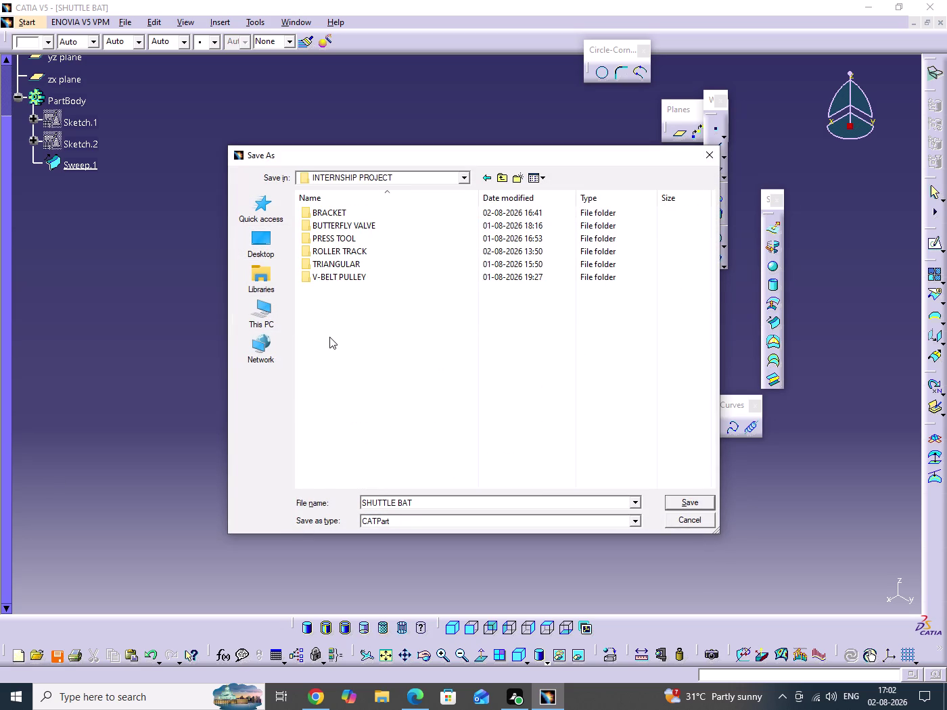
drag(330, 344, 490, 419)
right_click(337, 390)
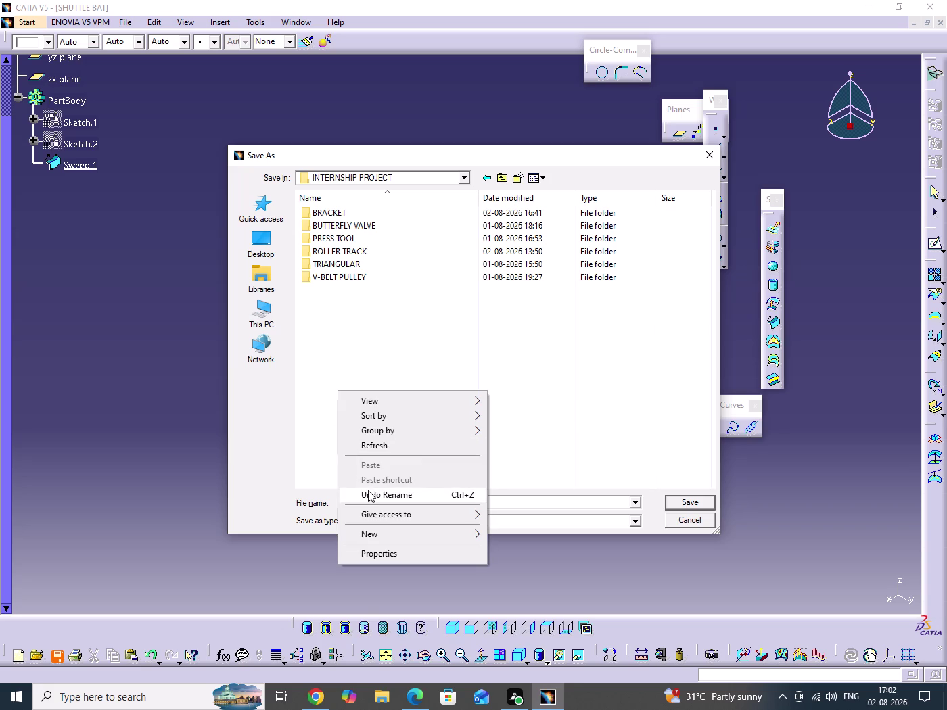
click(388, 535)
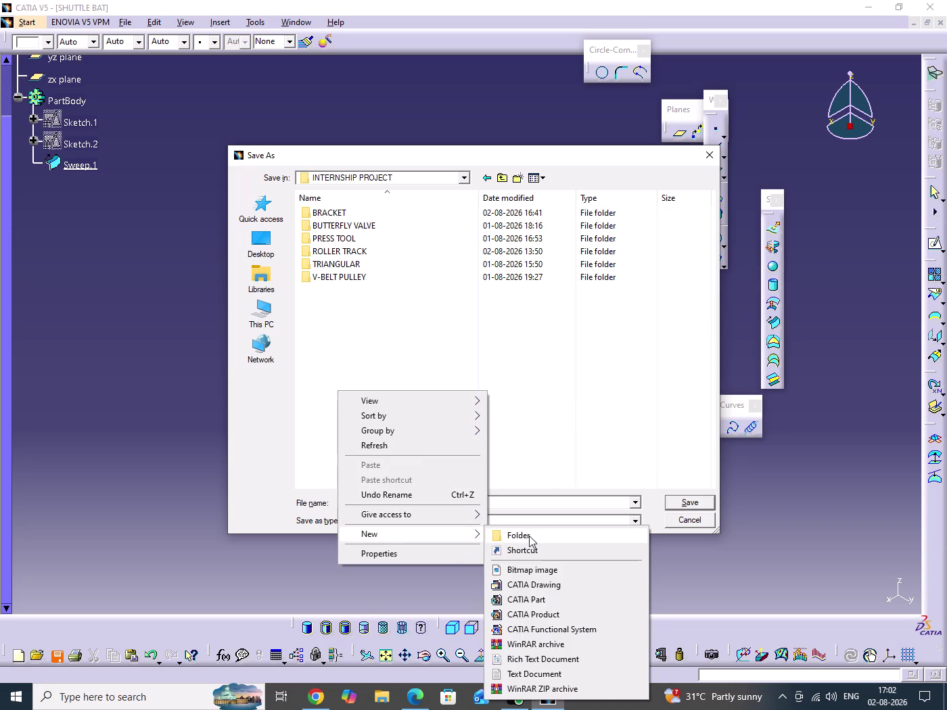
click(530, 536)
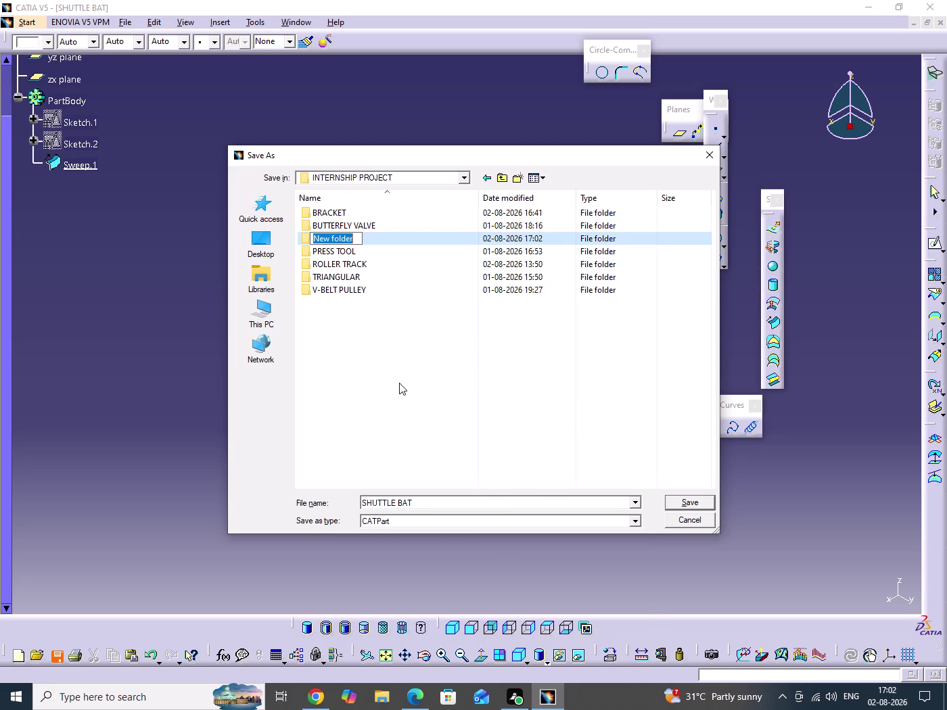
Name the folder SHUTTLE BAT, open it, and save the part inside.
text(SH)
key(u)
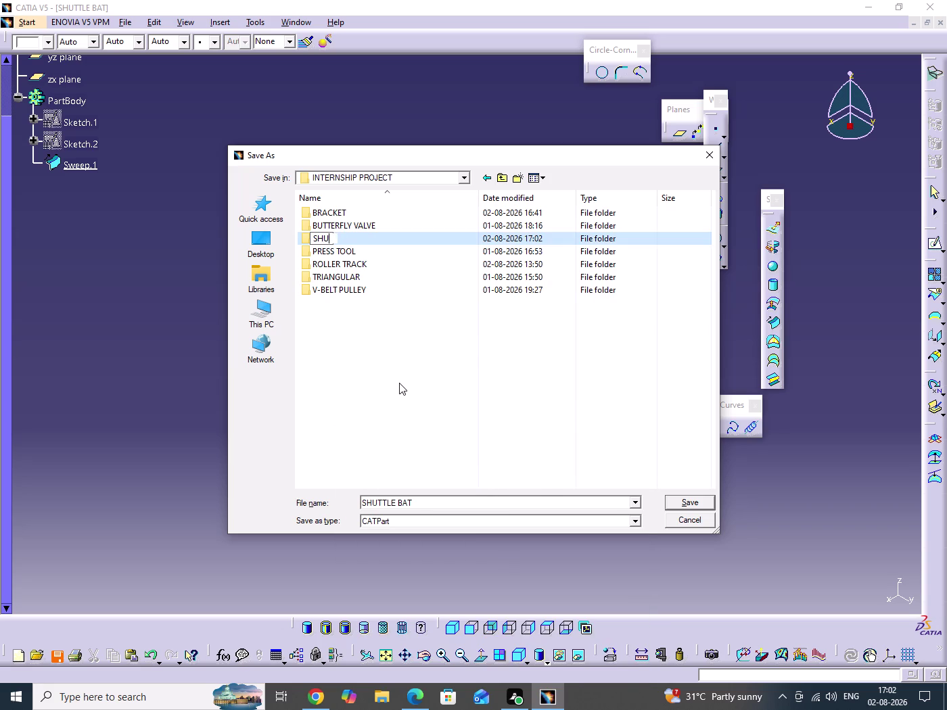
text(TT)
key(l)
text(E)
key(space)
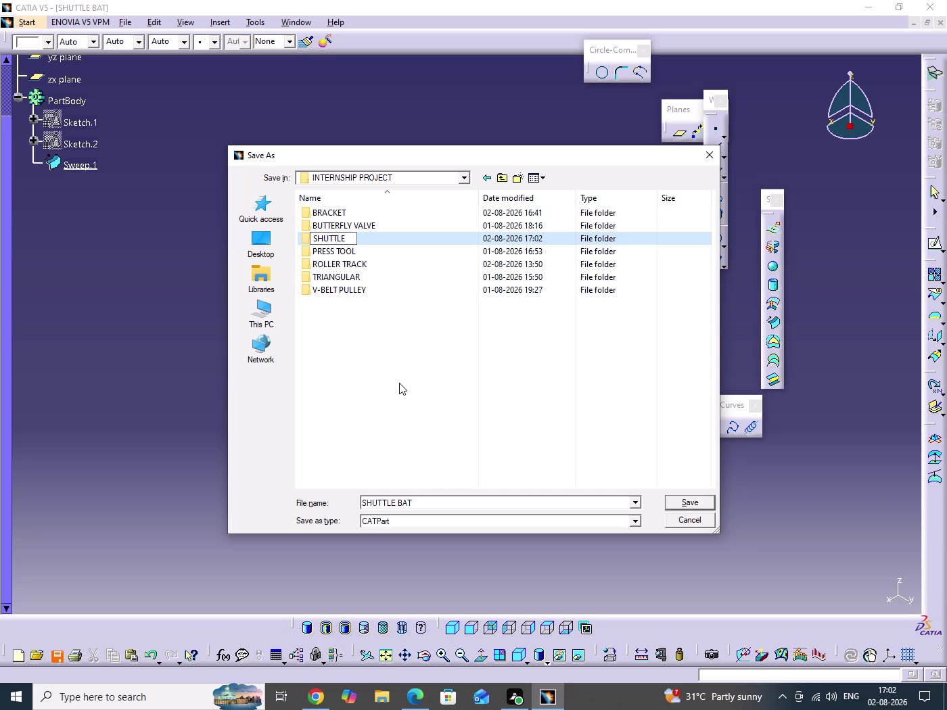
text(BAT)
key(Return)
key(Return)
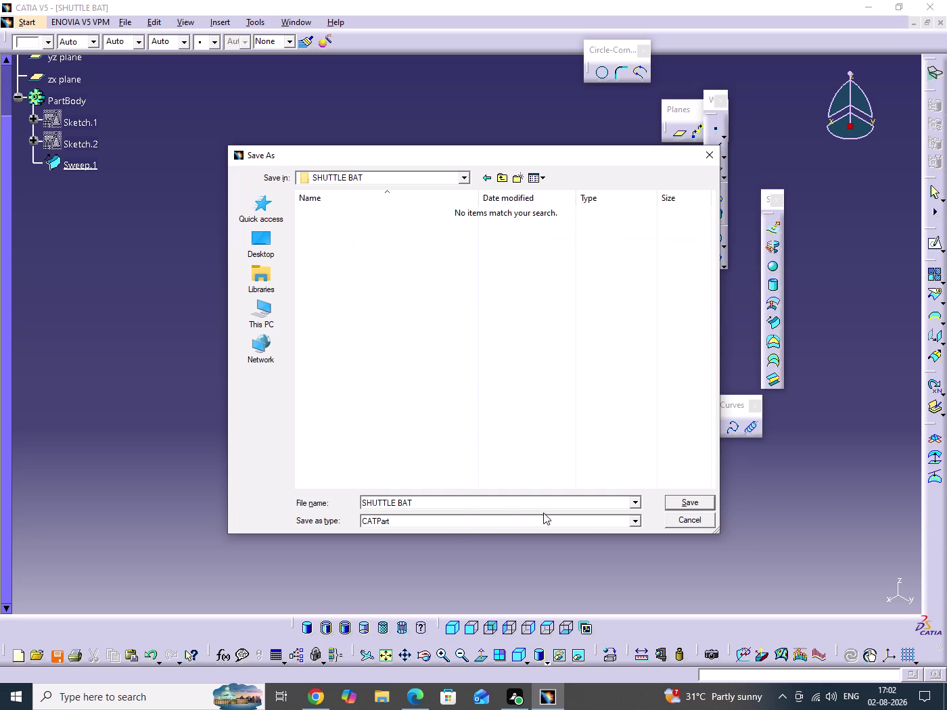
click(701, 504)
drag(376, 471, 513, 541)
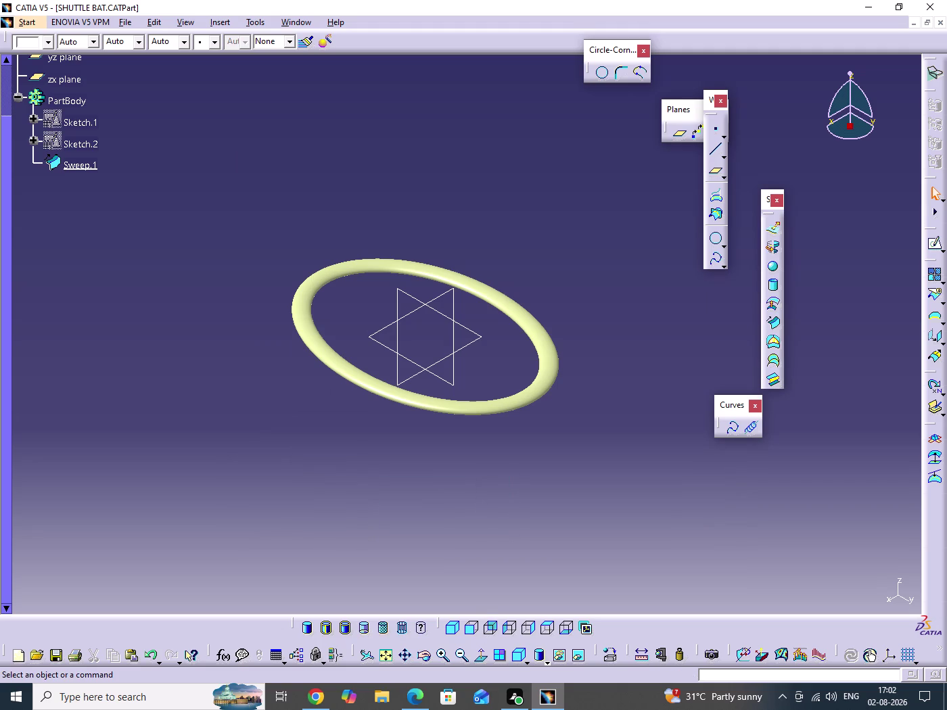
Save again and start a Positioned Sketch on the xy plane.
drag(613, 472, 636, 505)
key(ctrl+s)
drag(614, 447, 620, 504)
click(474, 343)
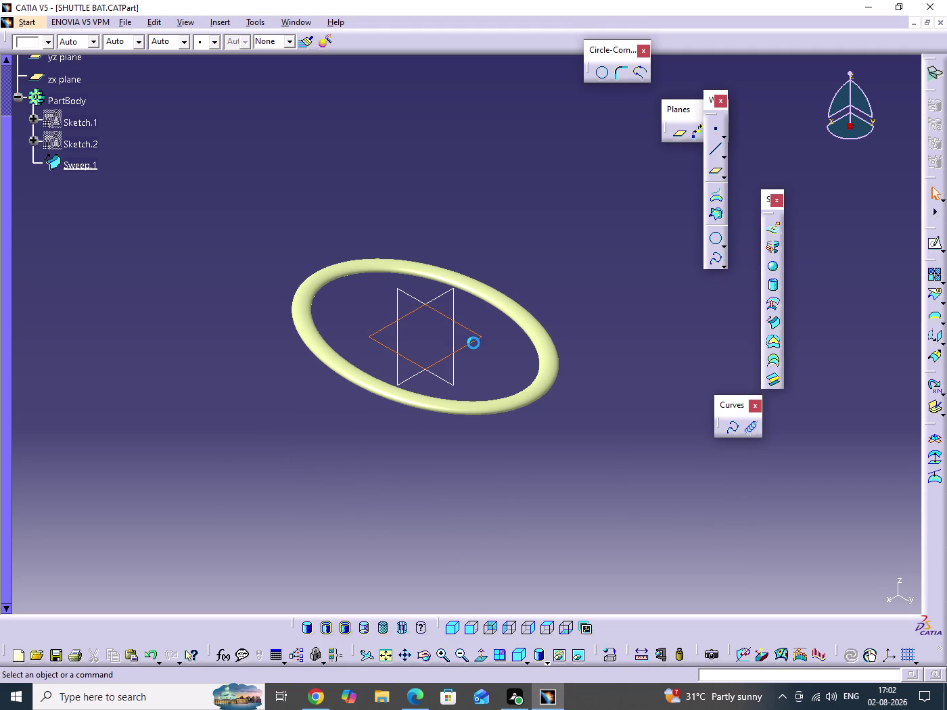
click(944, 241)
click(945, 245)
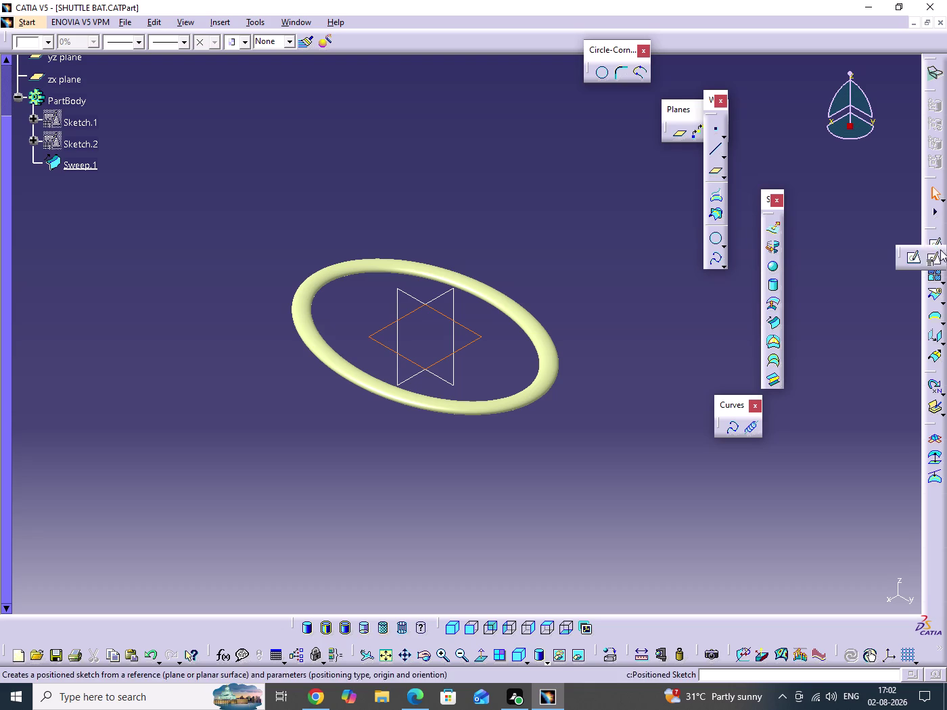
drag(898, 255, 828, 222)
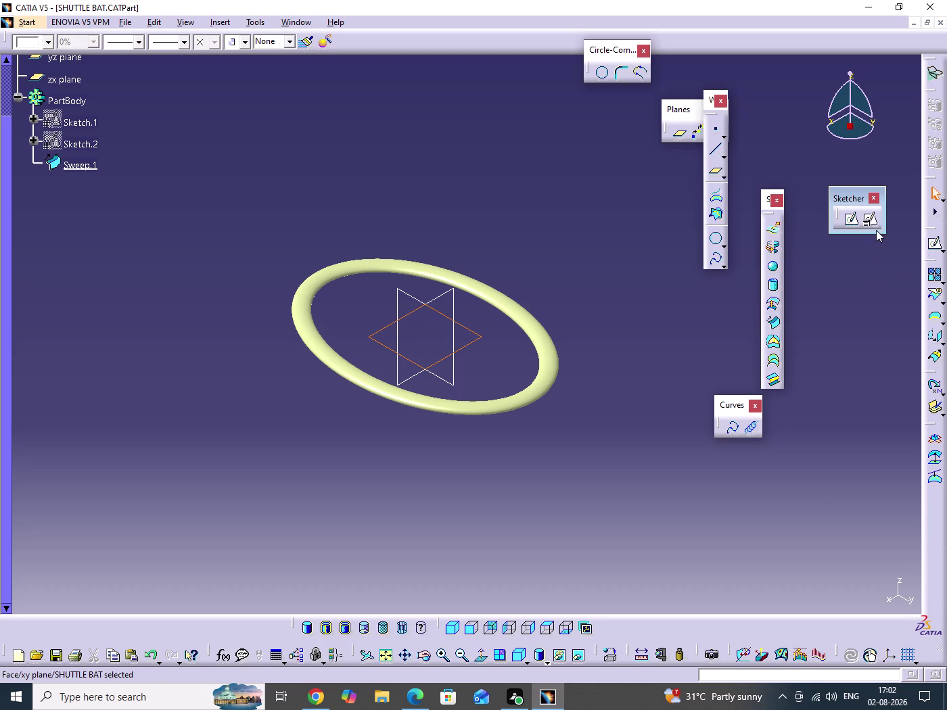
click(877, 222)
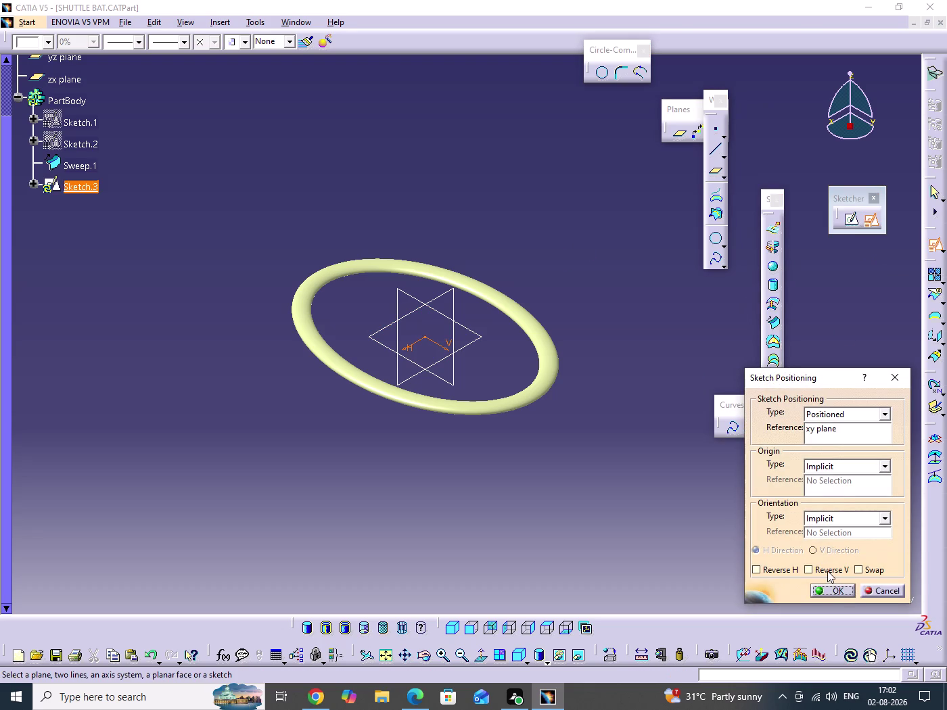
Reverse the horizontal direction, swap the axes, and confirm Sketch.3's positioning.
click(827, 572)
click(792, 572)
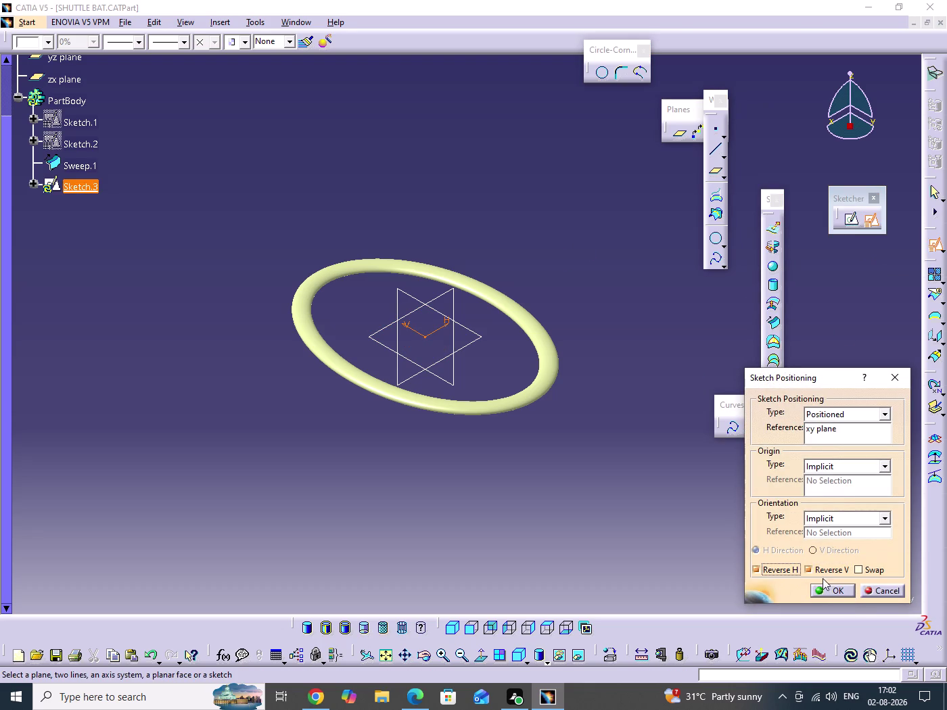
click(820, 573)
click(879, 573)
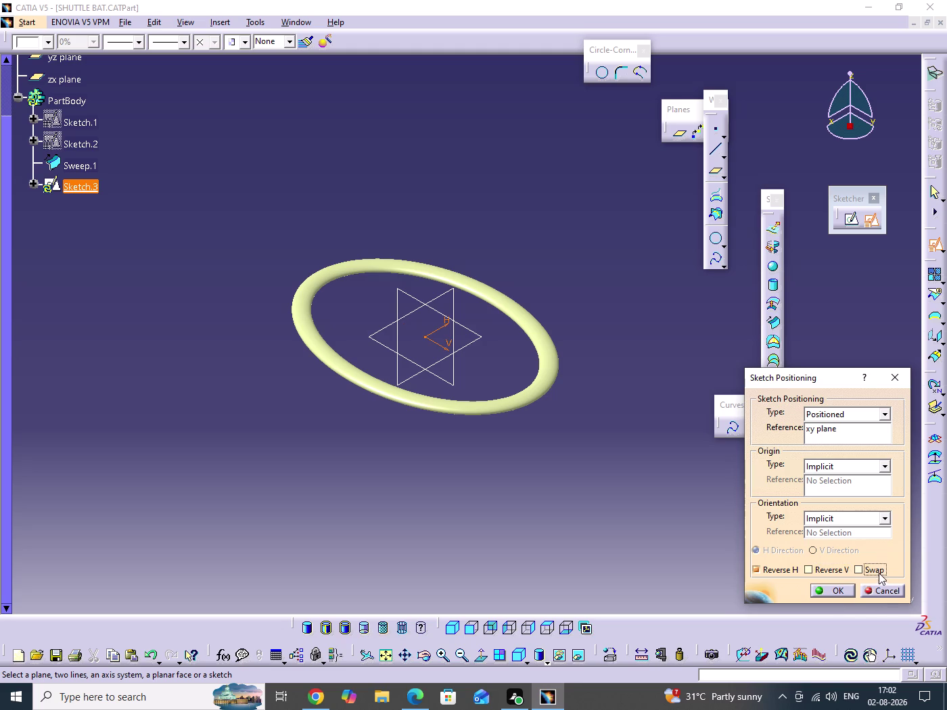
click(830, 593)
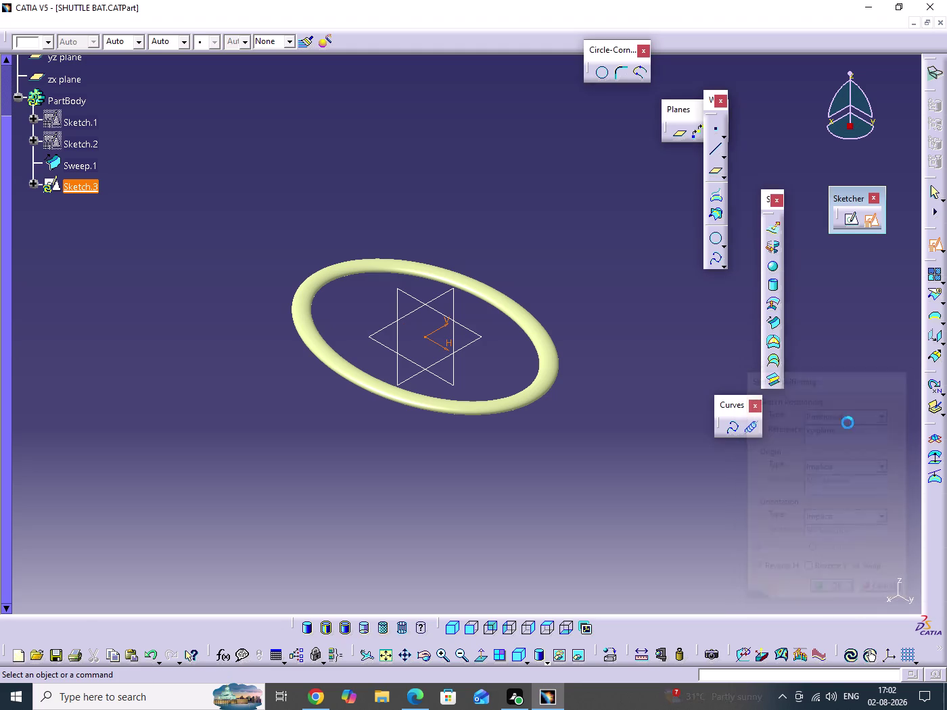
middle_drag(683, 441, 491, 466)
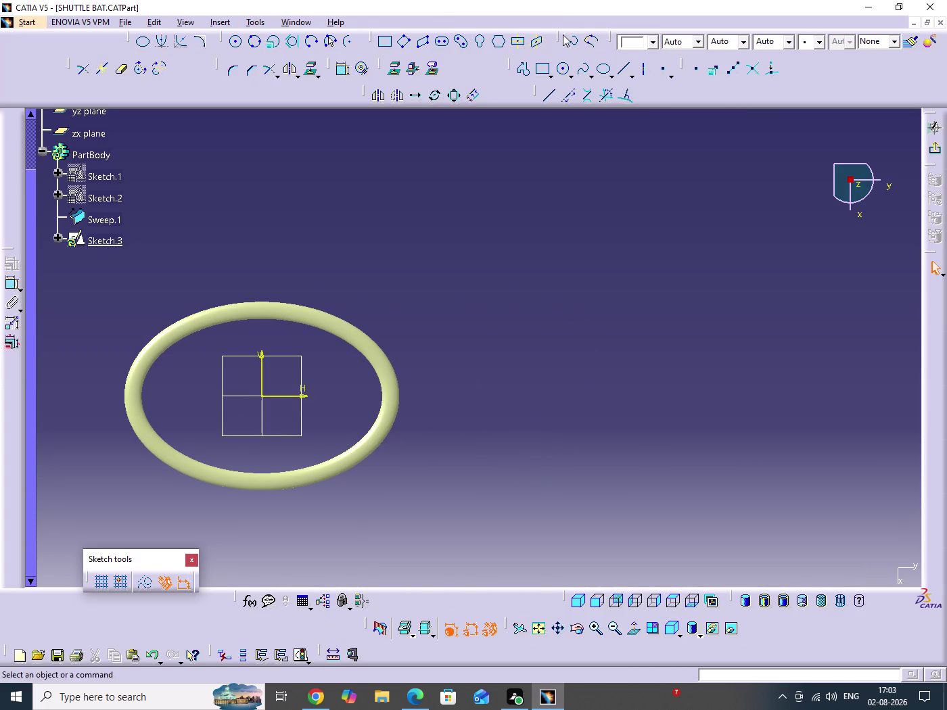
Draw the neck circle/arc geometry and start the Constraint tool.
click(352, 43)
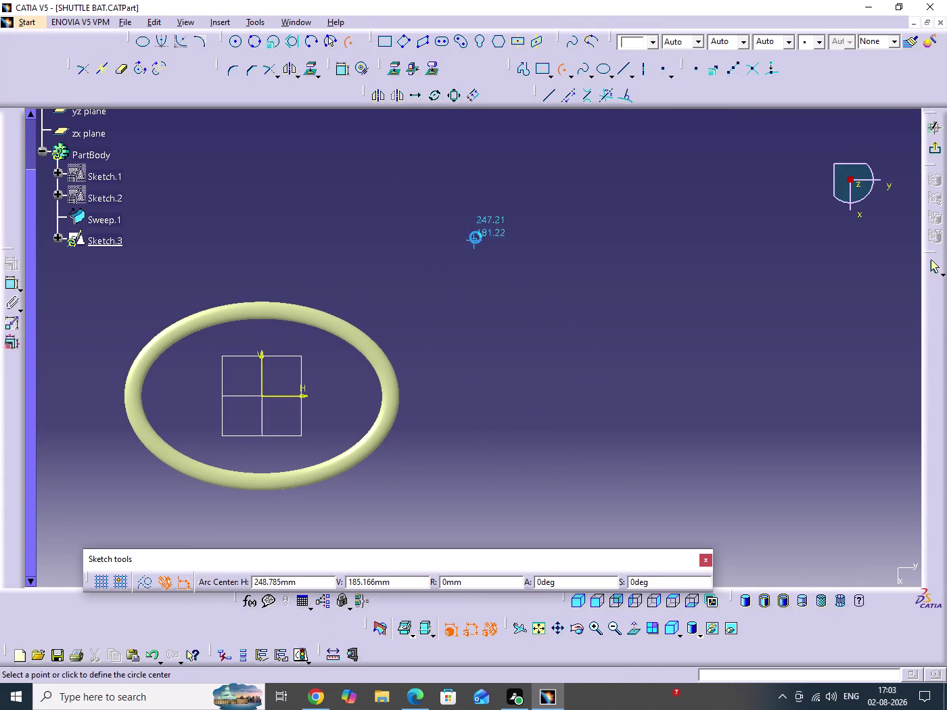
click(476, 237)
click(390, 284)
click(496, 360)
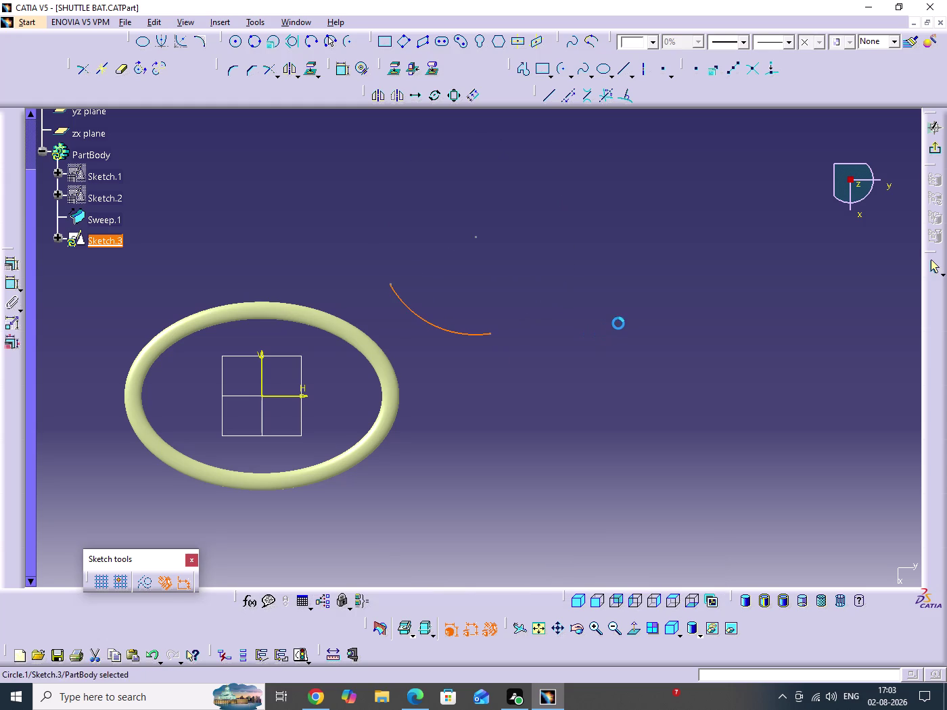
click(619, 324)
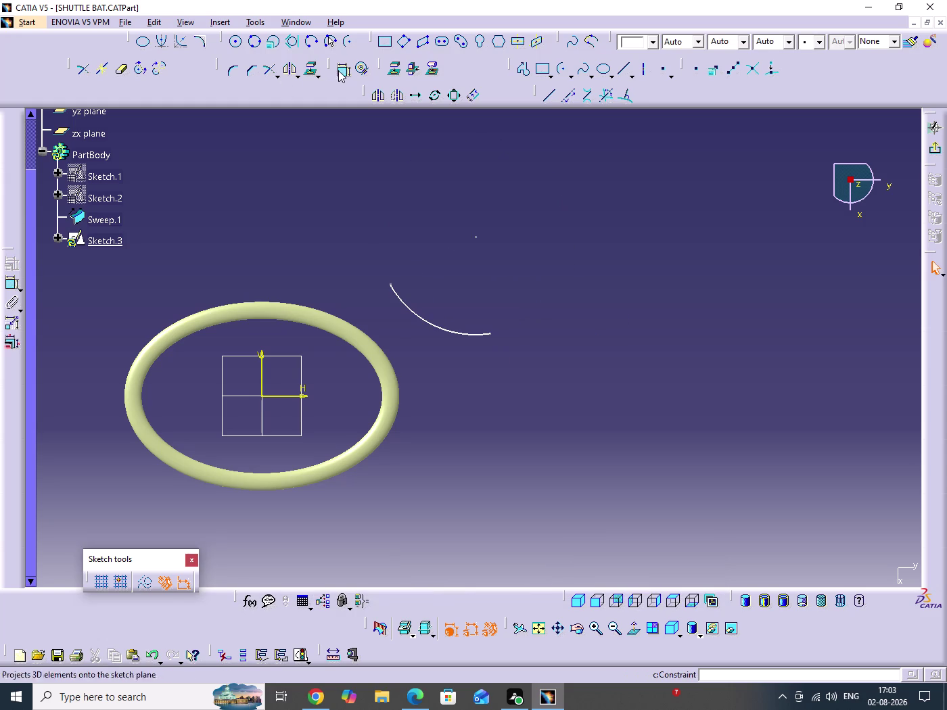
double_click(340, 71)
Dimension the arc end 20 mm from the horizontal axis.
click(284, 397)
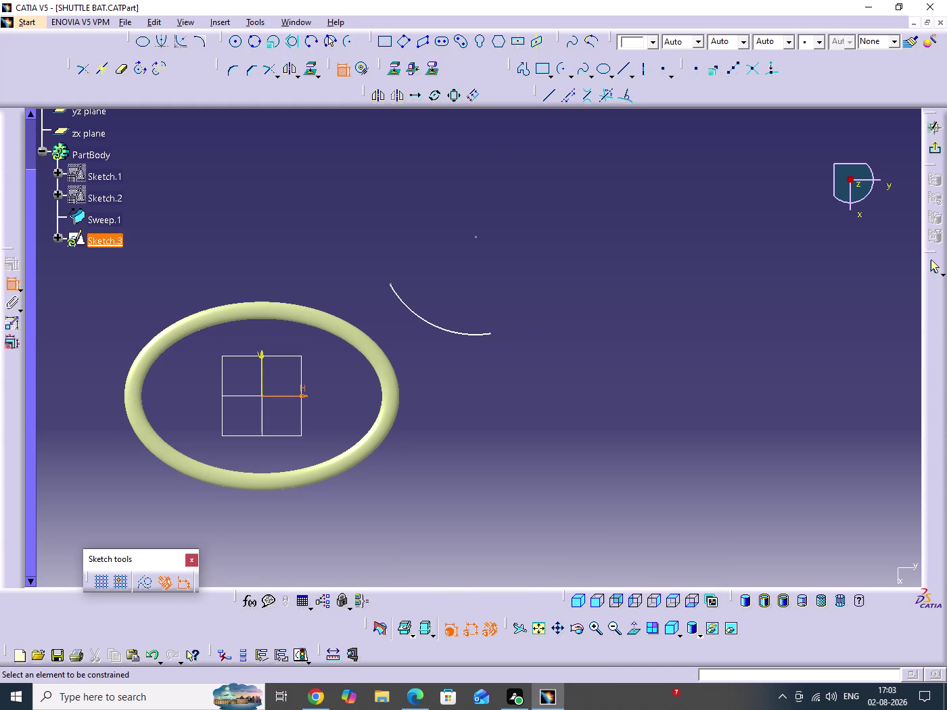
drag(490, 333, 493, 345)
click(545, 368)
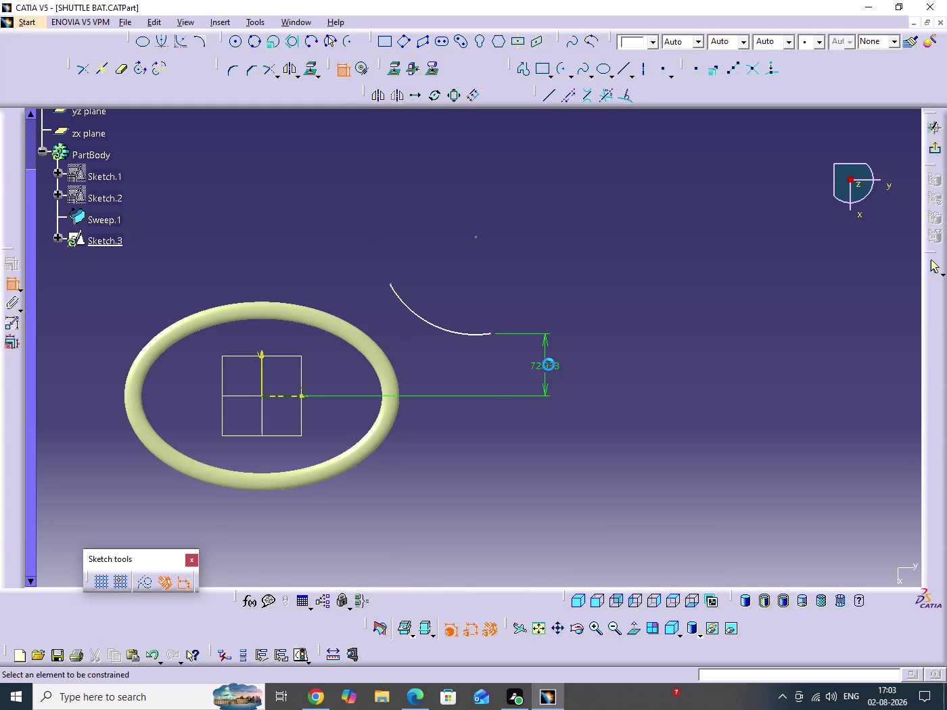
double_click(548, 365)
text(20)
key(Return)
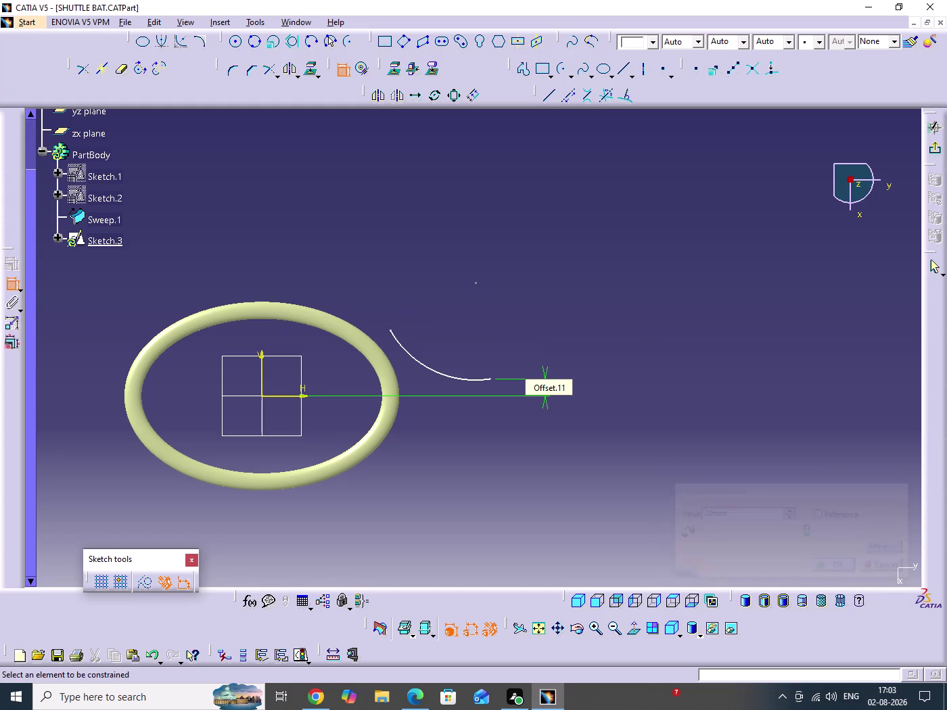
drag(490, 380, 490, 389)
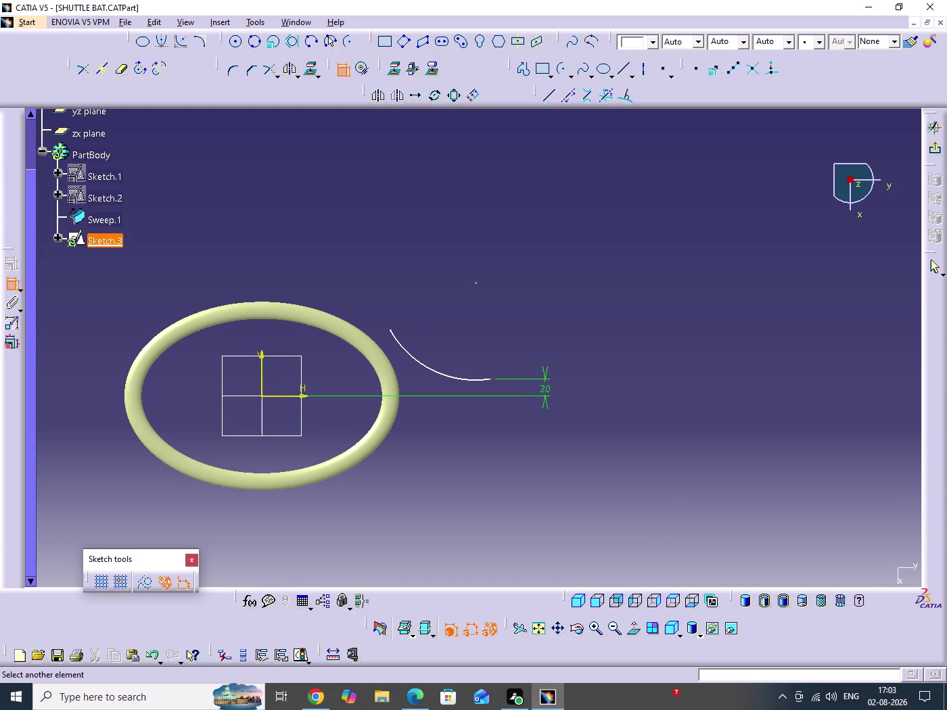
Add a 250 mm horizontal distance dimension below the hoop.
drag(263, 379, 269, 394)
middle_drag(391, 483, 390, 401)
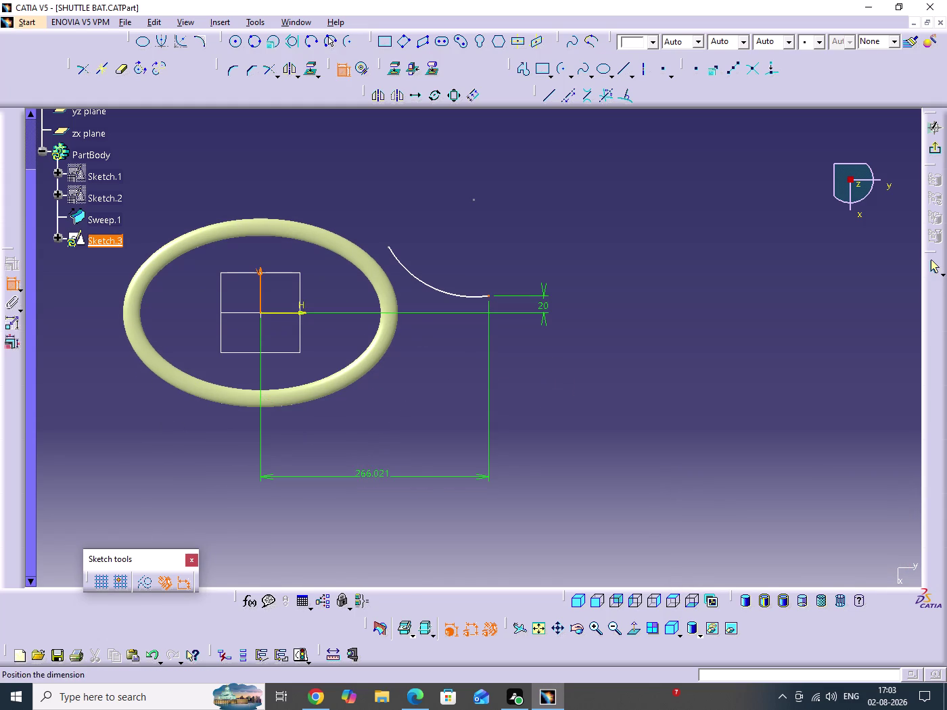
click(372, 477)
click(420, 699)
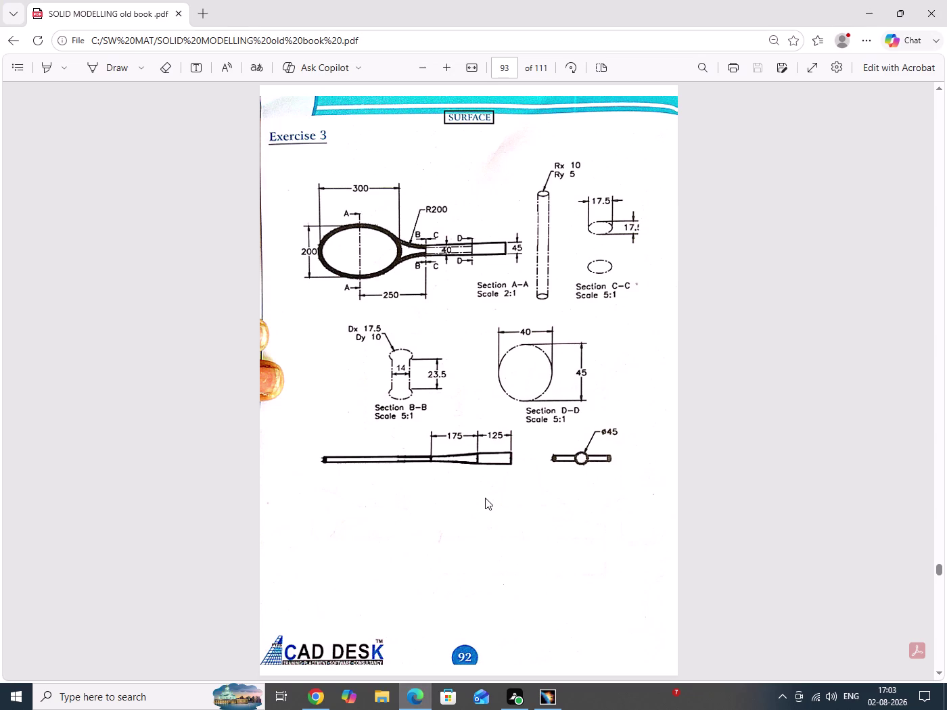
click(418, 702)
double_click(372, 477)
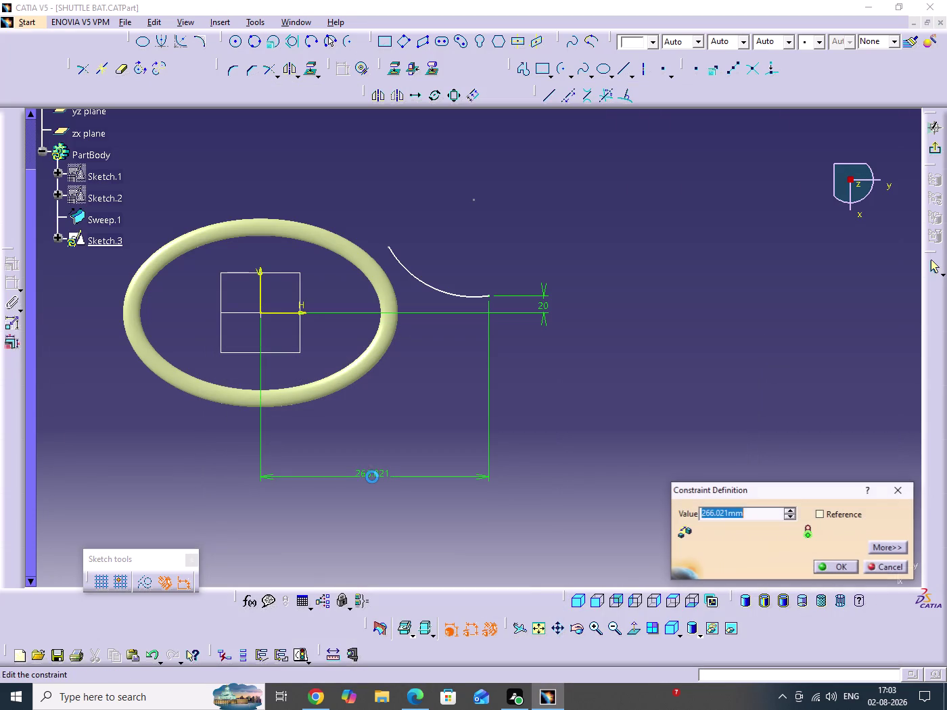
text(250)
key(Return)
Set the neck arc radius to 200 mm.
click(427, 366)
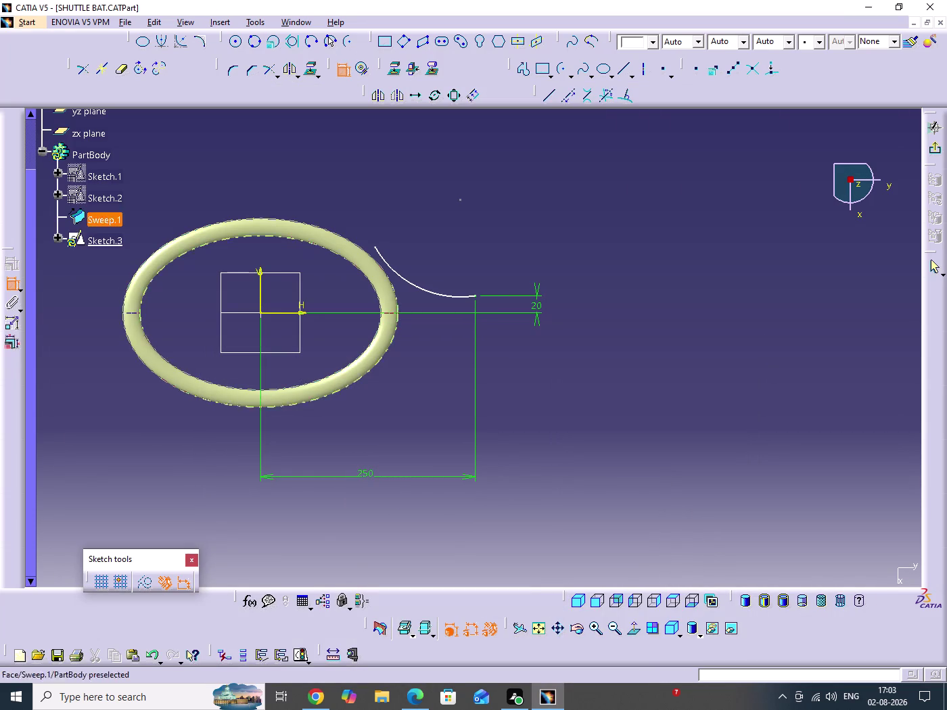
click(408, 282)
click(413, 257)
double_click(416, 254)
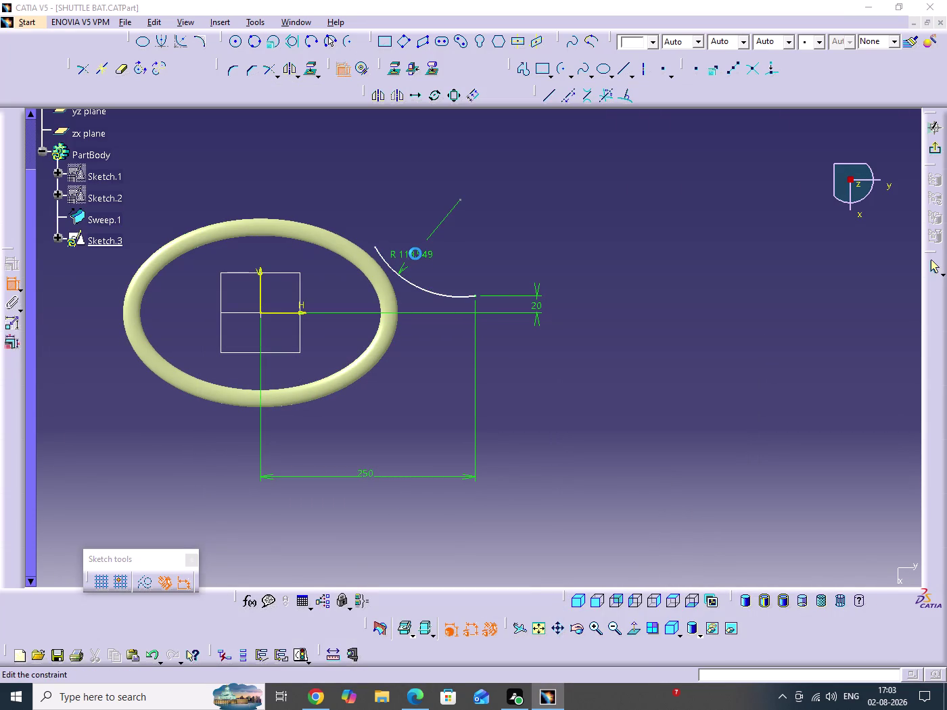
text(200)
key(Return)
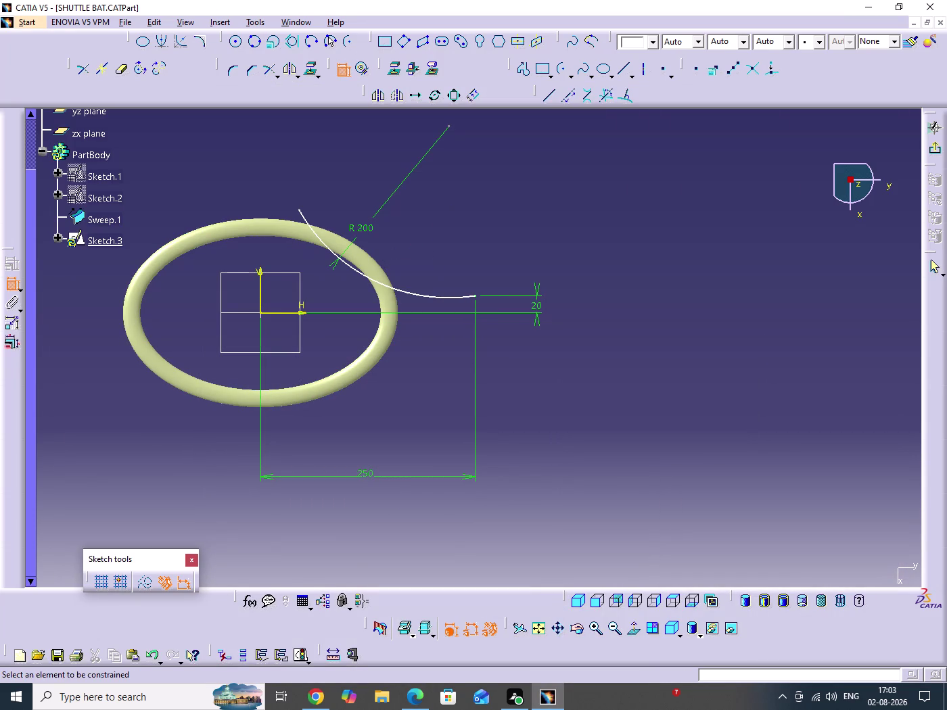
Project the hoop path from the 3D part into the sketch.
click(640, 280)
click(342, 73)
click(564, 234)
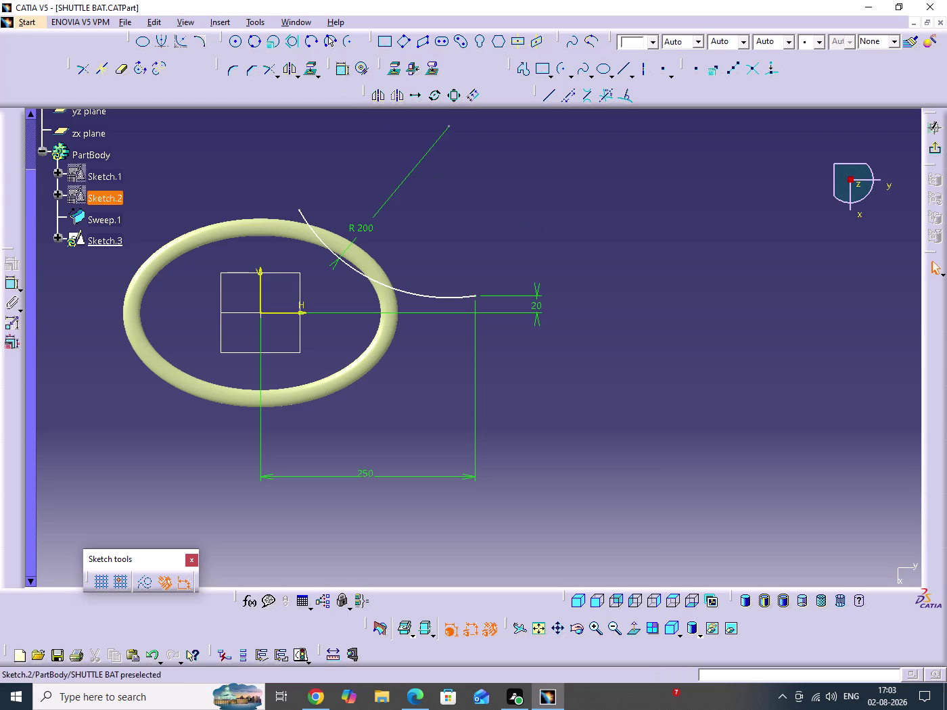
right_click(102, 178)
click(147, 228)
click(627, 254)
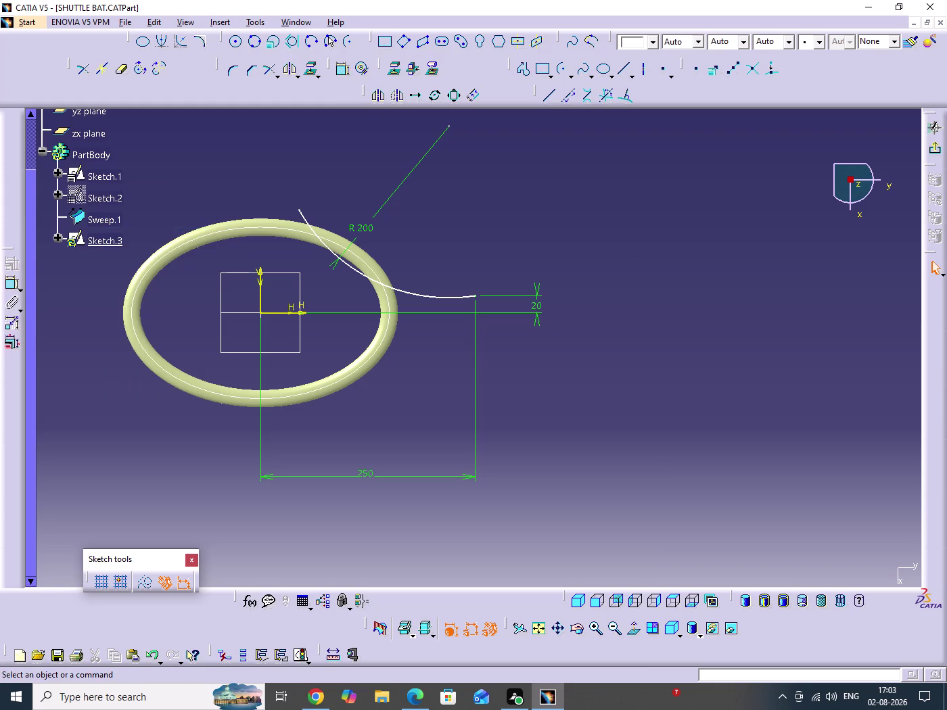
Make the neck arc tangent to the projected hoop curve.
double_click(344, 74)
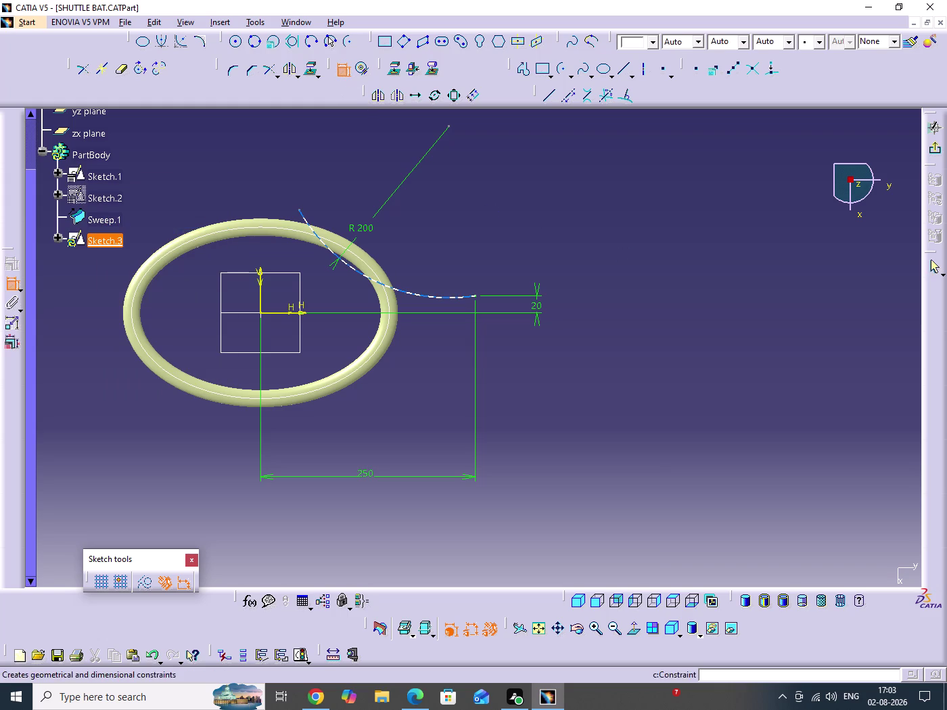
click(311, 228)
click(296, 231)
right_click(498, 233)
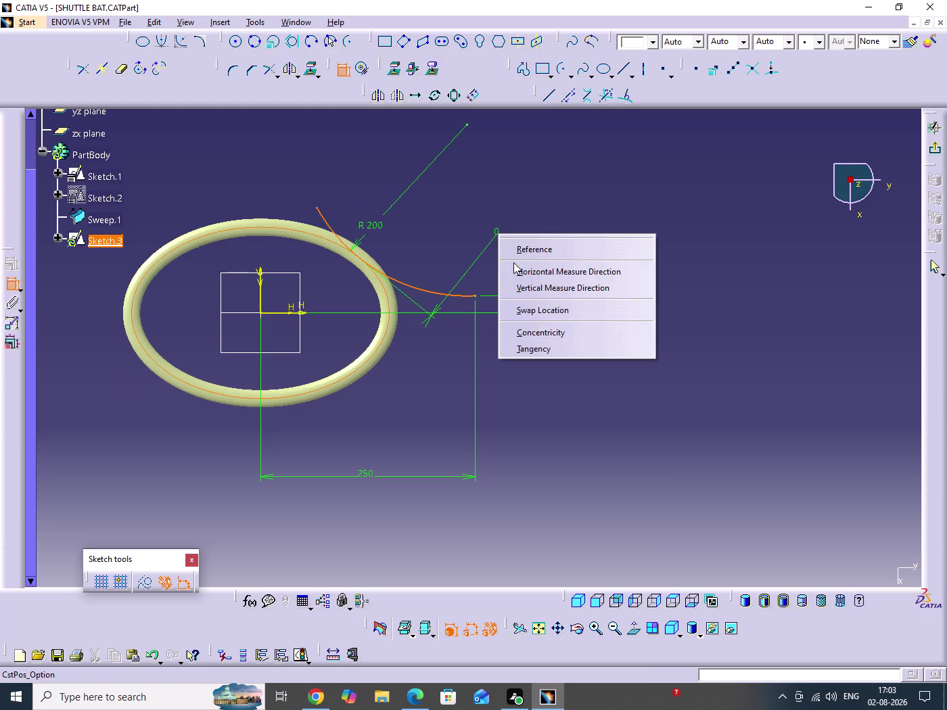
click(551, 346)
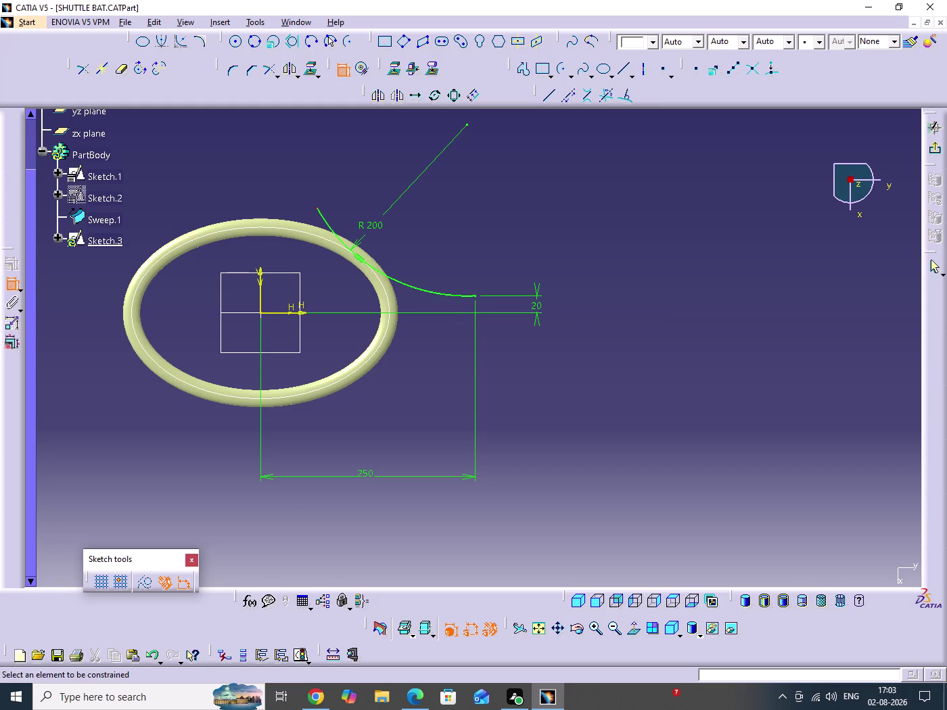
click(316, 207)
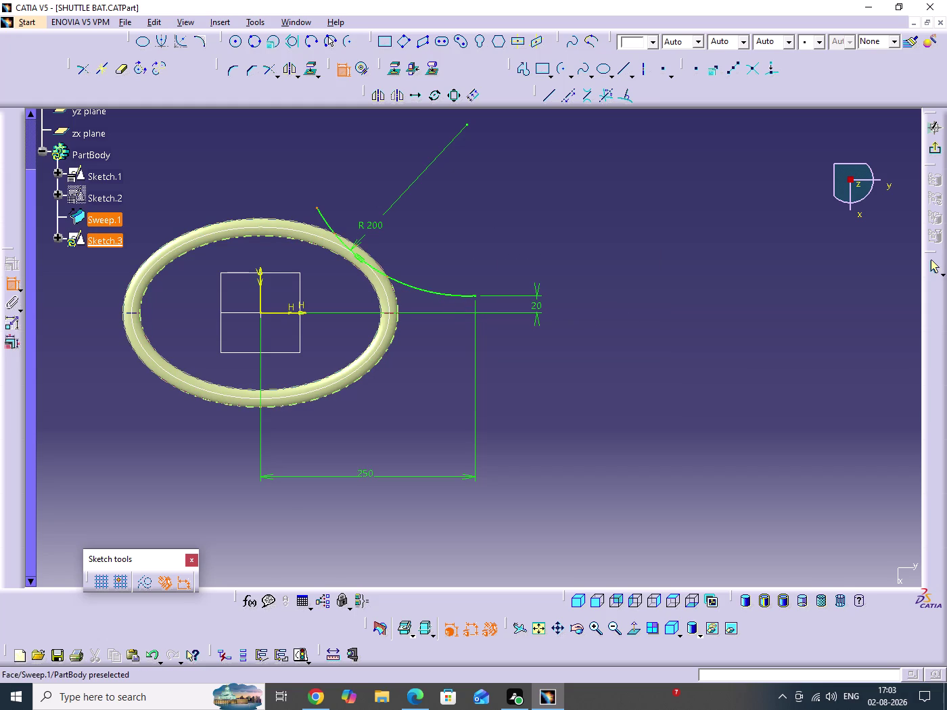
Make the arc end lie on the hoop curve, then exit to the part.
click(313, 235)
right_click(287, 184)
click(389, 295)
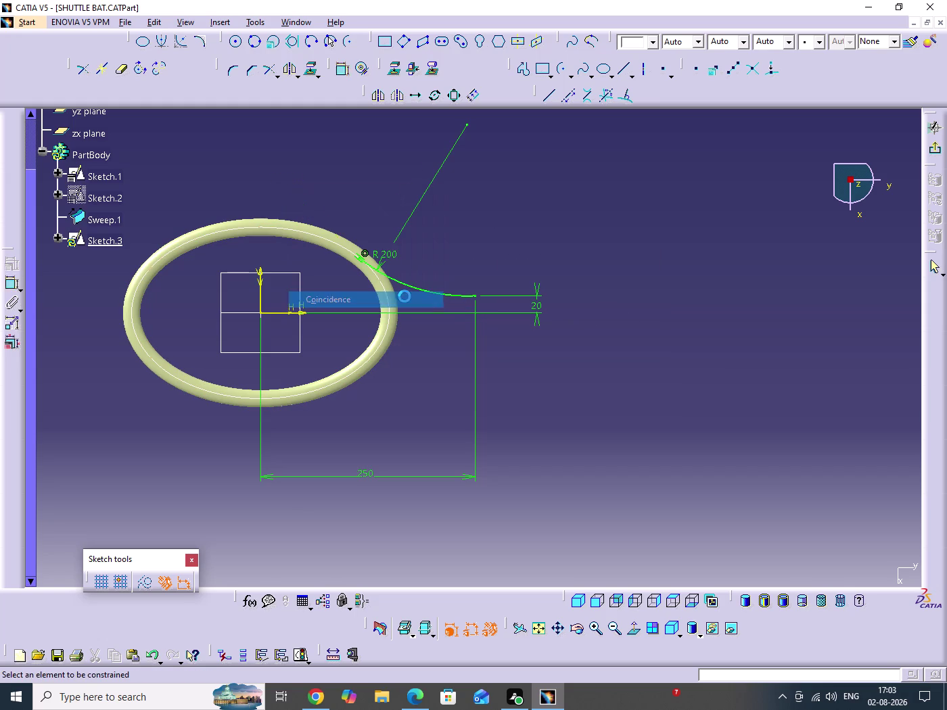
click(645, 313)
click(931, 147)
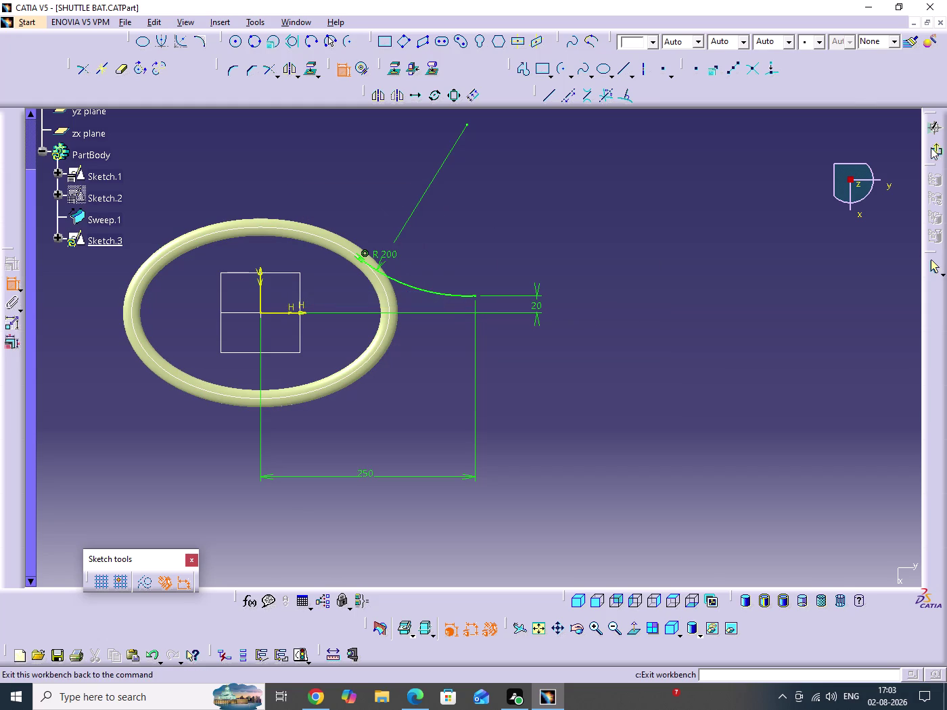
click(577, 340)
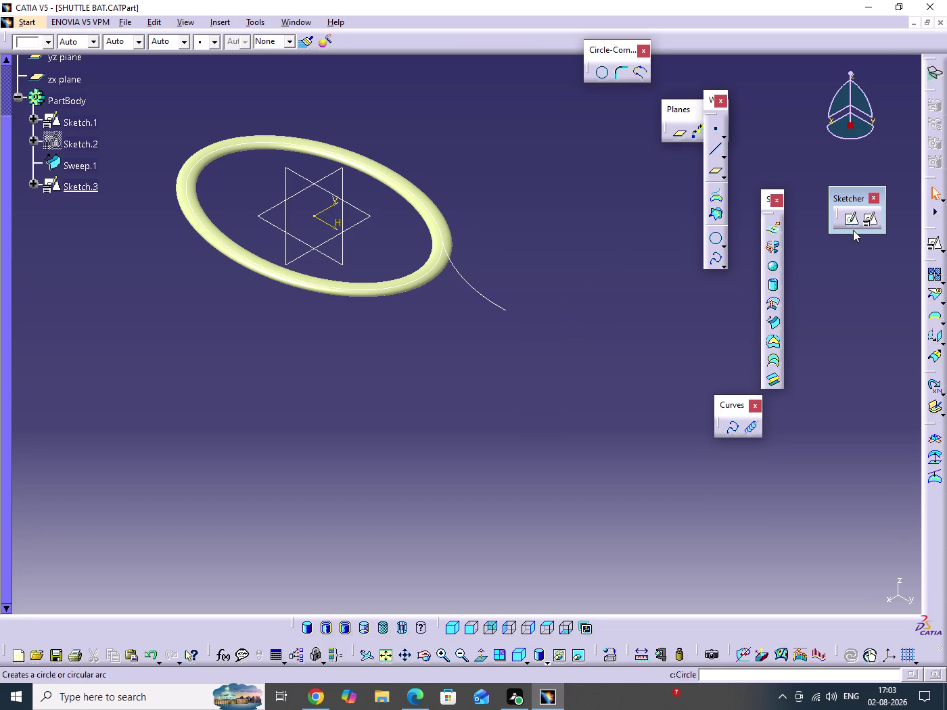
Create Plane.1 offset 250 mm from the zx plane.
click(715, 172)
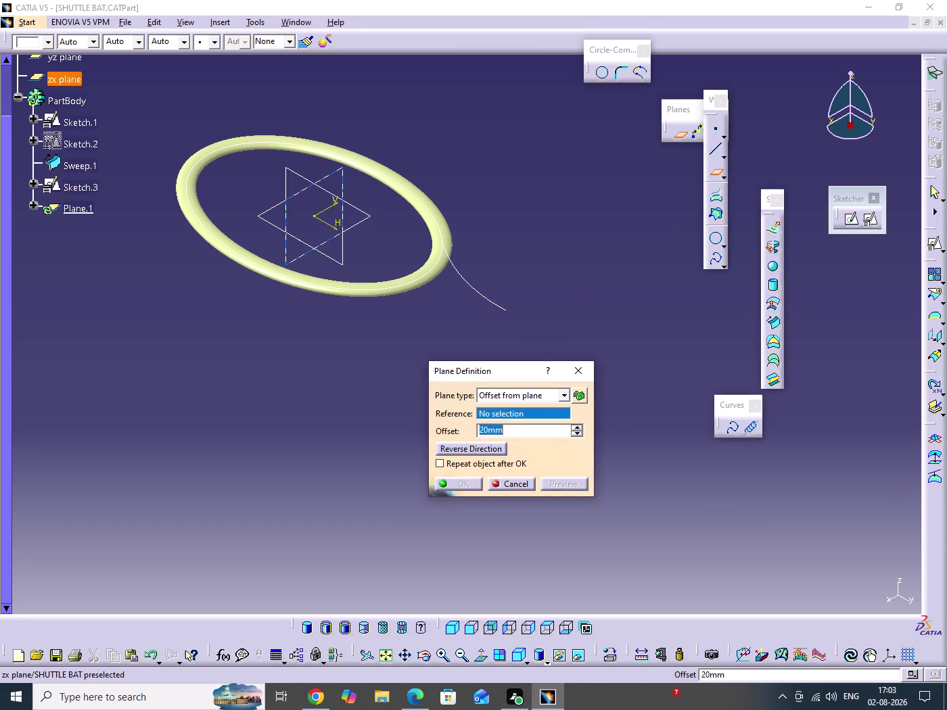
click(333, 174)
text(25)
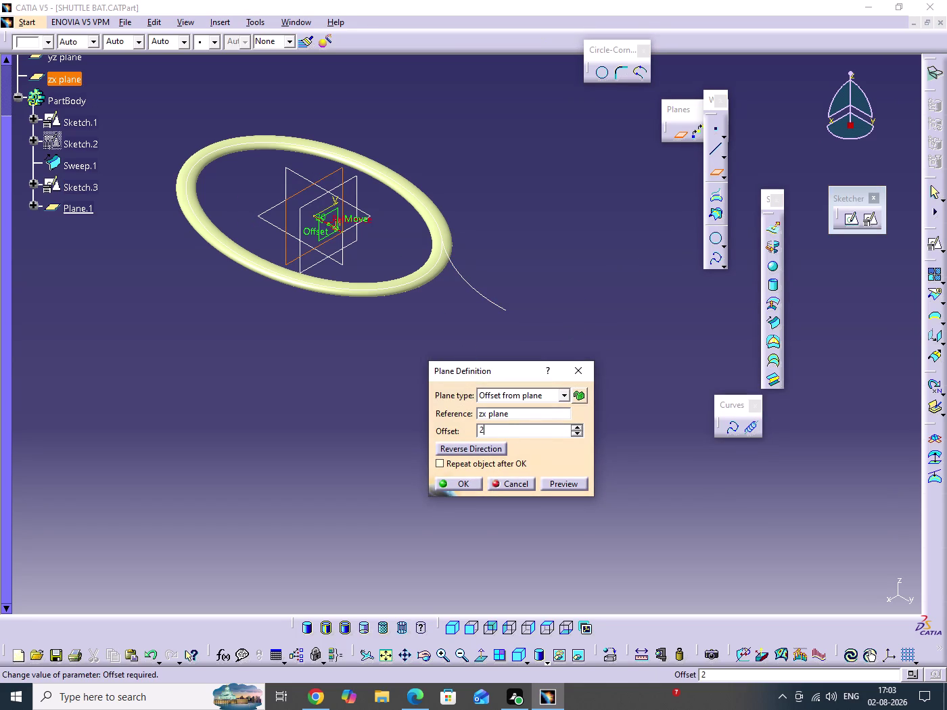
text(0)
key(Return)
click(641, 292)
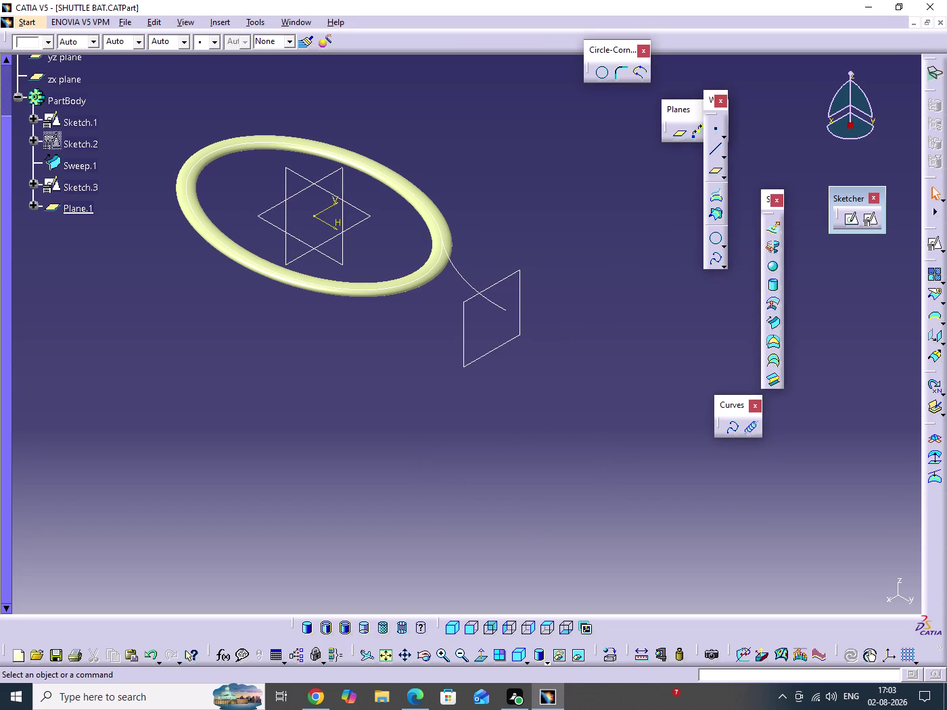
Start Sketch.4 on Plane.1 and frame the handle tube, checking the reference drawing.
click(487, 353)
click(858, 218)
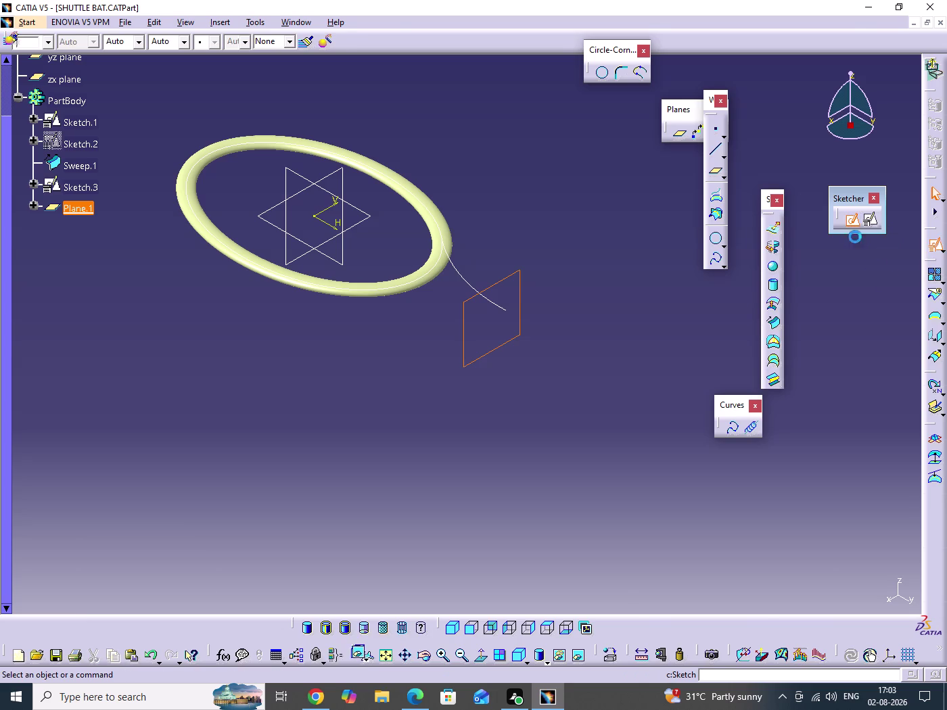
click(660, 377)
middle_drag(660, 376, 660, 343)
click(660, 376)
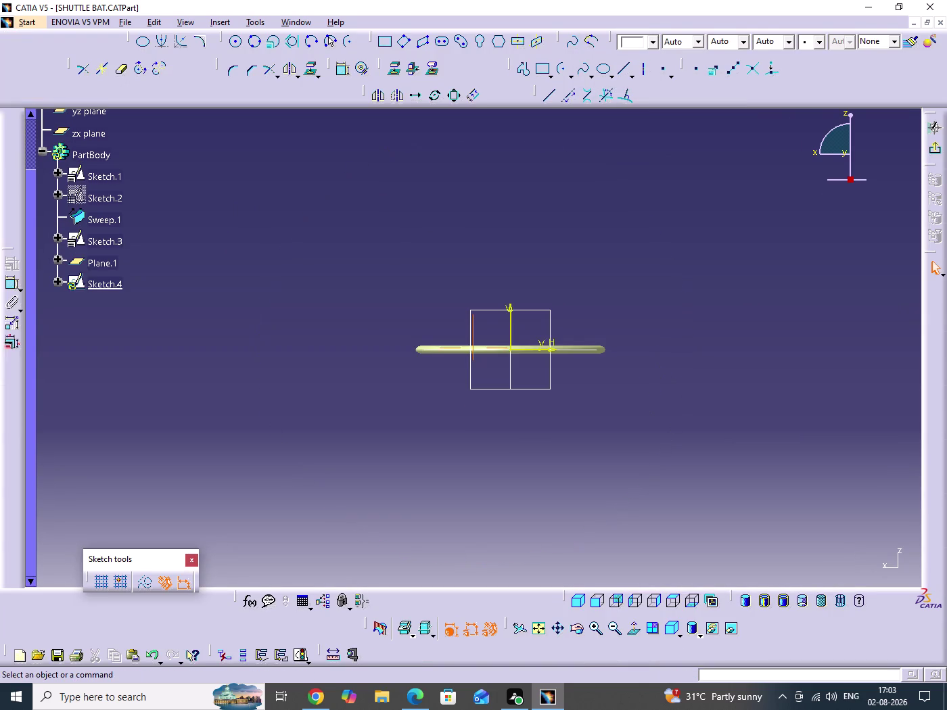
middle_drag(660, 344, 660, 298)
middle_drag(651, 401, 491, 286)
click(416, 701)
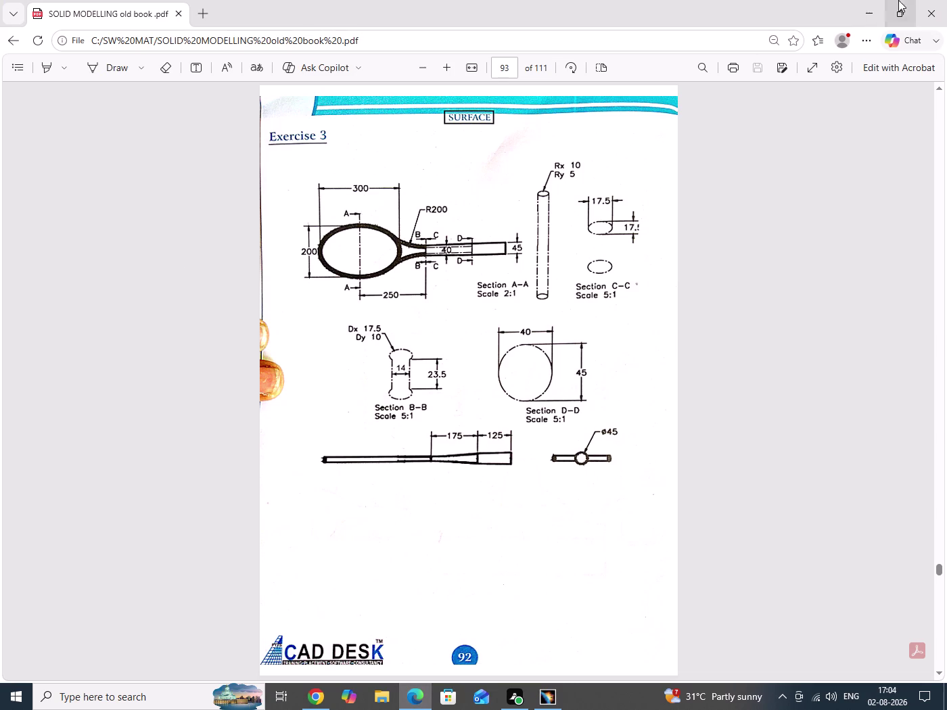
click(874, 12)
click(697, 249)
Draw an ellipse in free space below the handle tube.
middle_drag(659, 312, 565, 379)
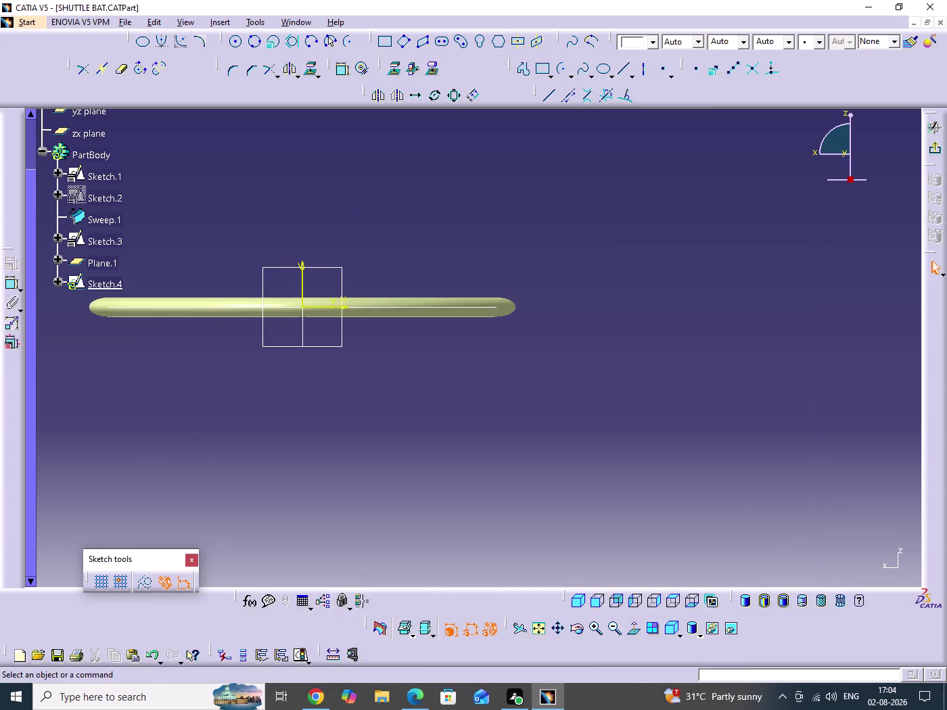
click(138, 42)
middle_drag(480, 283, 488, 222)
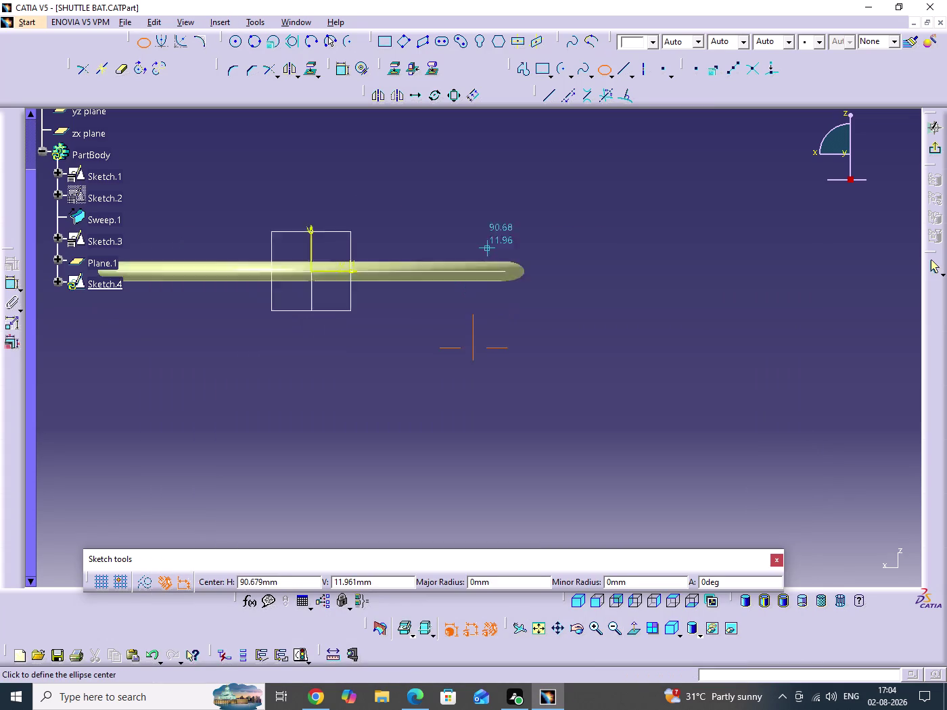
middle_drag(488, 222, 484, 173)
click(529, 371)
click(605, 369)
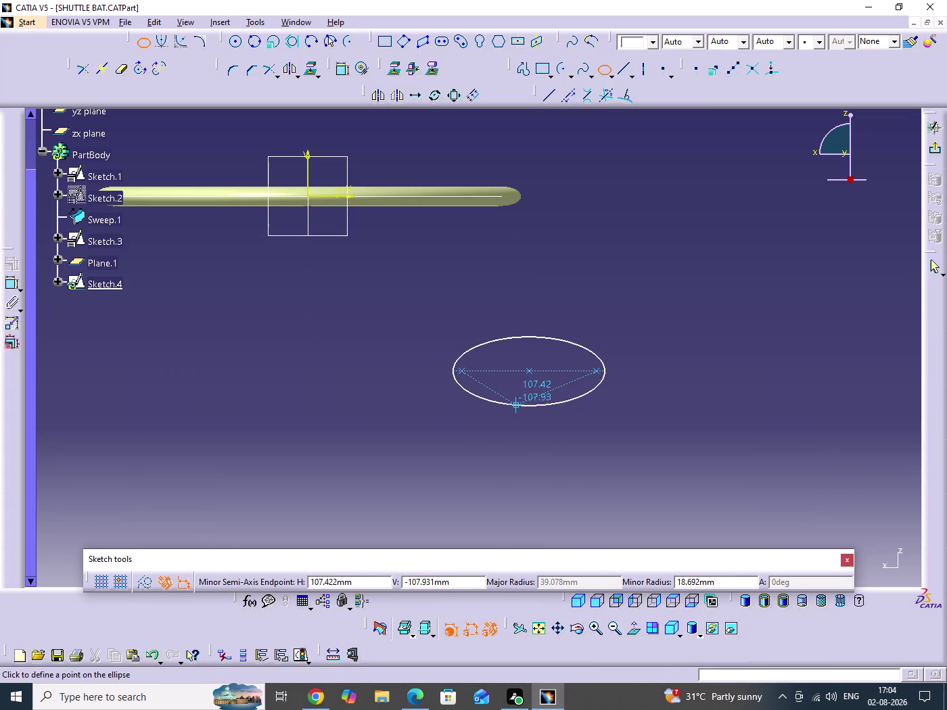
click(534, 408)
click(679, 330)
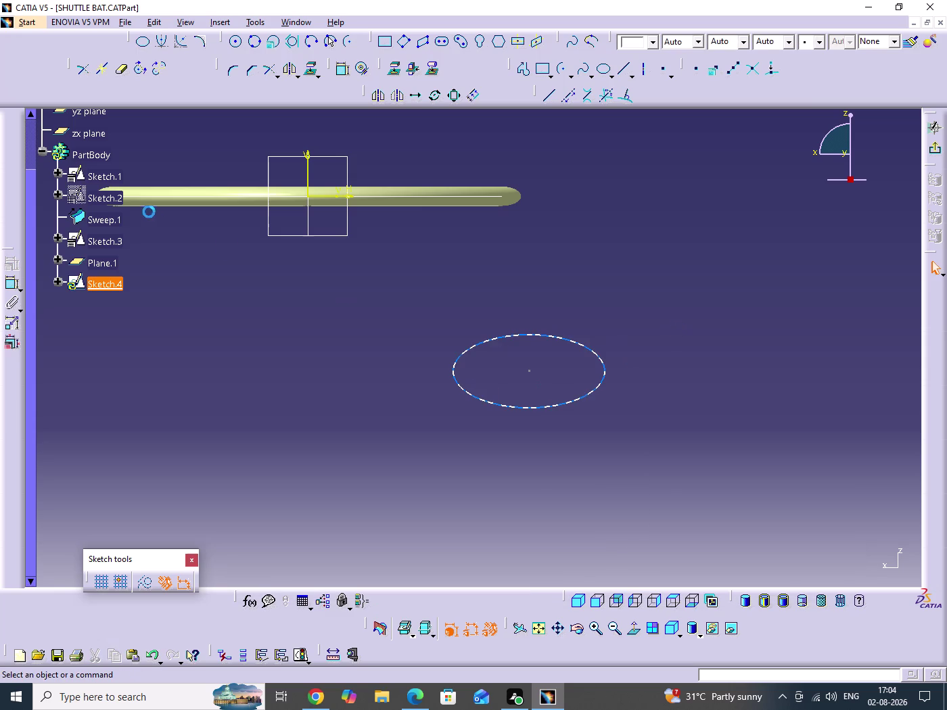
click(500, 339)
Add semimajor and semiminor axis constraints to the ellipse.
click(5, 268)
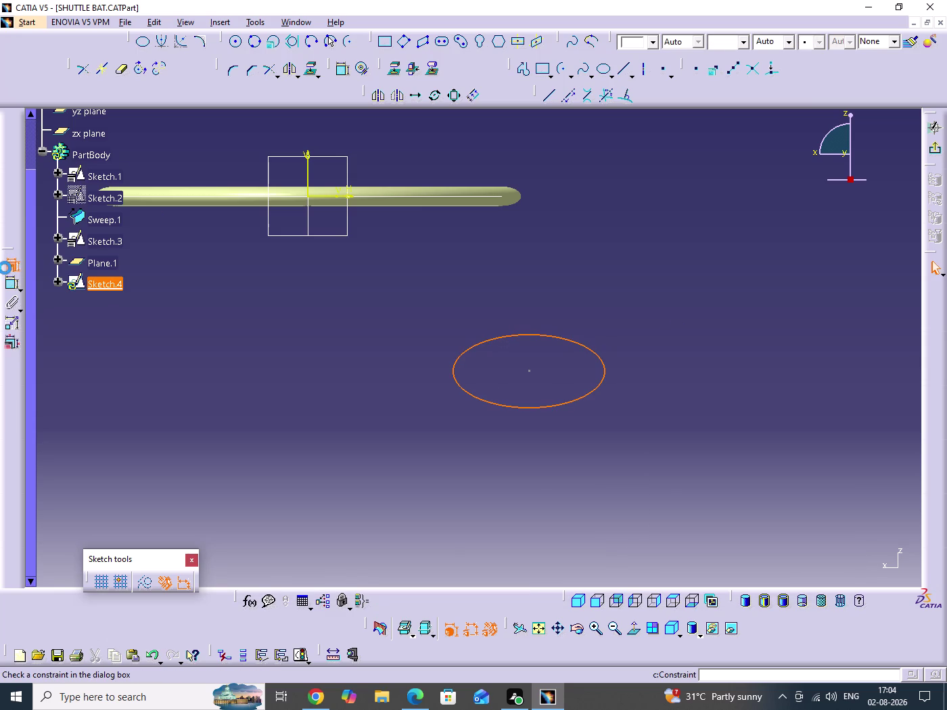
click(565, 385)
click(490, 353)
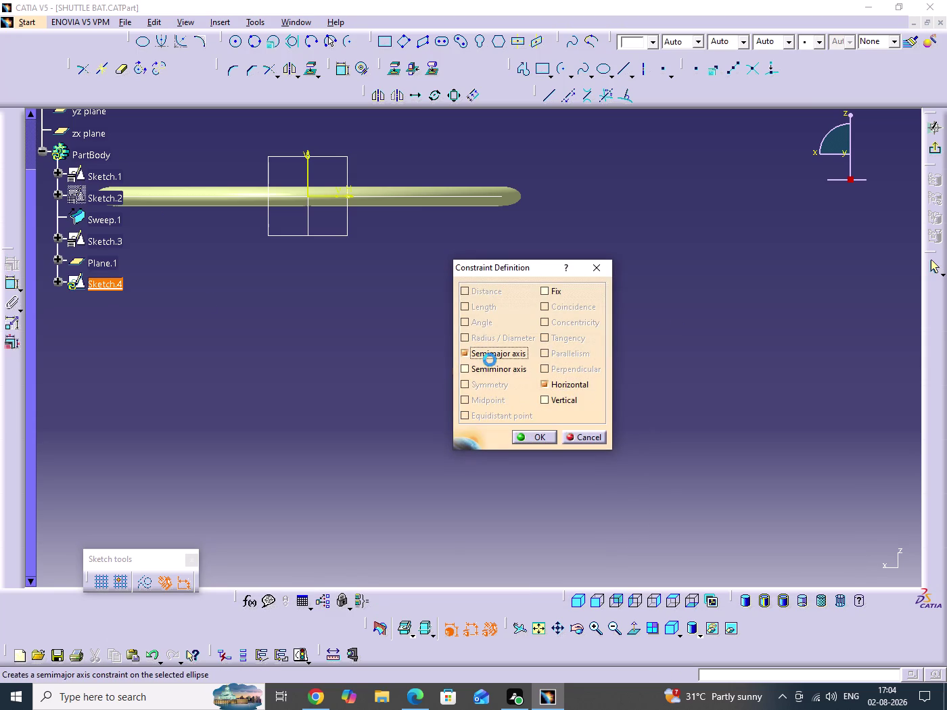
click(488, 370)
click(544, 439)
click(674, 436)
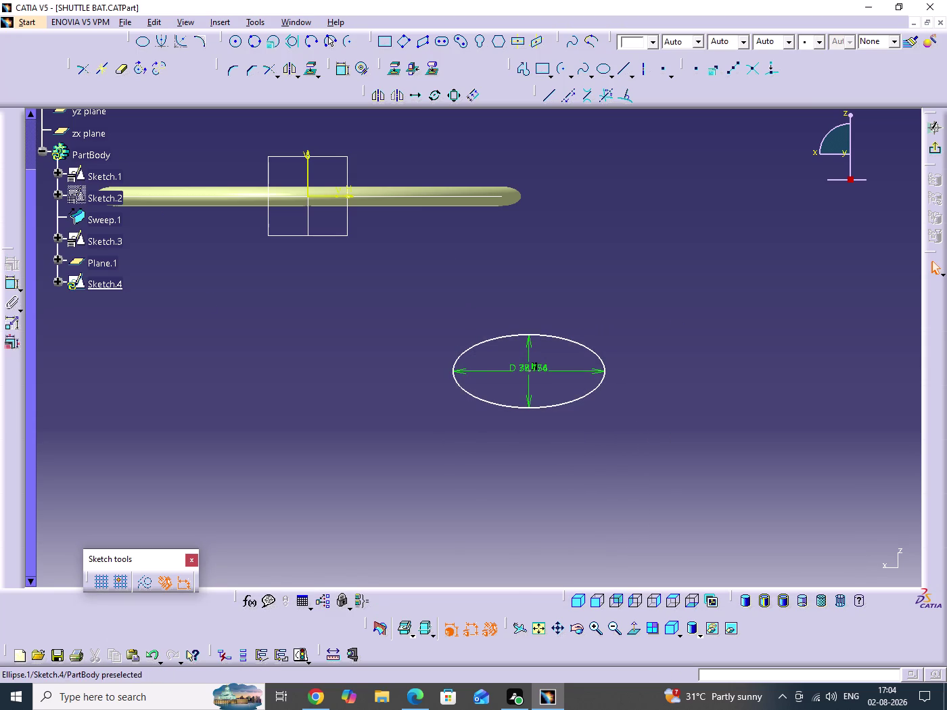
drag(579, 369, 556, 462)
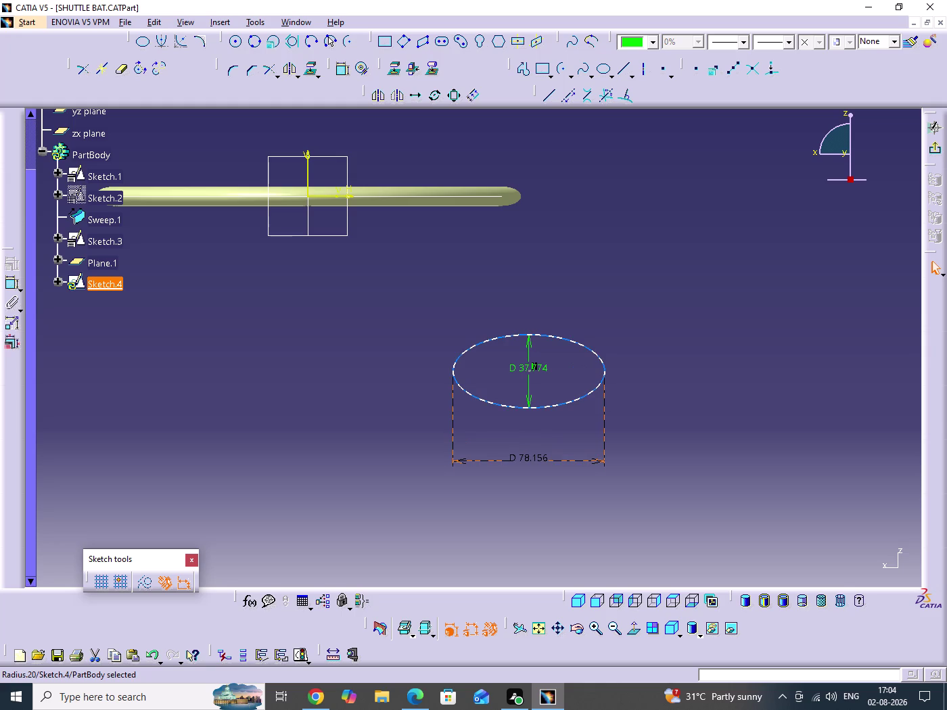
Set both ellipse axis dimensions to 17.5 mm.
double_click(527, 458)
text(1)
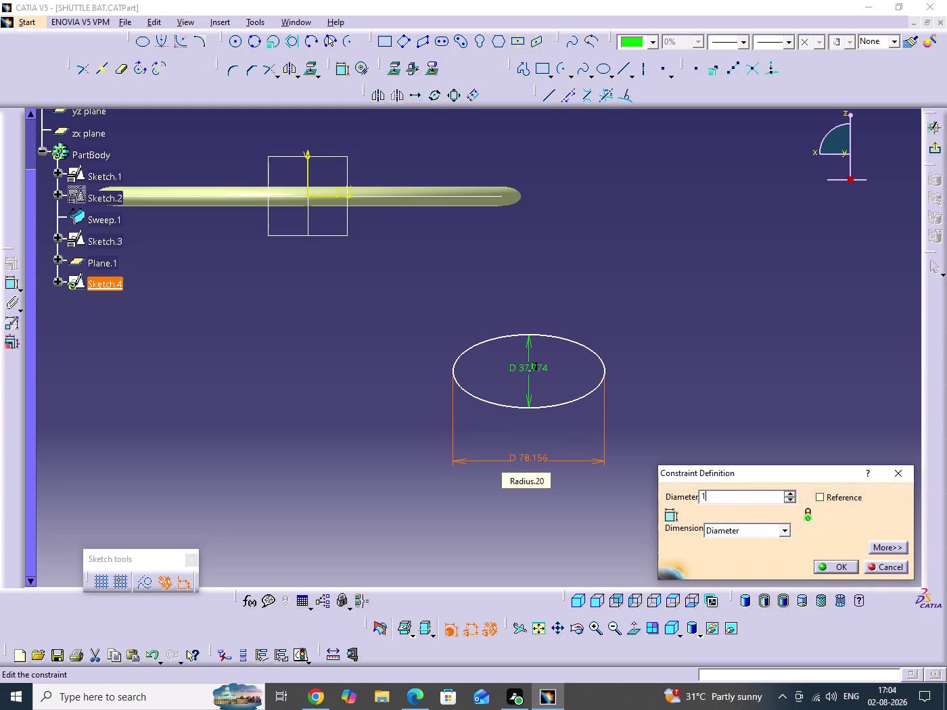
text(7.5)
key(Return)
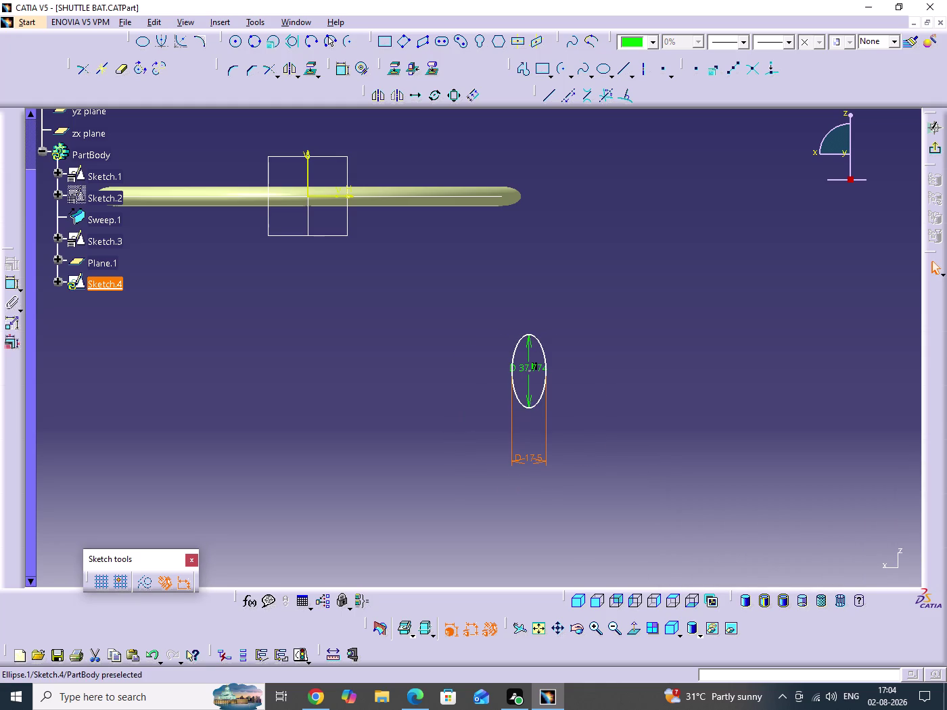
double_click(539, 368)
text(17)
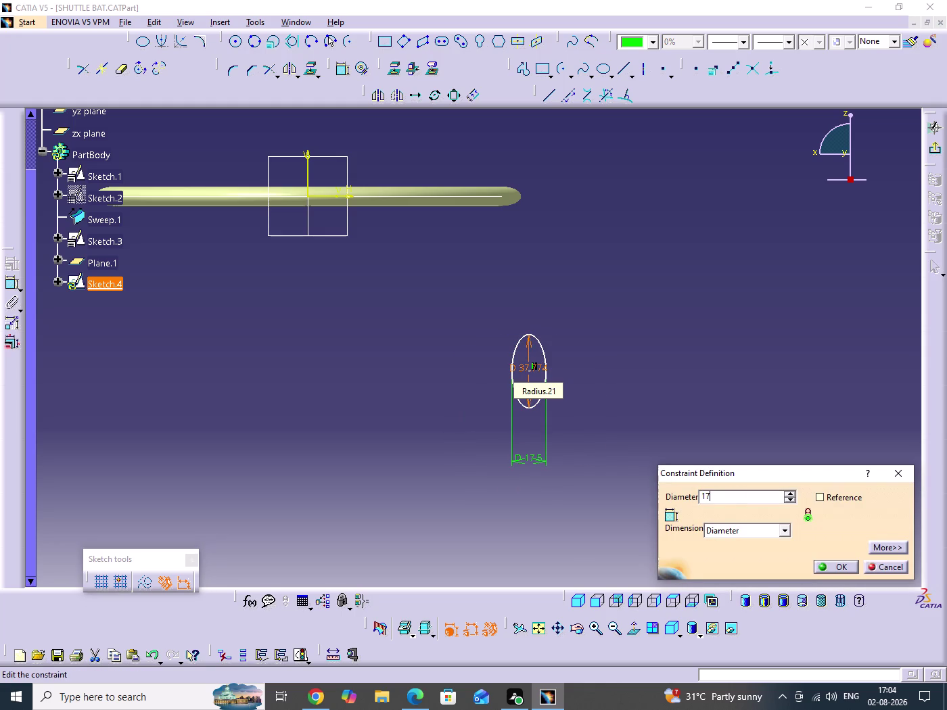
text(.5)
key(Return)
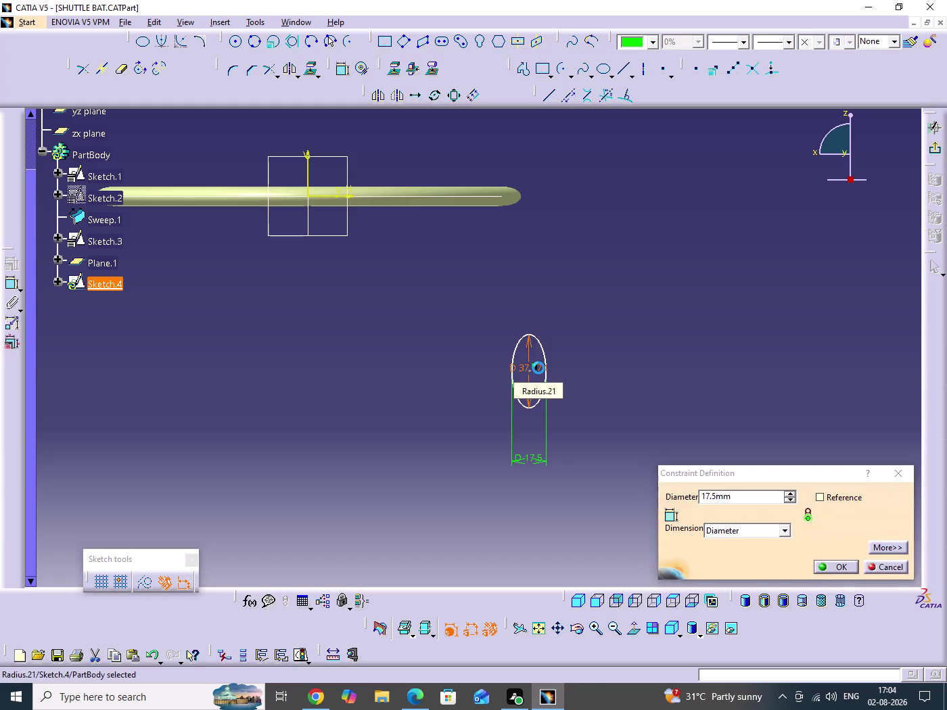
click(658, 342)
Make the 17.5 mm circle coincident with the handle curve's end point, then leave the sketch.
middle_drag(655, 351, 672, 284)
click(655, 351)
middle_drag(667, 337, 684, 368)
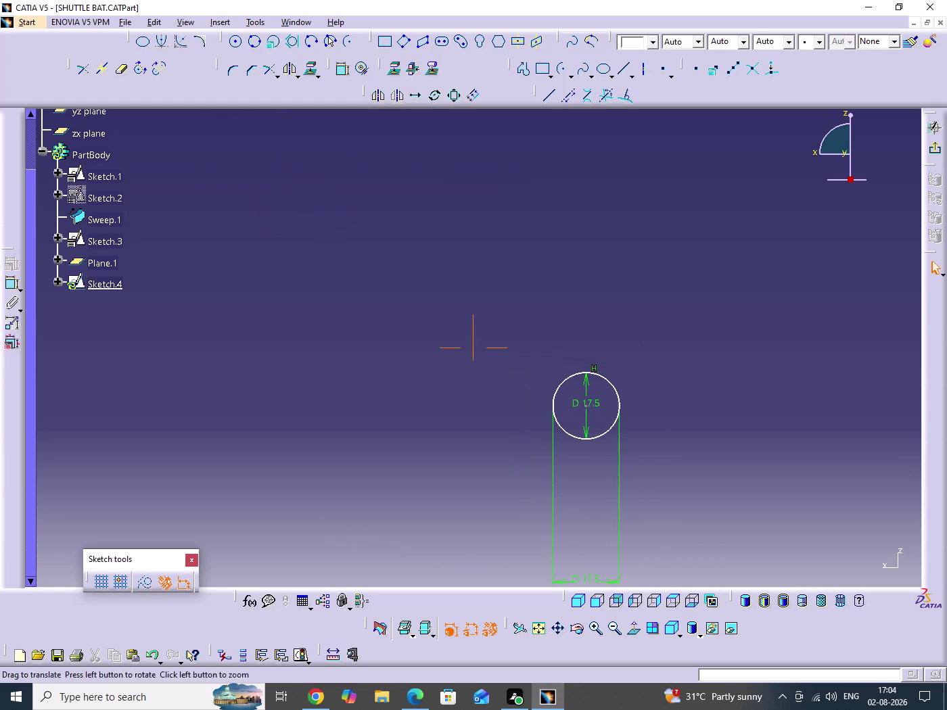
middle_drag(684, 368, 720, 415)
middle_drag(608, 267, 617, 347)
click(608, 267)
middle_drag(501, 307, 605, 401)
drag(501, 307, 604, 401)
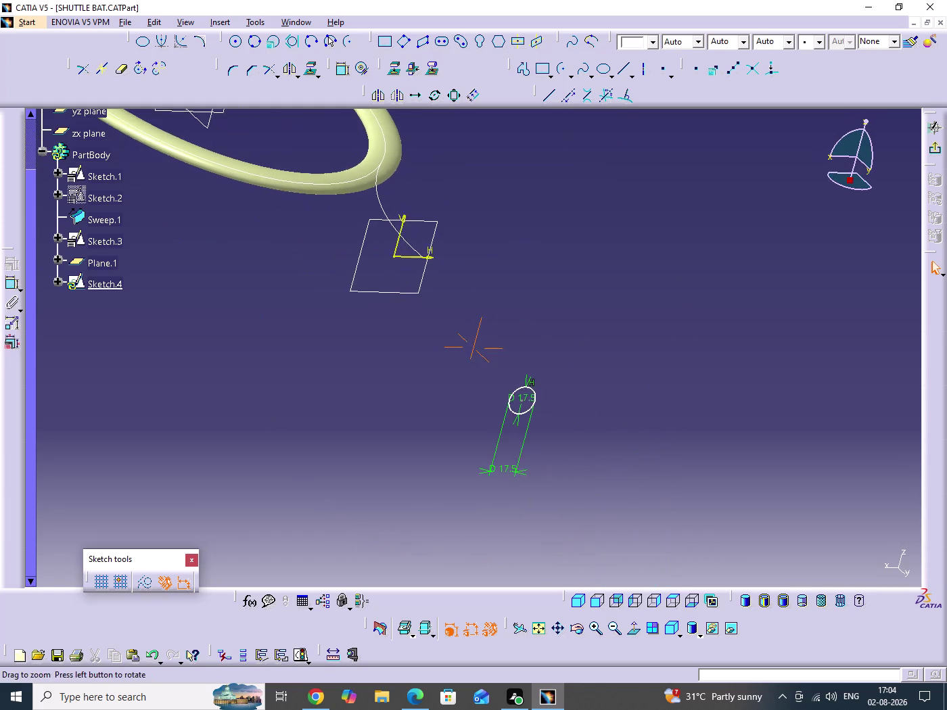
middle_drag(605, 401, 613, 398)
middle_drag(508, 296, 416, 293)
scroll(down, 3)
drag(508, 296, 394, 378)
middle_drag(425, 308, 478, 304)
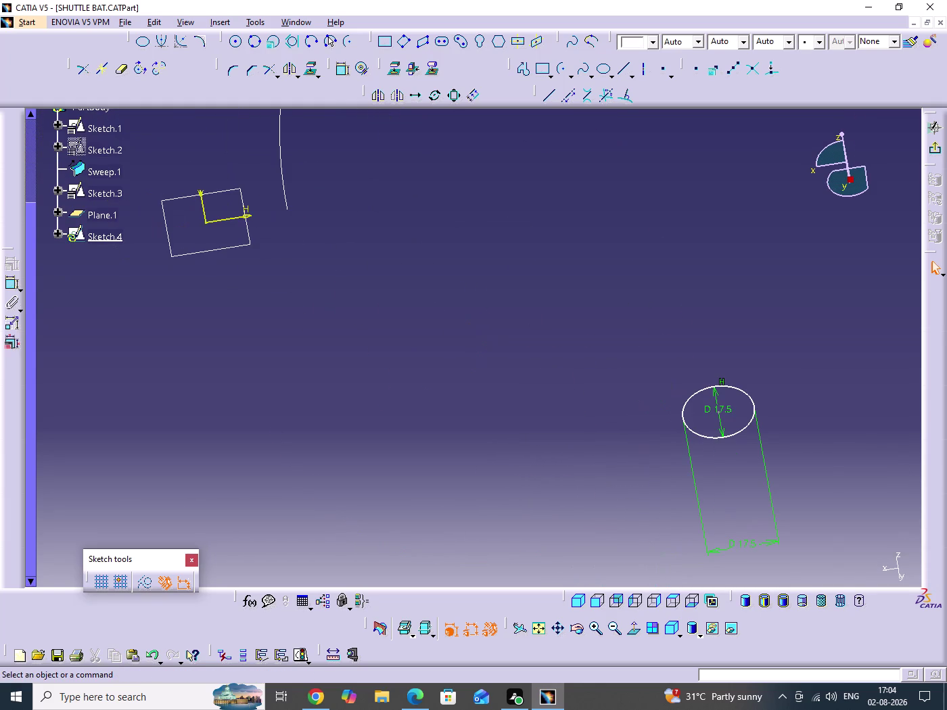
click(344, 76)
drag(289, 209, 289, 215)
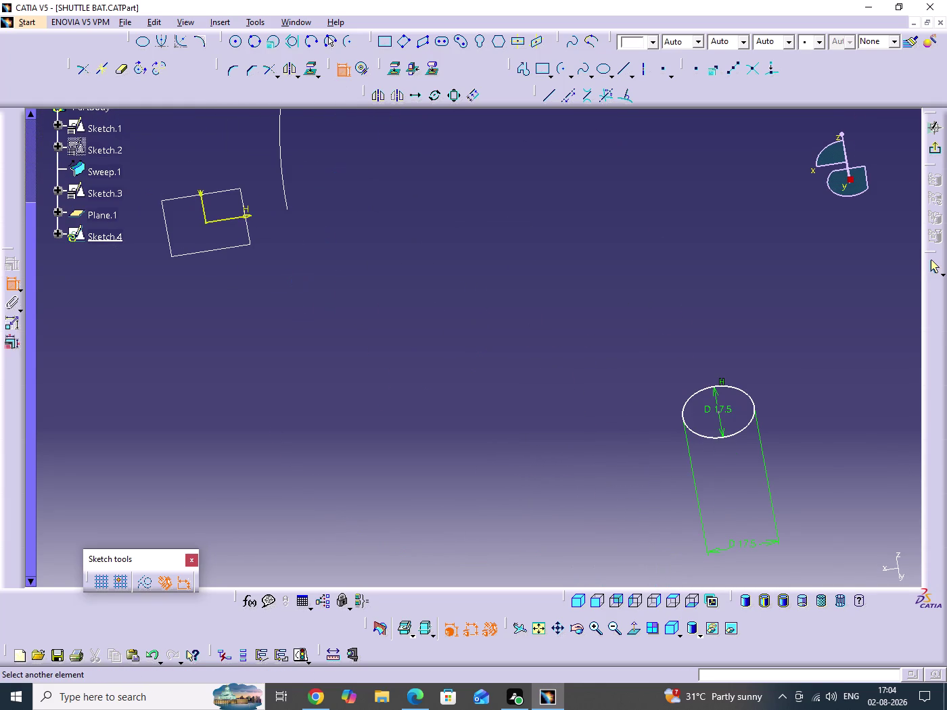
click(721, 414)
right_click(588, 309)
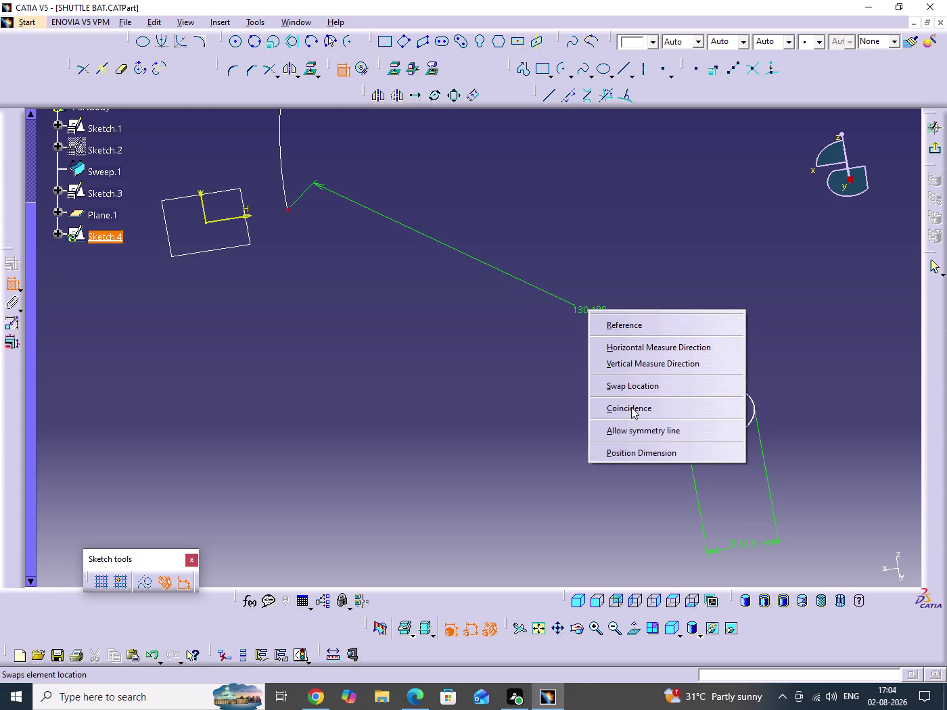
click(643, 410)
click(553, 360)
middle_drag(517, 371, 683, 550)
click(936, 151)
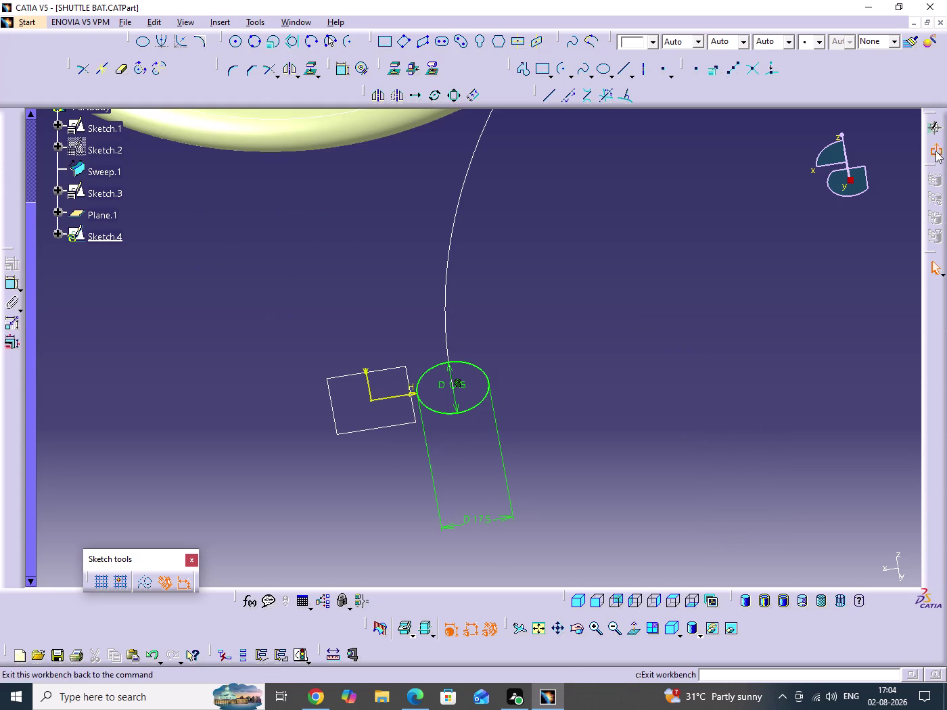
middle_drag(425, 292, 428, 352)
Preview a sweep of the Sketch.4 profile along the Sketch.3 guide curve.
click(425, 292)
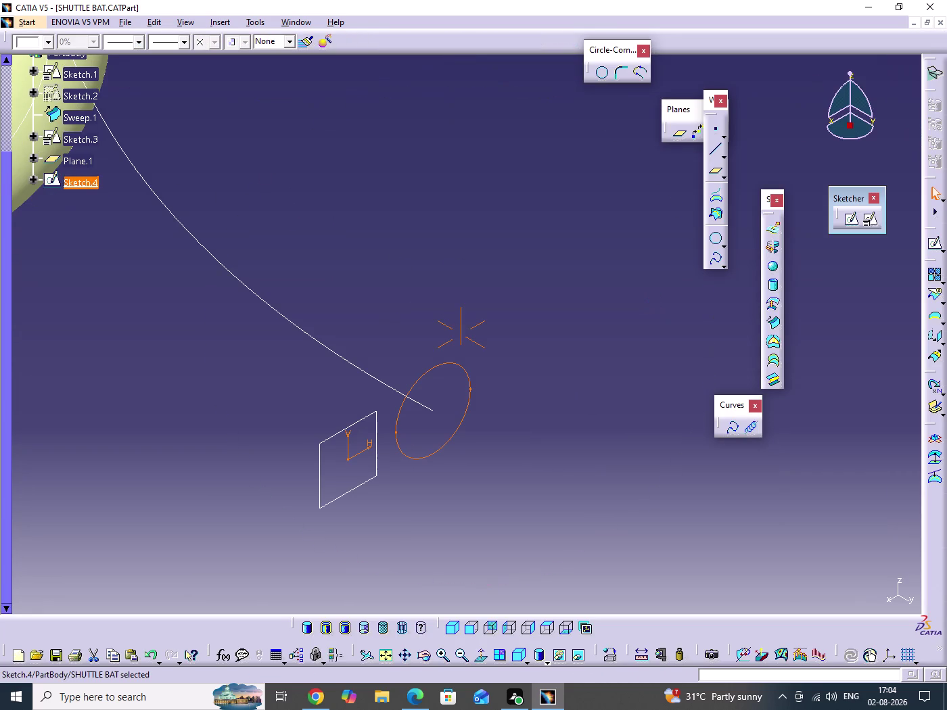
middle_drag(428, 352, 446, 457)
middle_drag(493, 440, 548, 465)
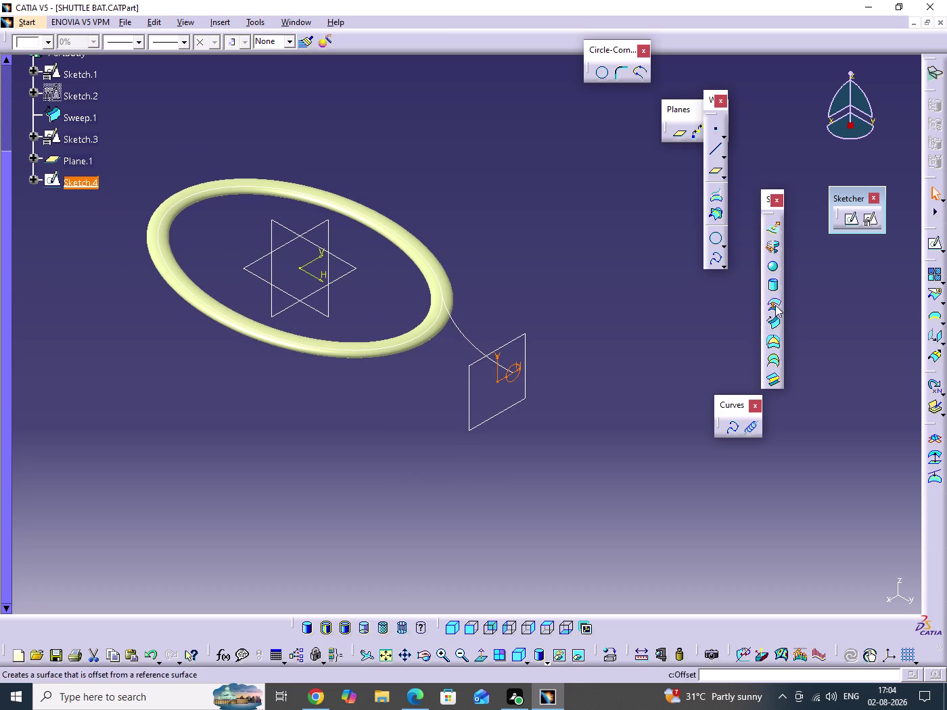
click(775, 320)
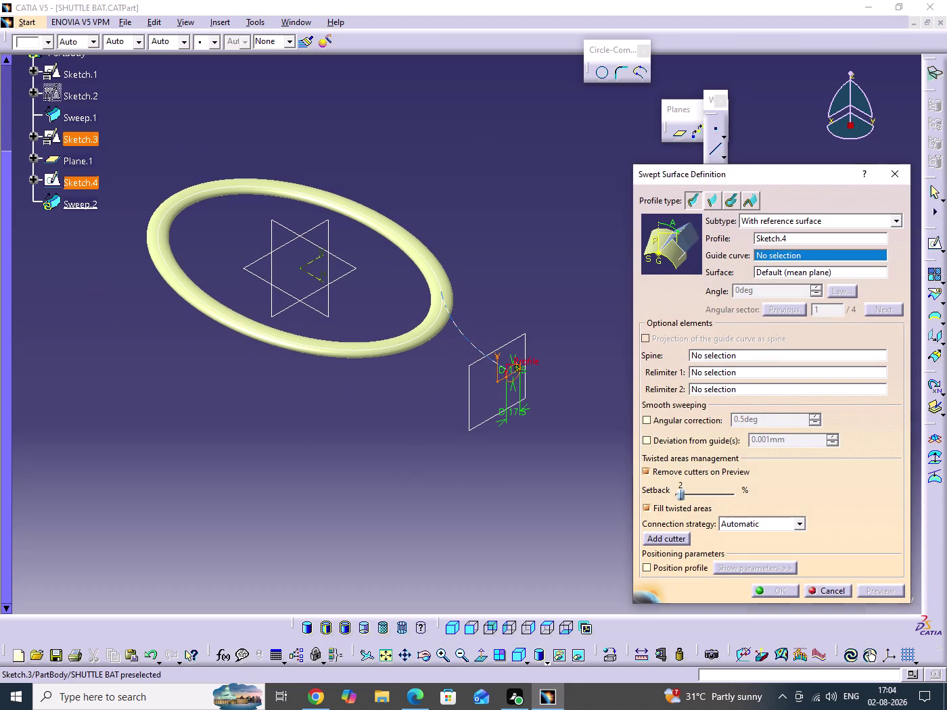
click(457, 334)
click(884, 590)
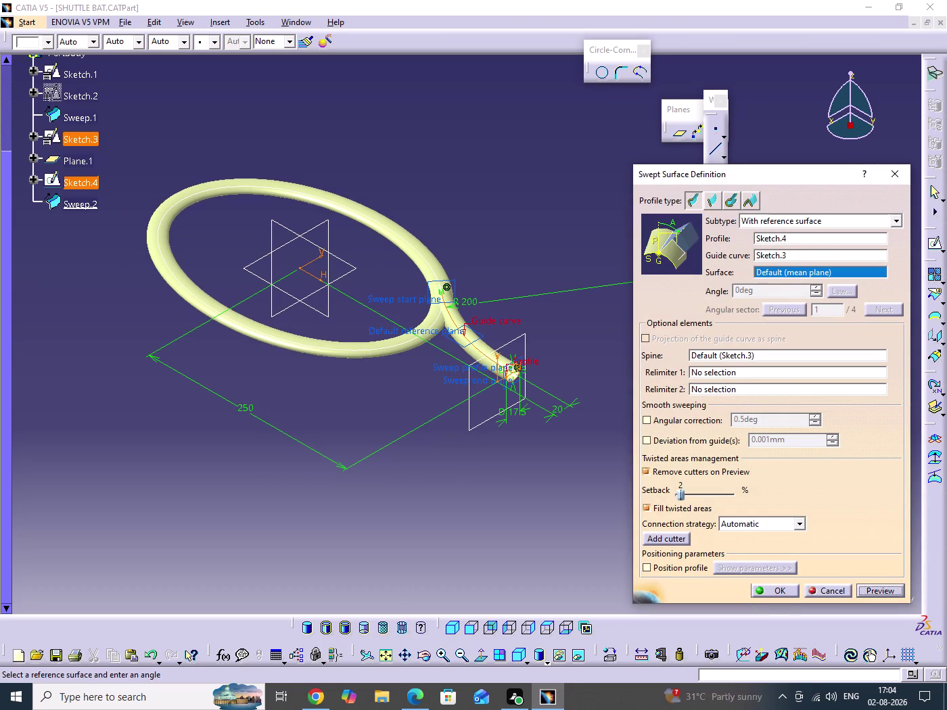
Inspect the previewed handle tube and its join, then confirm Sweep.2.
middle_drag(512, 365, 462, 388)
drag(513, 365, 432, 543)
middle_drag(469, 352, 362, 681)
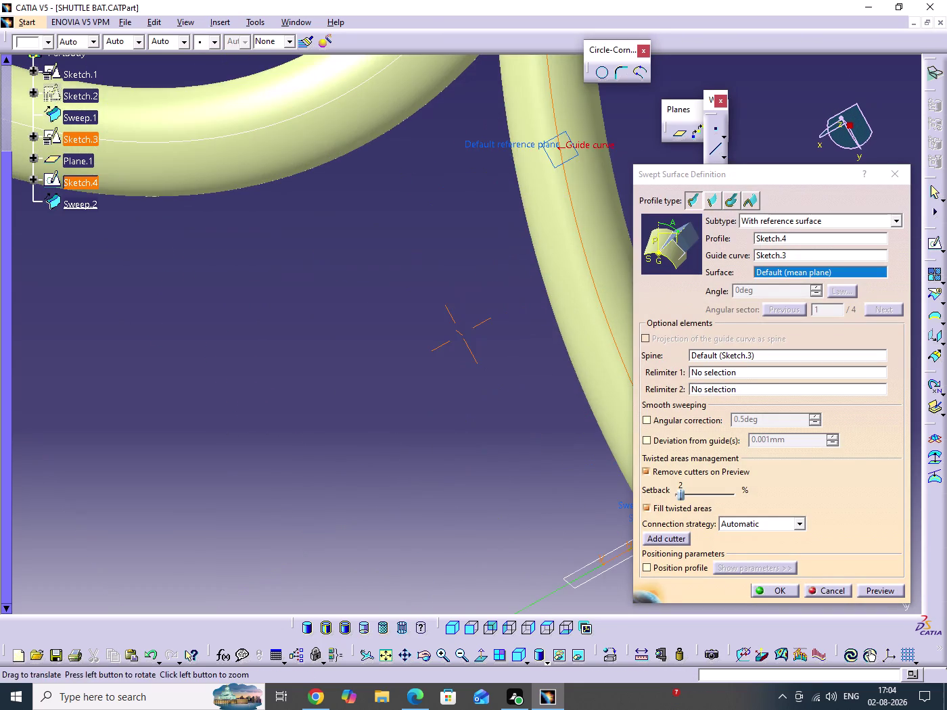
middle_drag(419, 393, 423, 530)
middle_drag(388, 441, 533, 298)
drag(389, 442, 534, 298)
middle_drag(373, 377, 375, 377)
scroll(down, 3)
drag(373, 377, 375, 377)
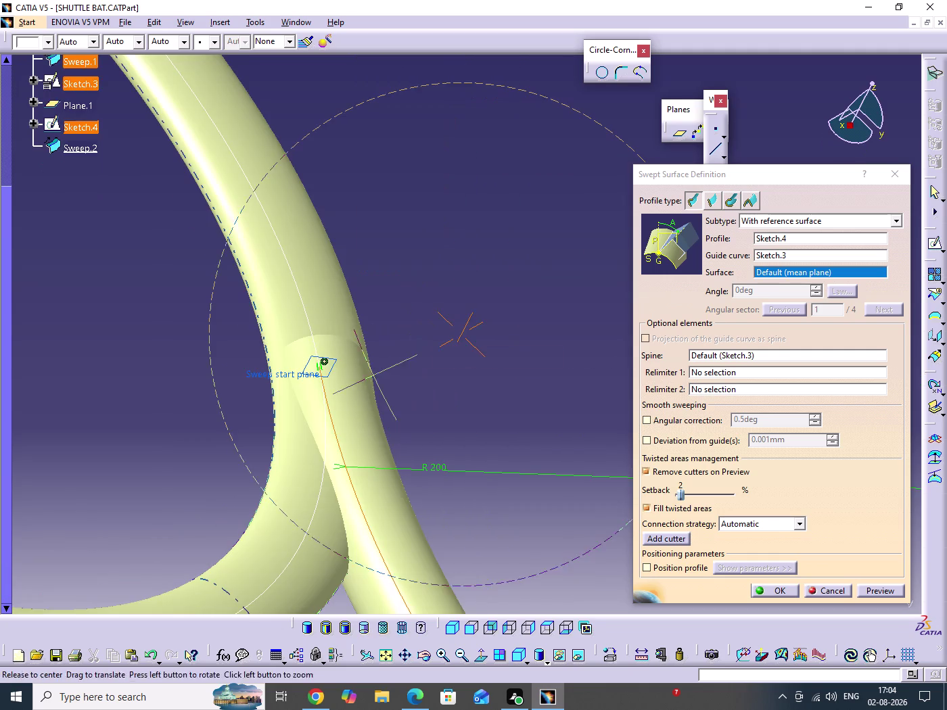
drag(375, 376, 426, 329)
middle_drag(375, 377, 425, 329)
middle_drag(322, 431, 415, 290)
middle_drag(369, 315, 493, 280)
drag(369, 315, 493, 280)
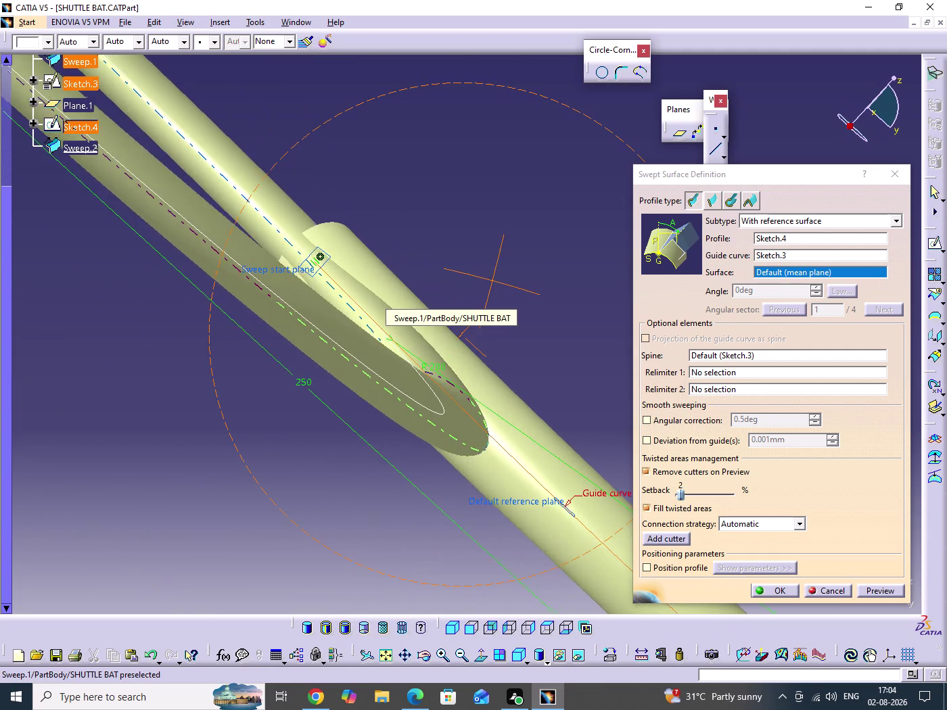
middle_drag(493, 280, 221, 384)
drag(493, 280, 222, 383)
middle_drag(496, 363, 360, 320)
drag(496, 362, 360, 319)
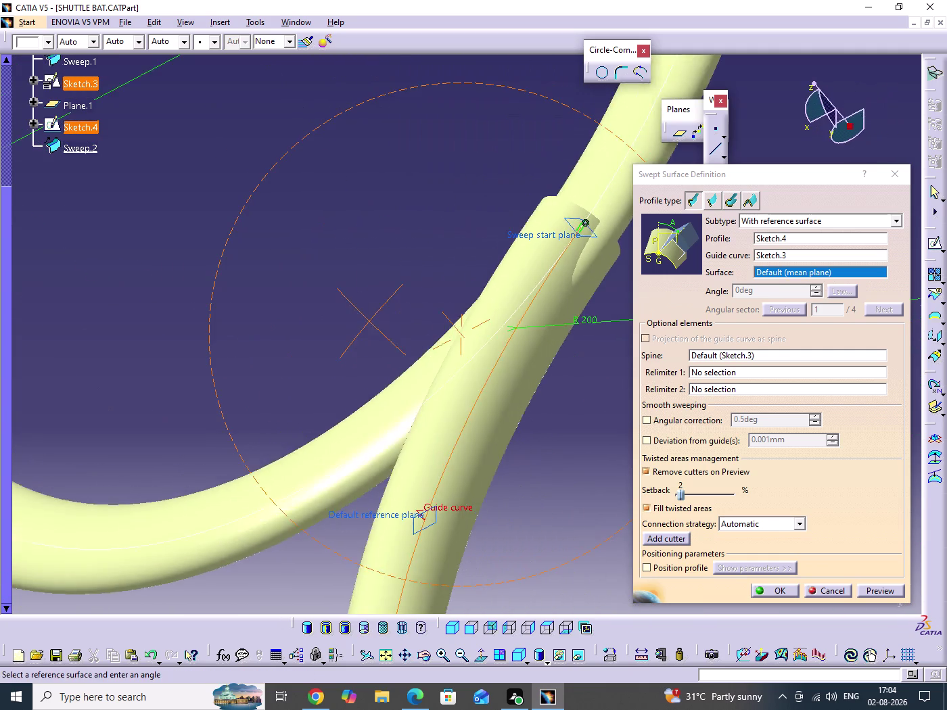
drag(360, 319, 256, 307)
middle_drag(359, 320, 255, 307)
middle_drag(403, 396, 178, 280)
middle_drag(282, 307, 366, 304)
drag(282, 307, 366, 303)
middle_drag(366, 303, 366, 433)
click(778, 592)
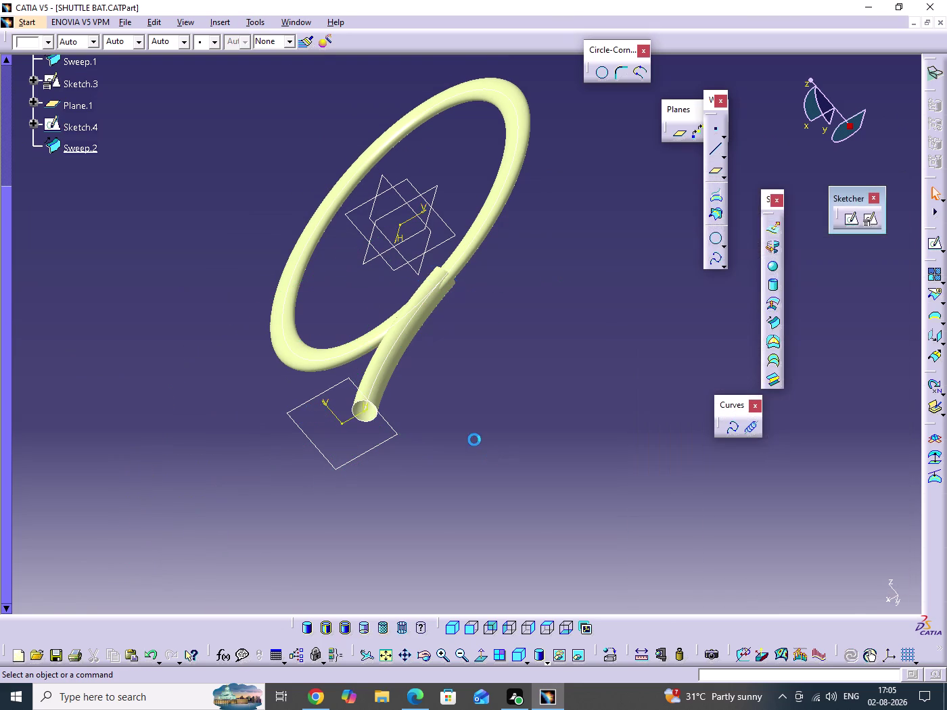
Frame the handle end and reopen Sketch.4 for editing.
click(474, 440)
middle_drag(448, 440, 565, 363)
drag(449, 440, 552, 411)
middle_drag(485, 449, 506, 408)
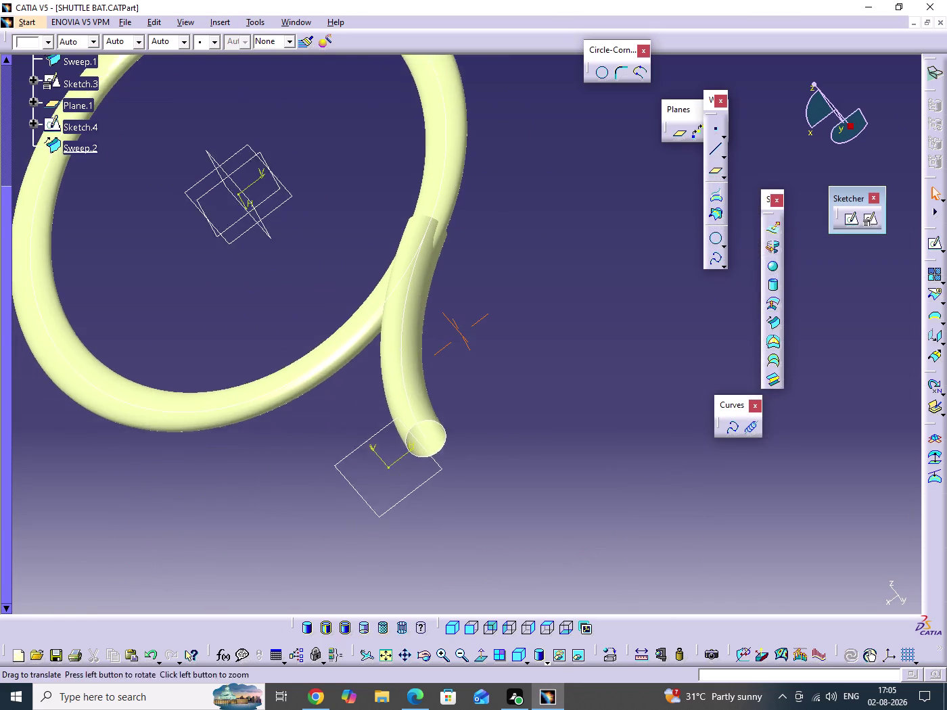
middle_drag(507, 408, 519, 387)
middle_drag(475, 409, 581, 418)
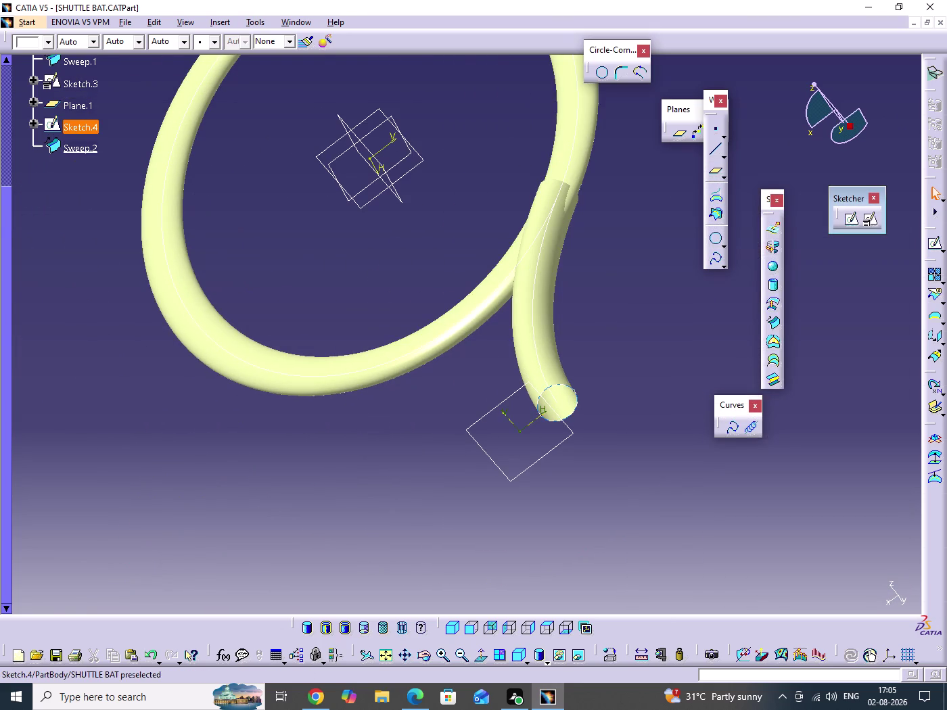
double_click(88, 132)
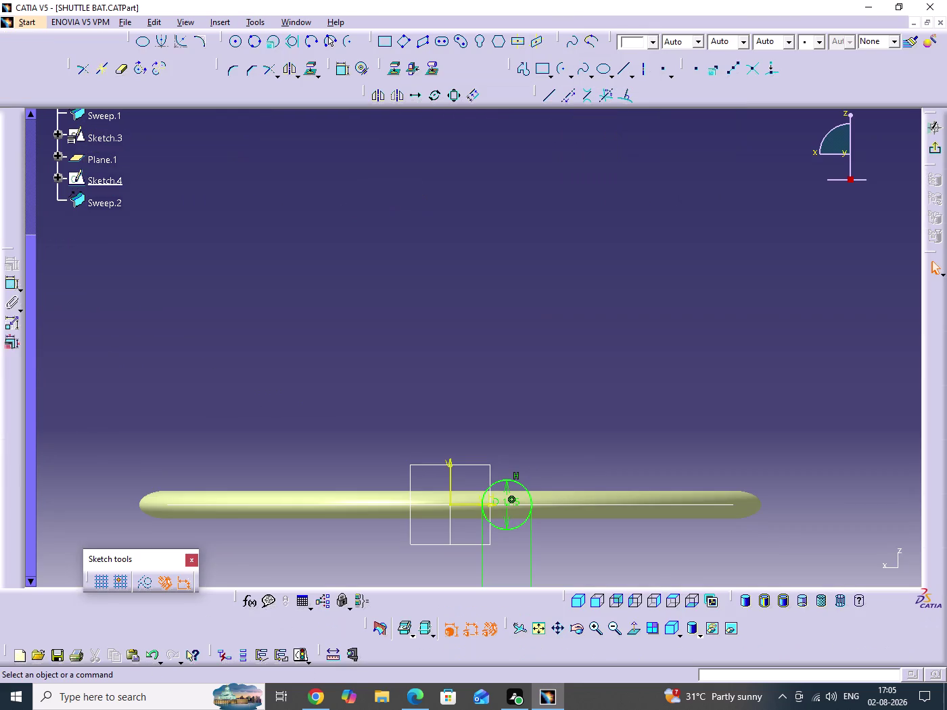
Change the profile's second diameter to 10 mm, making it 17.5 by 10.
middle_drag(371, 420, 328, 142)
middle_drag(477, 370, 457, 425)
scroll(down, 3)
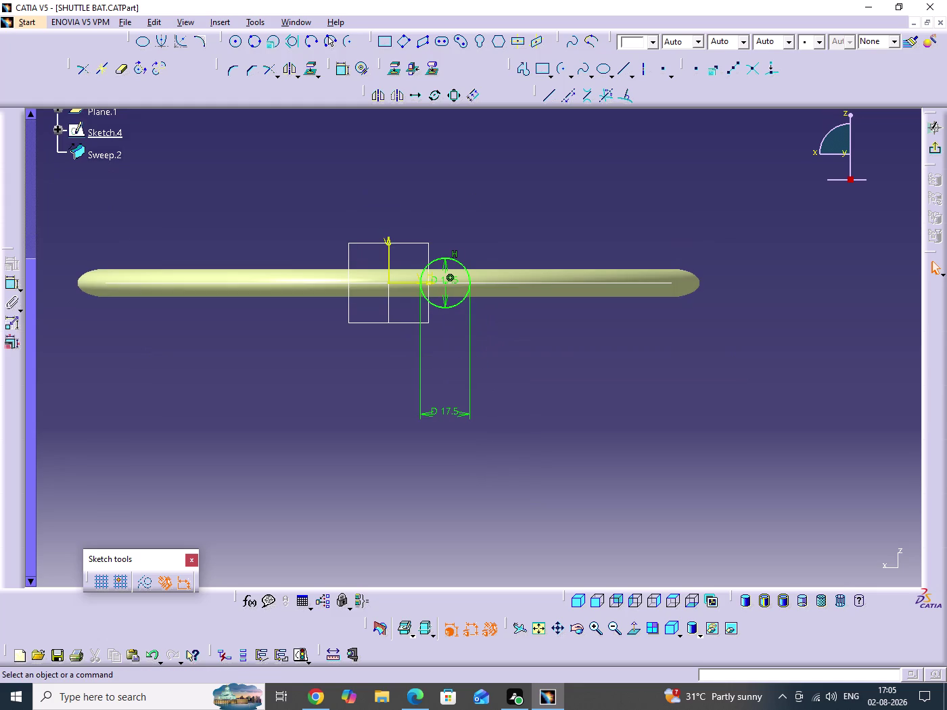
drag(435, 279, 620, 376)
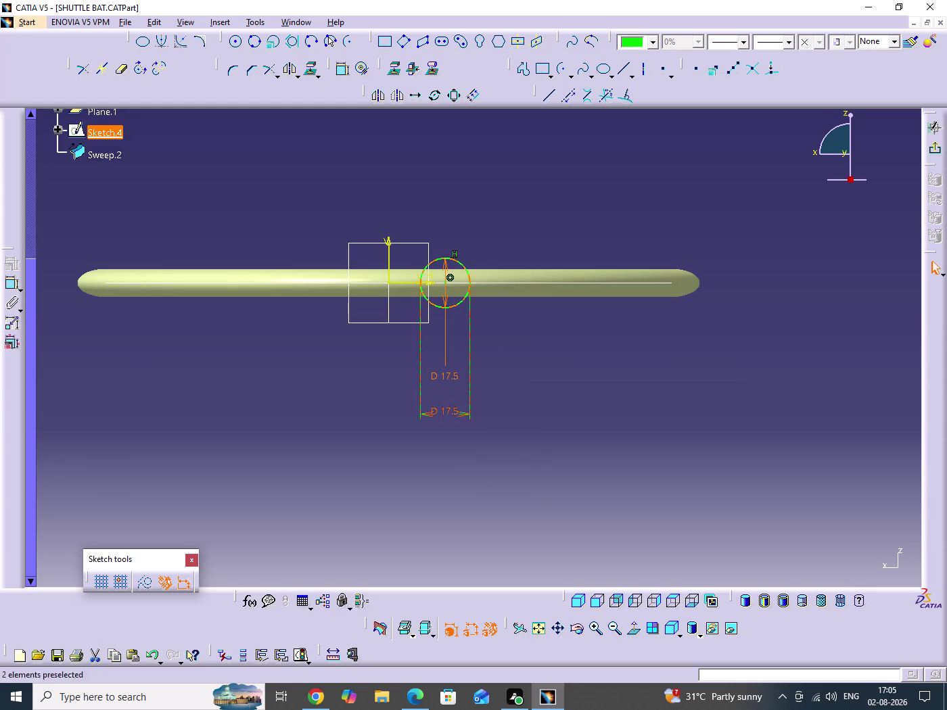
drag(450, 376, 582, 358)
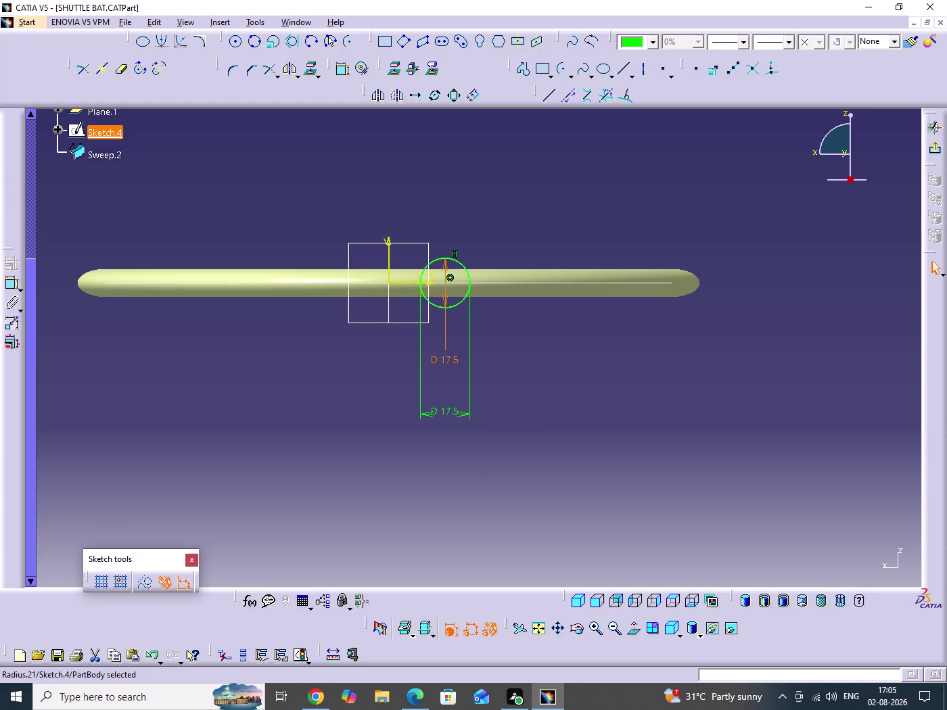
double_click(457, 362)
text(10)
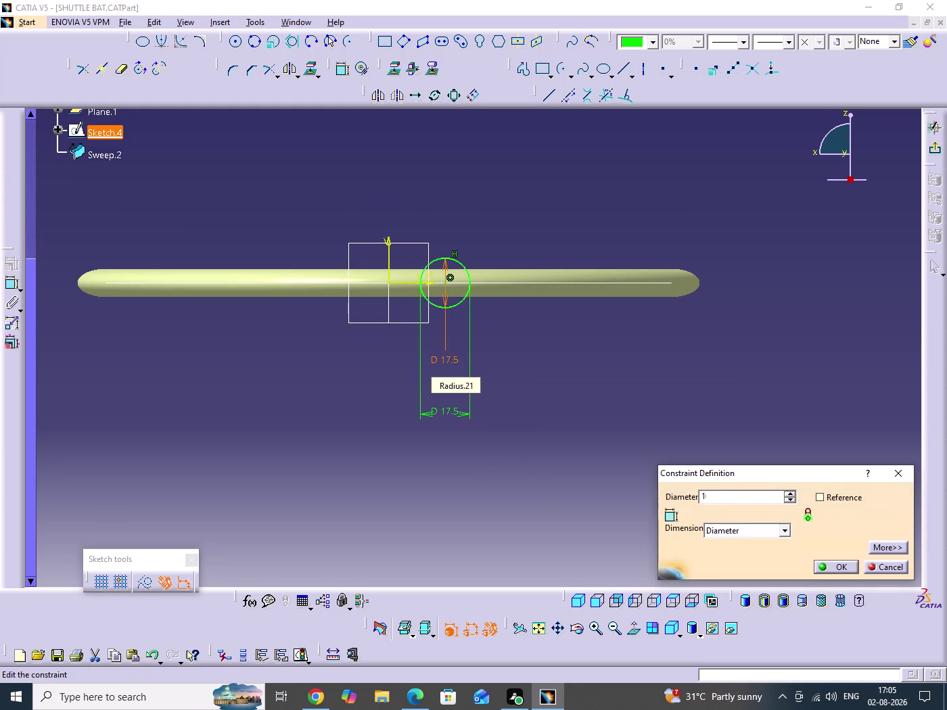
key(Return)
click(591, 384)
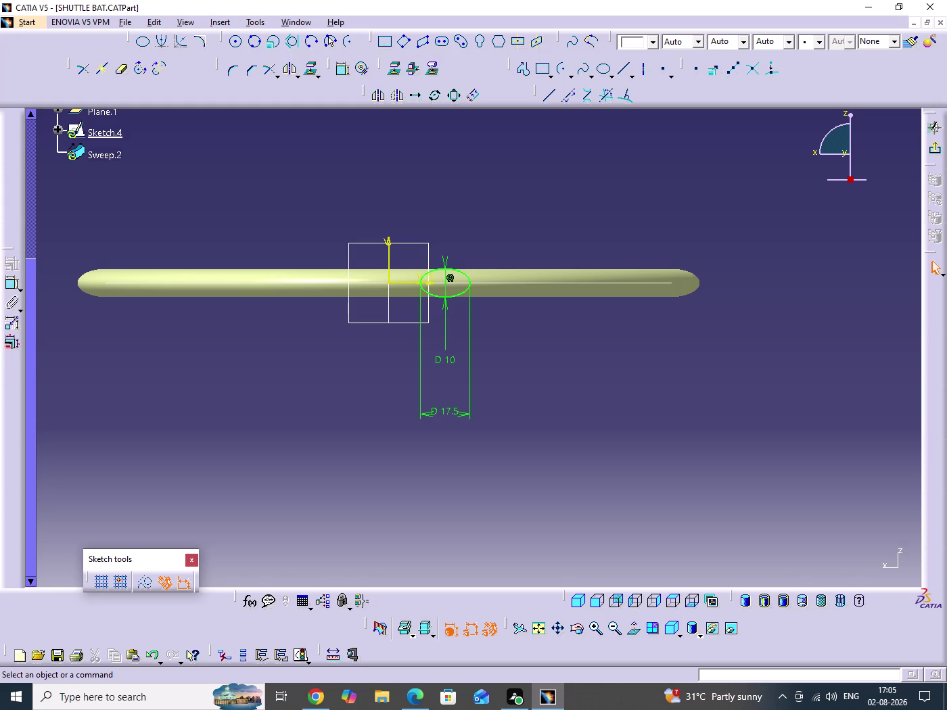
drag(444, 310, 367, 368)
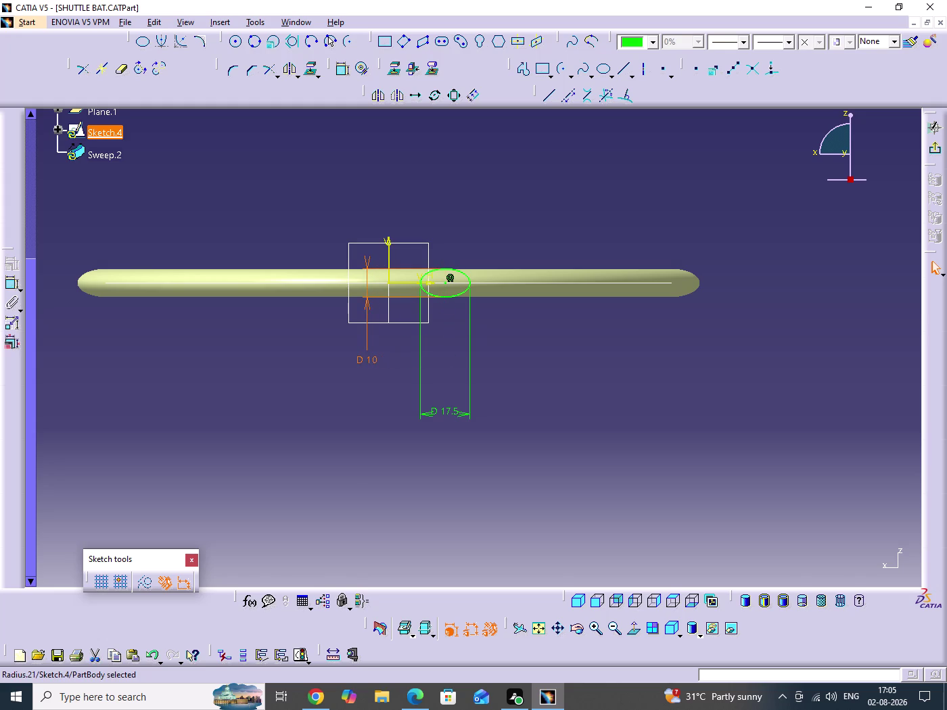
drag(367, 312, 556, 354)
drag(657, 410, 719, 415)
click(938, 149)
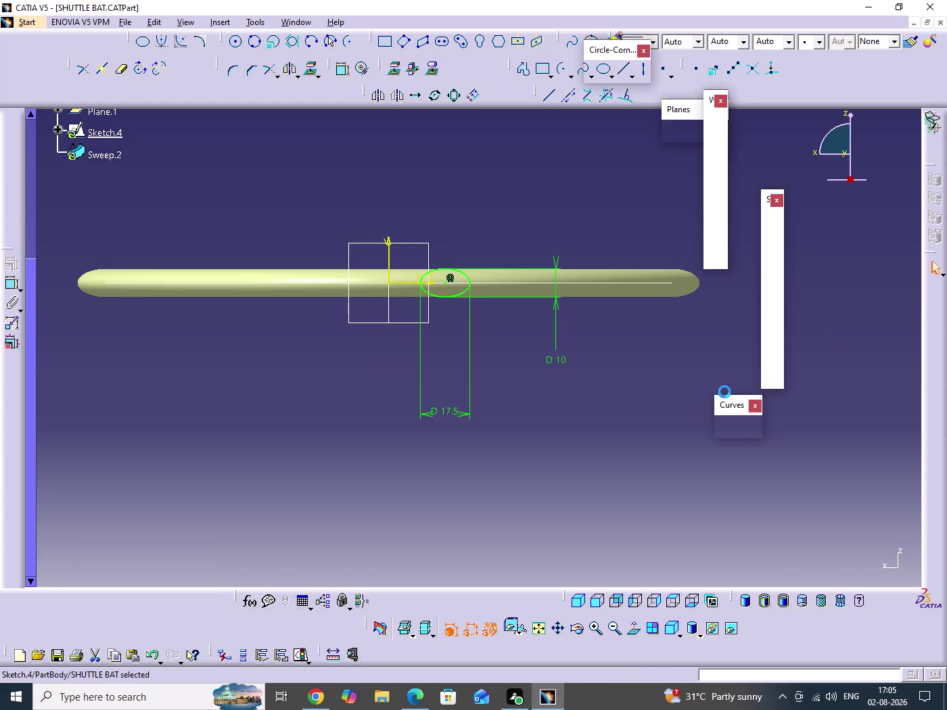
click(584, 408)
middle_drag(512, 223, 512, 528)
middle_drag(368, 380, 602, 327)
drag(368, 381, 602, 328)
middle_drag(403, 435, 624, 257)
middle_drag(489, 302, 583, 99)
drag(489, 302, 584, 99)
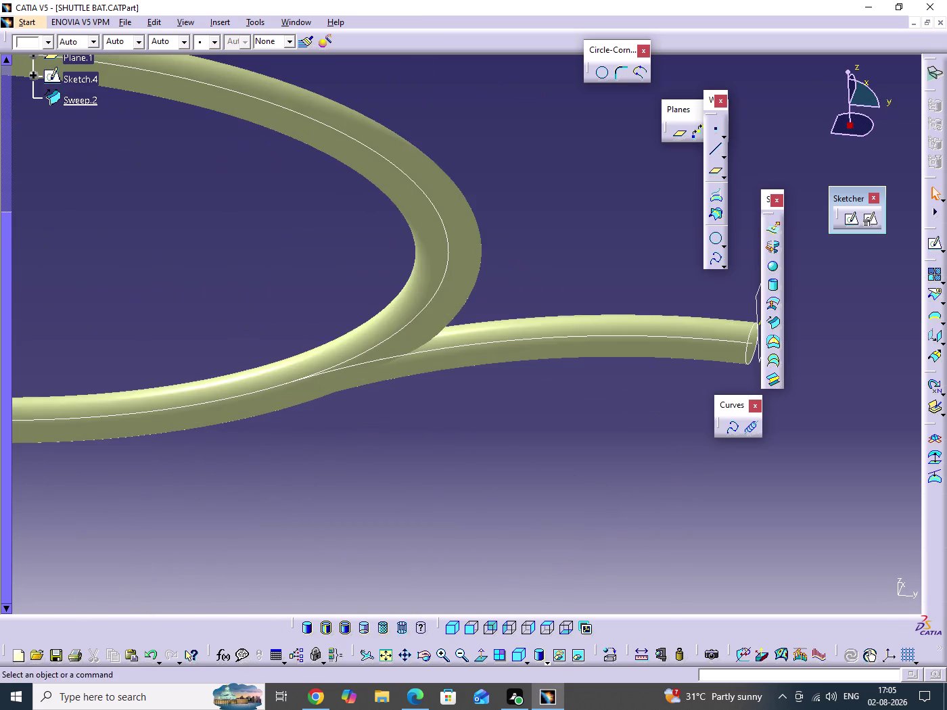
middle_drag(422, 329, 234, 552)
drag(422, 329, 235, 552)
middle_drag(527, 353, 455, 511)
drag(521, 363, 456, 420)
scroll(down, 3)
middle_drag(413, 435, 491, 435)
drag(413, 435, 491, 436)
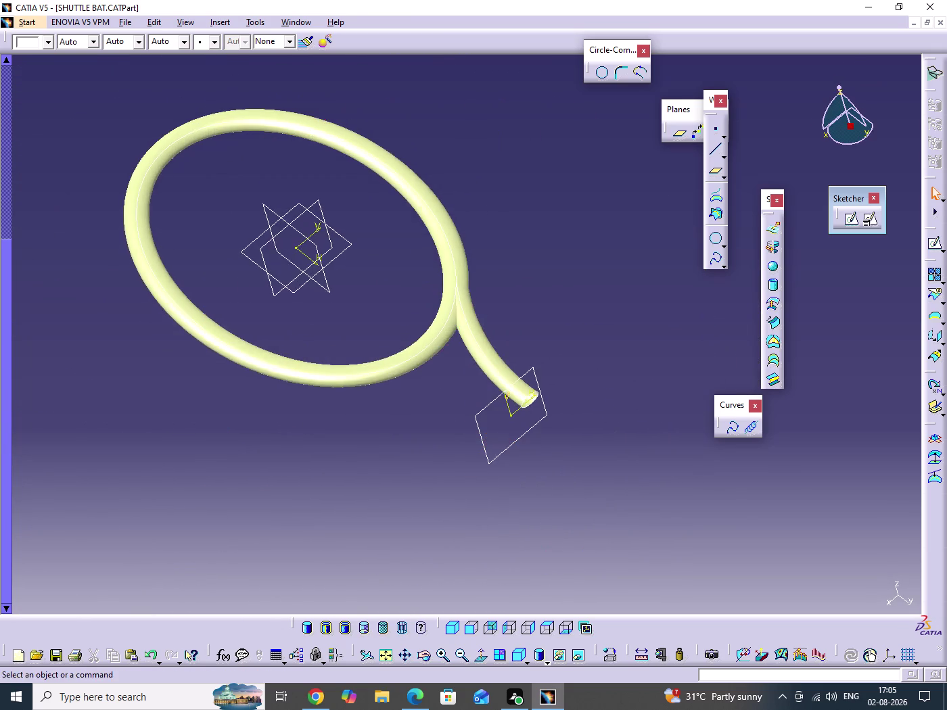
middle_drag(427, 434, 682, 503)
middle_drag(543, 491, 273, 424)
middle_drag(441, 351, 422, 439)
drag(441, 351, 423, 439)
middle_drag(422, 439, 354, 140)
drag(428, 372, 350, 144)
middle_drag(489, 318, 470, 302)
drag(488, 319, 470, 301)
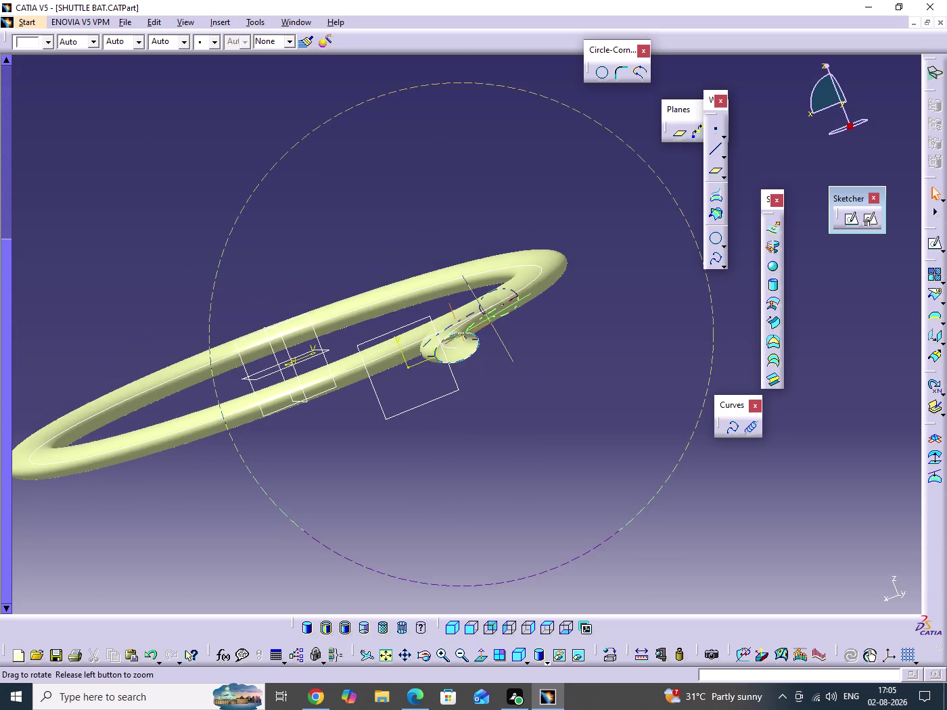
drag(470, 301, 483, 342)
middle_drag(470, 302, 483, 342)
middle_drag(517, 421, 460, 377)
middle_drag(483, 372, 502, 362)
drag(483, 372, 501, 362)
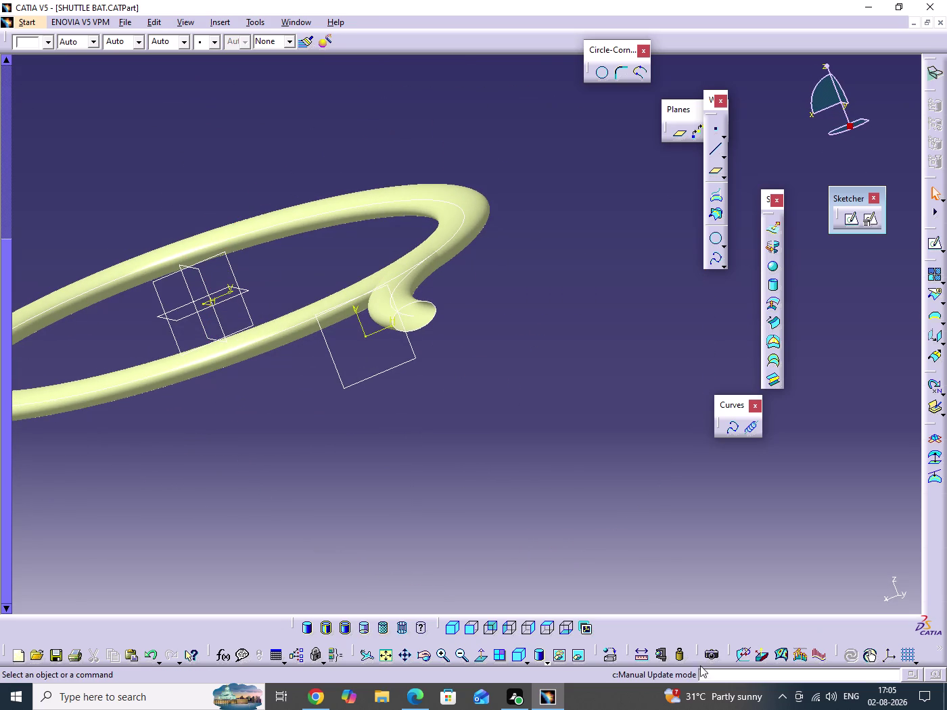
Save the part and rearrange the toolbars along the bottom of the window.
drag(538, 436, 568, 497)
key(ctrl+s)
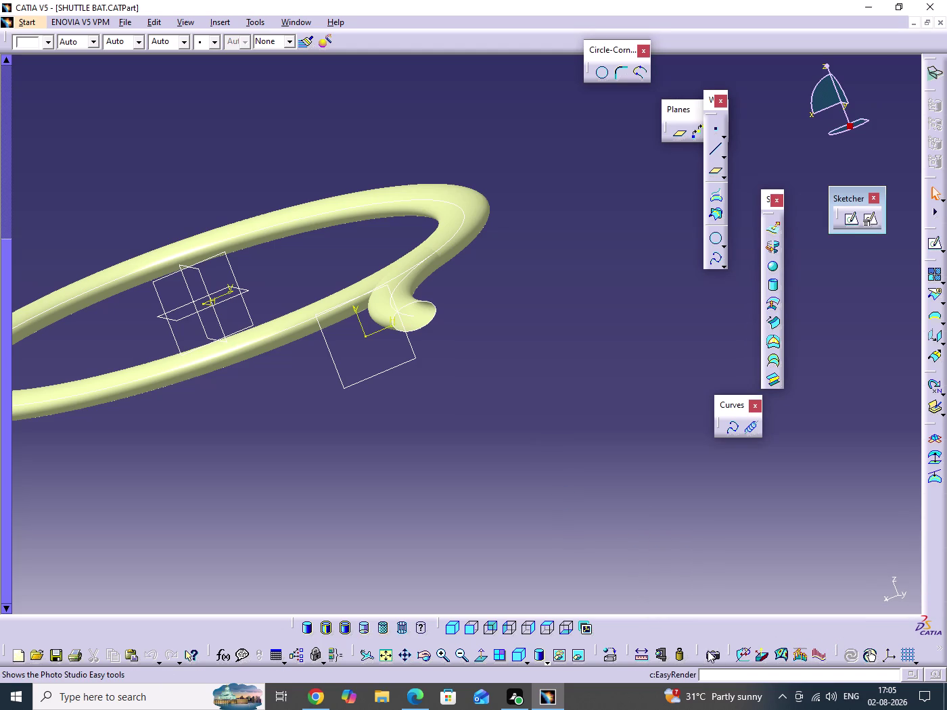
drag(728, 650, 635, 620)
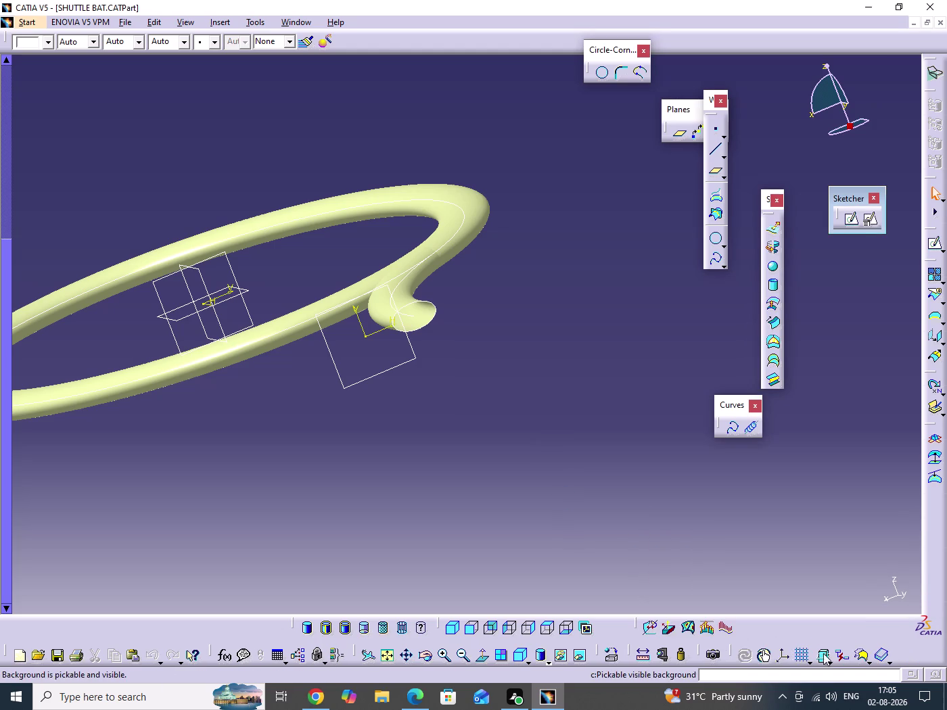
drag(732, 653, 733, 629)
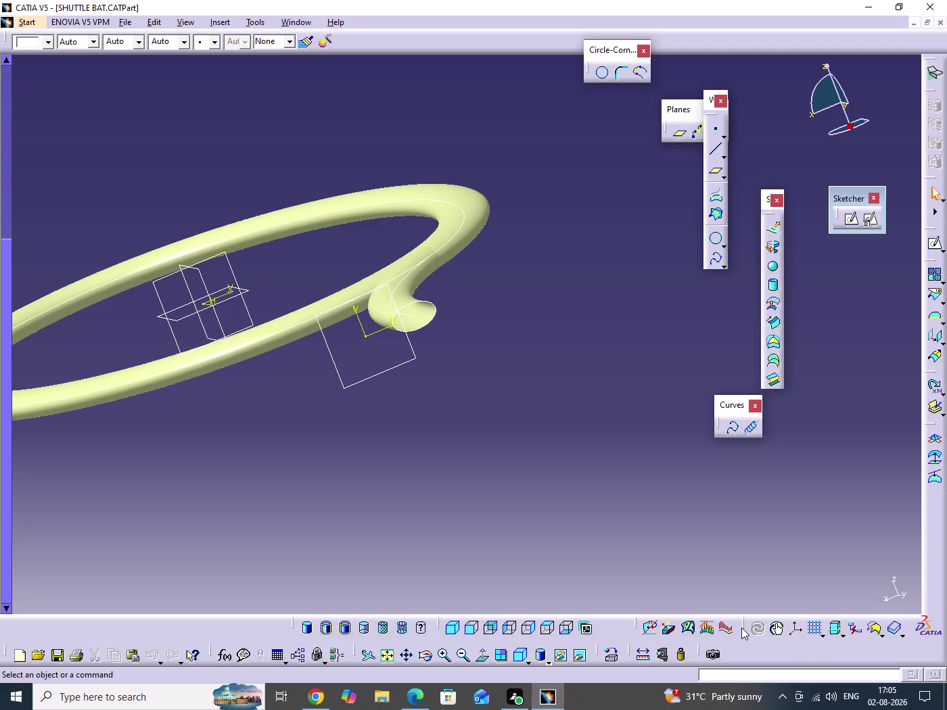
drag(743, 628, 186, 629)
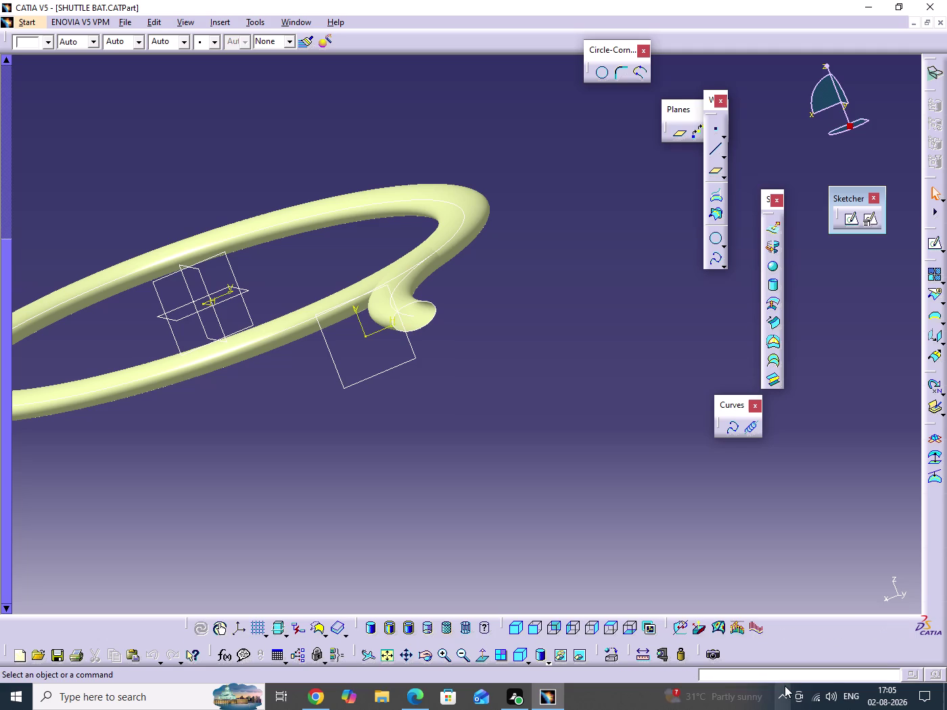
Review the toolbar list and switch to the Part Design workbench.
right_click(813, 645)
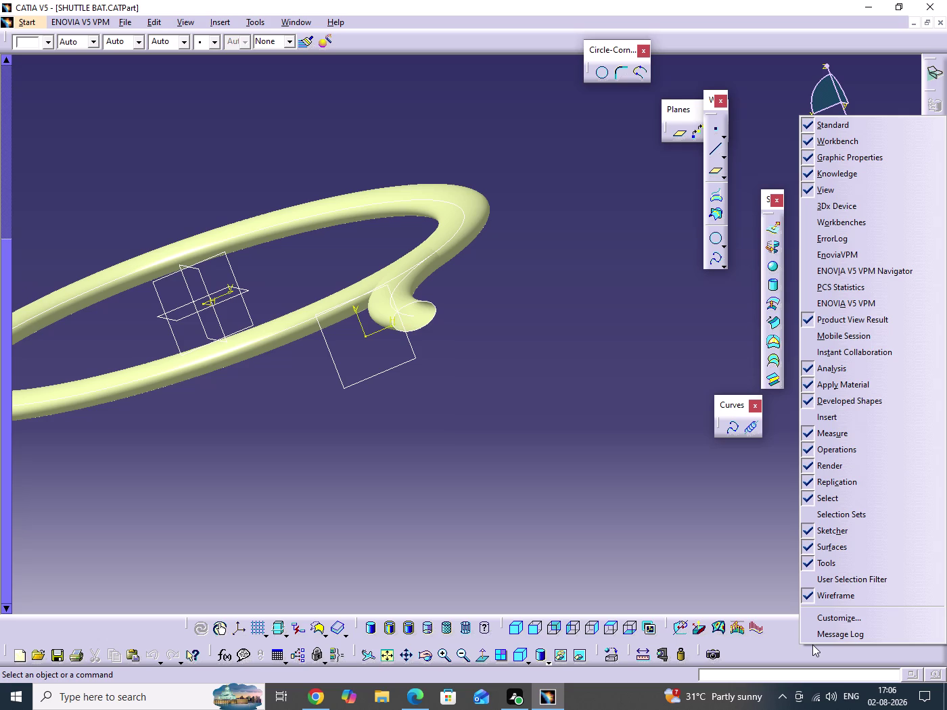
click(639, 512)
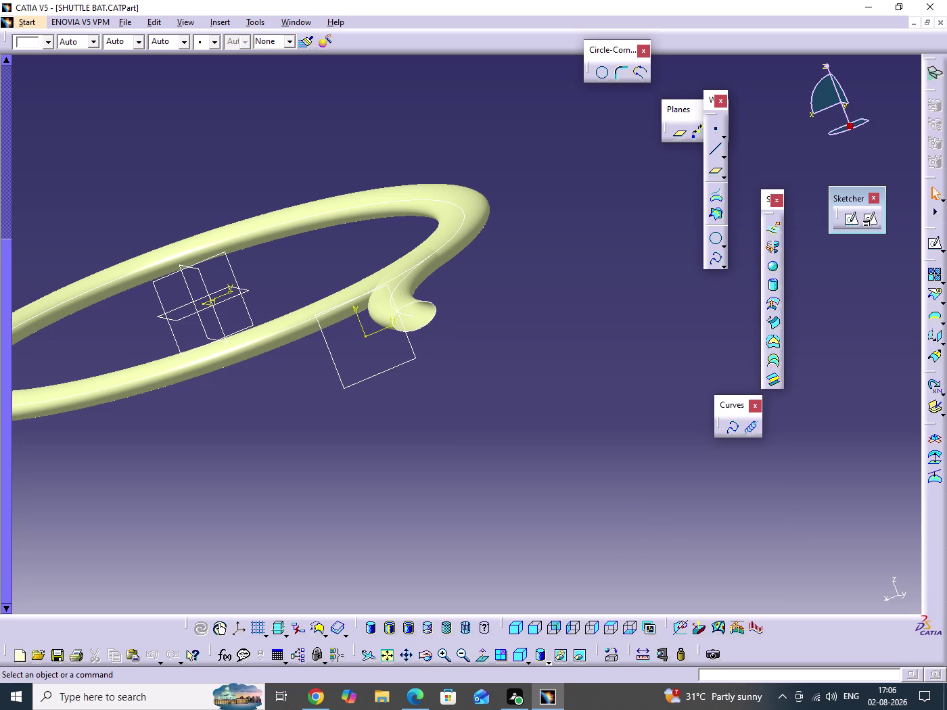
key(alt+s)
Turn on Dynamic Sectioning and orbit to see the live section through the frame.
text(MP)
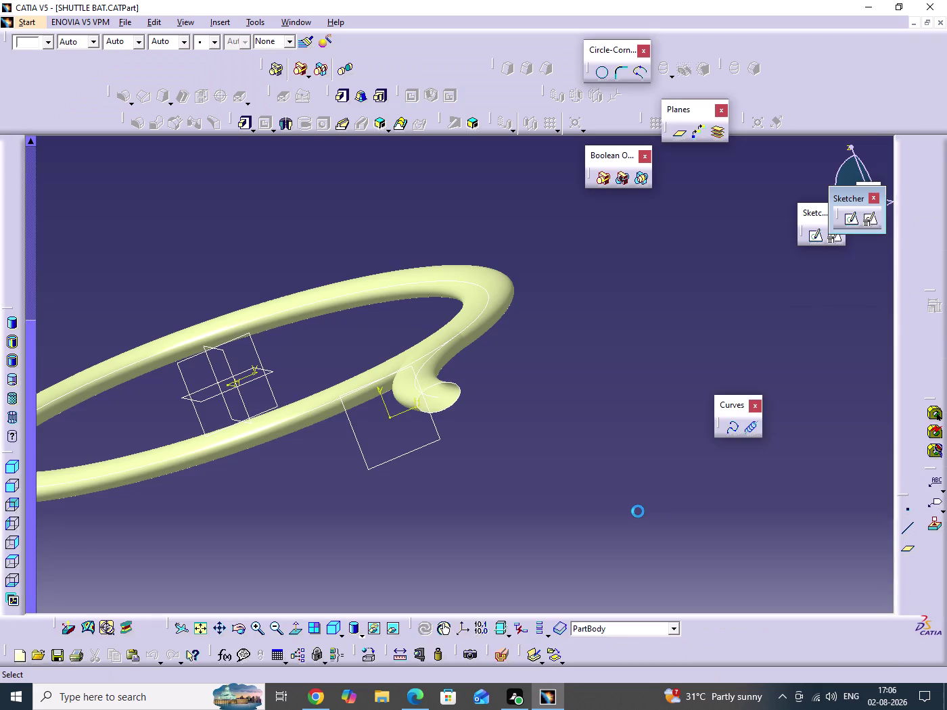
click(500, 660)
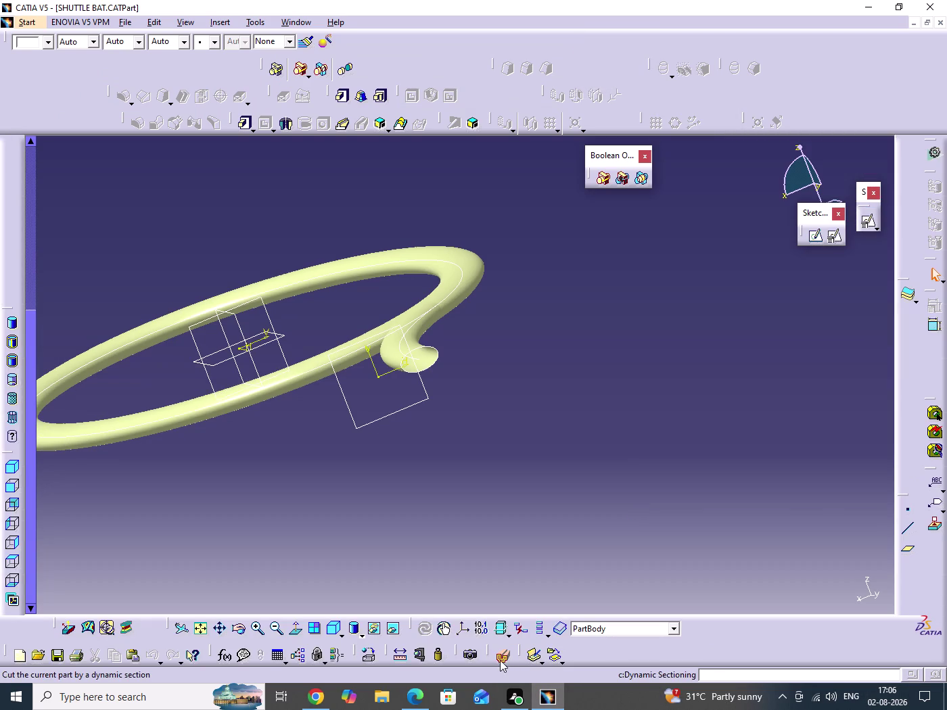
middle_drag(341, 479, 387, 492)
drag(341, 479, 387, 492)
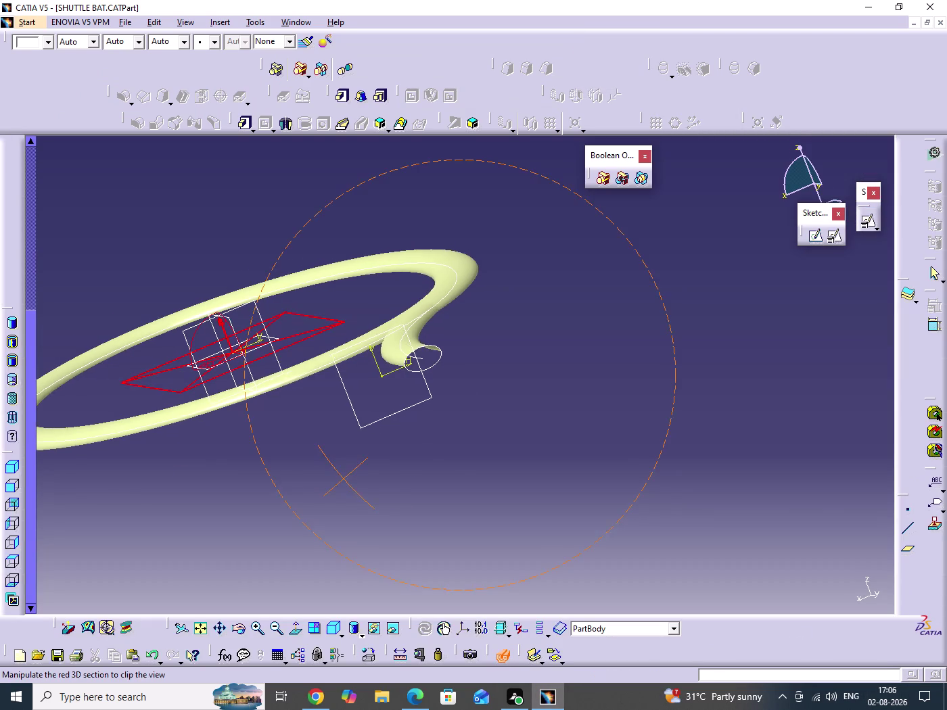
drag(387, 491, 390, 494)
middle_drag(387, 492, 390, 494)
middle_drag(392, 488, 565, 436)
middle_drag(568, 441, 557, 504)
drag(569, 441, 558, 504)
scroll(up, 3)
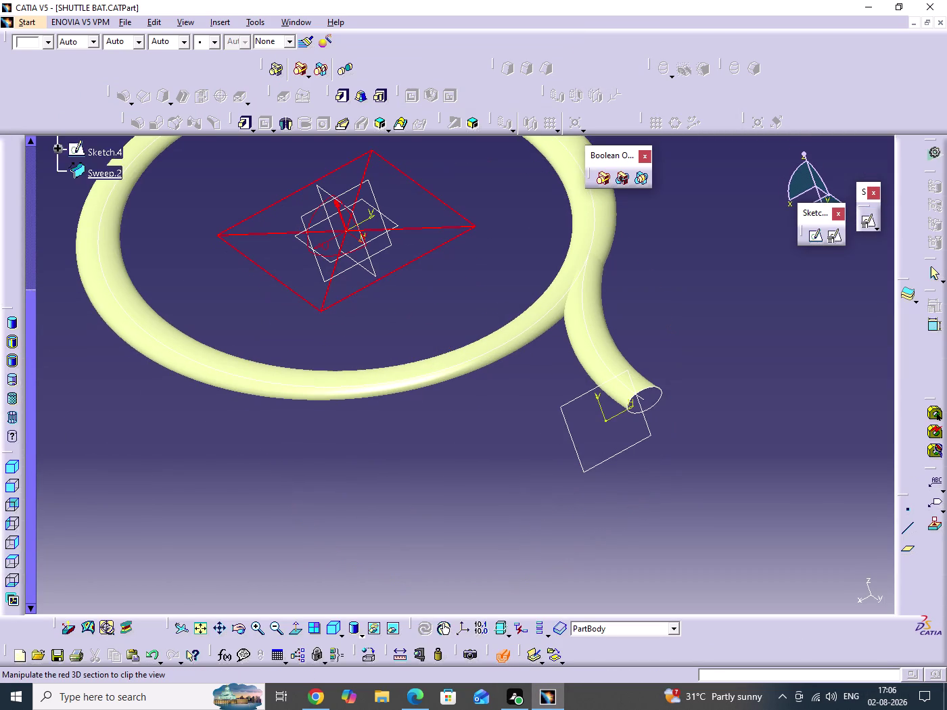
scroll(up, 3)
Inspect the sectioned frame–handle joint from several angles with the full tree visible.
click(74, 295)
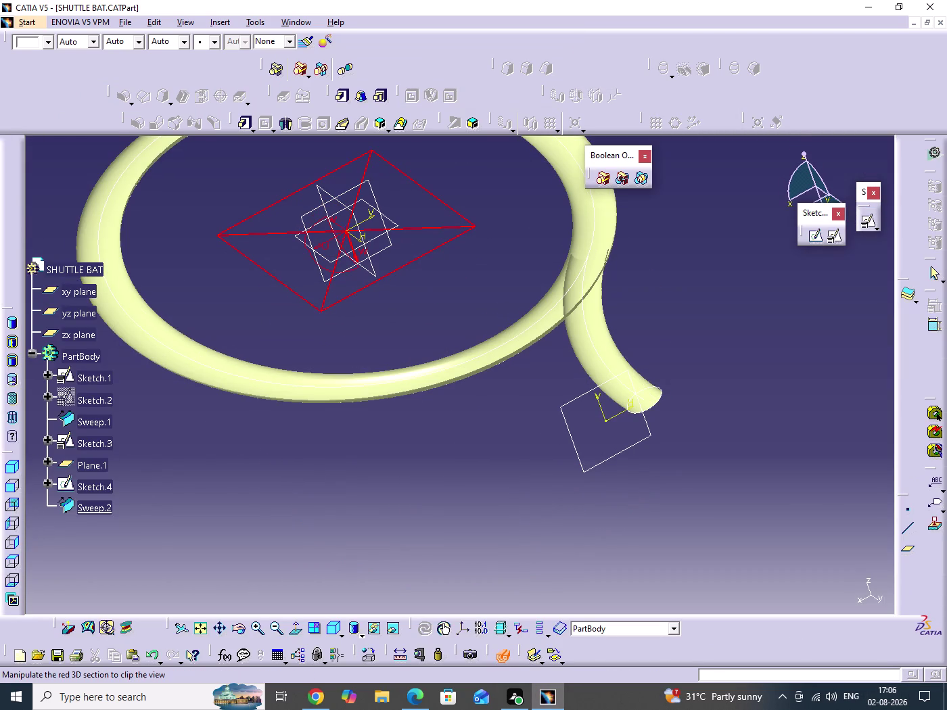
middle_drag(394, 456, 450, 423)
drag(393, 456, 450, 423)
middle_drag(450, 426, 463, 477)
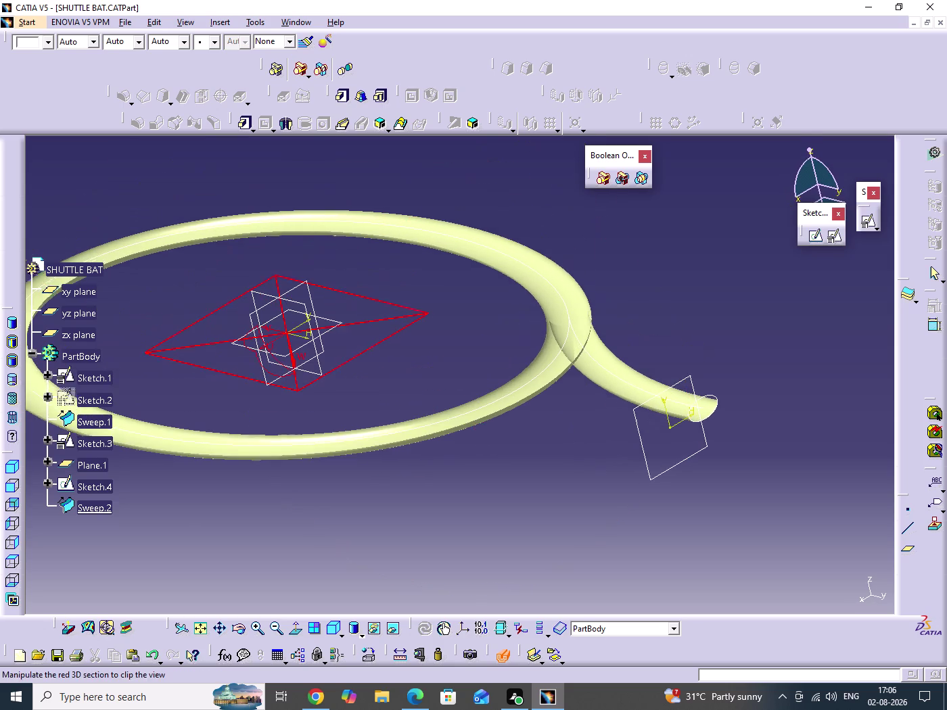
middle_drag(464, 477, 463, 478)
middle_drag(606, 404, 602, 446)
drag(607, 404, 602, 446)
middle_drag(486, 397, 479, 440)
scroll(down, 3)
drag(486, 397, 479, 439)
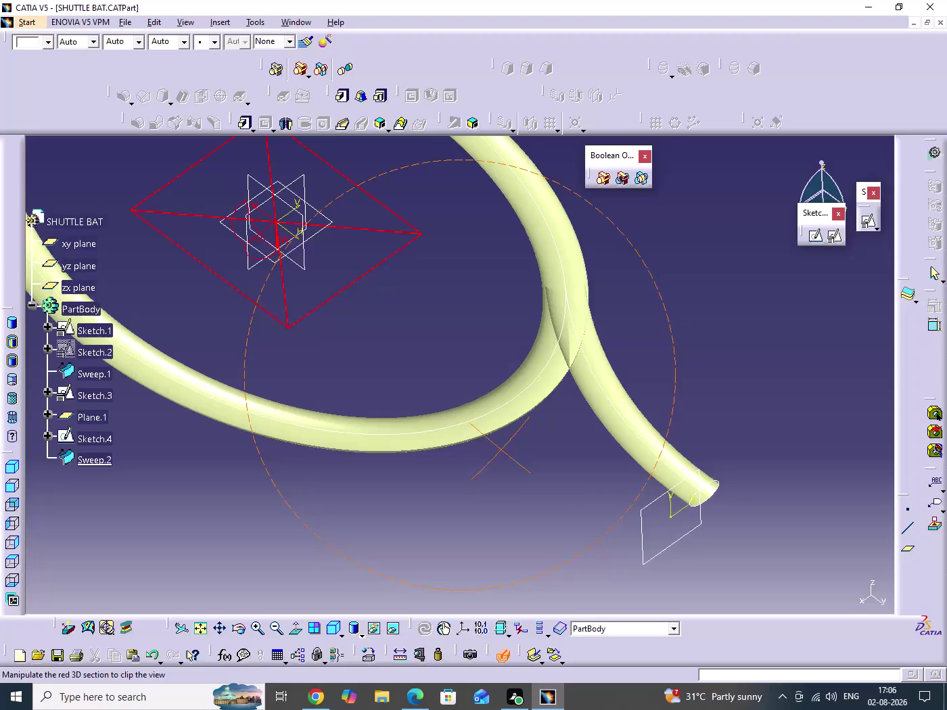
drag(480, 440, 427, 414)
middle_drag(479, 440, 426, 415)
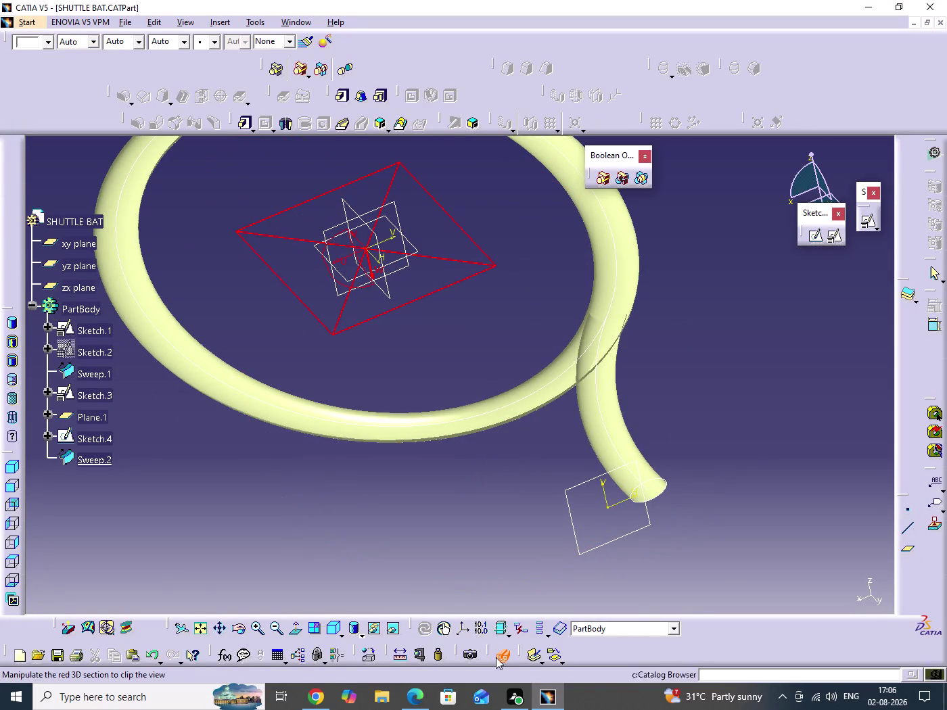
Turn off Dynamic Sectioning and orbit back to the full racket view.
click(507, 659)
click(787, 492)
middle_drag(708, 497, 701, 428)
drag(708, 496, 702, 428)
middle_drag(695, 432, 677, 529)
Go back to Wireframe and Surface Design through Start > Mechanical Design.
key(alt+s)
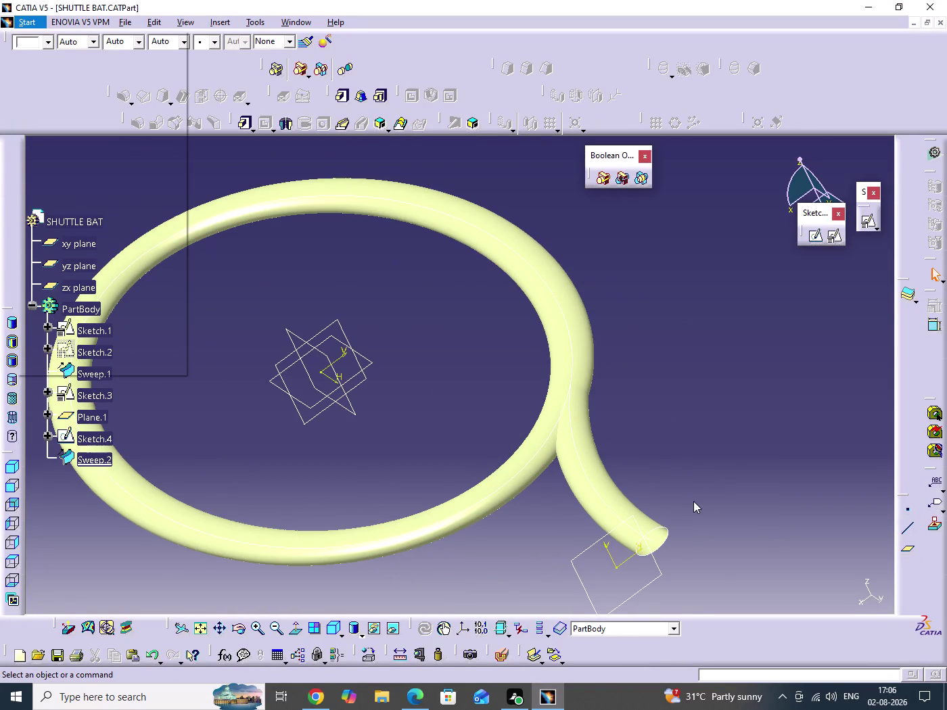
key(m)
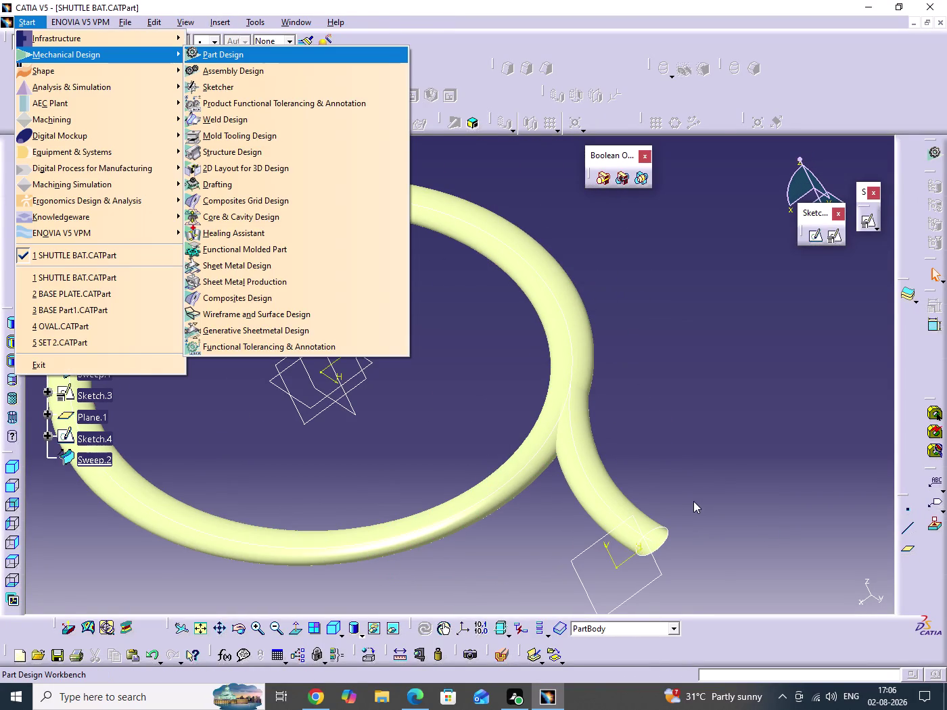
key(n)
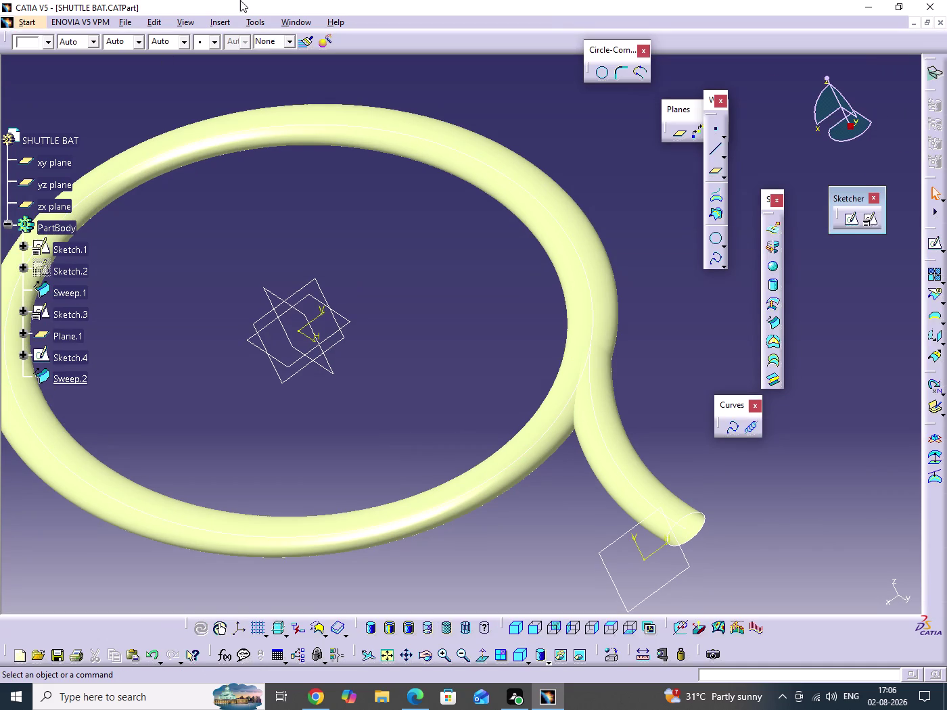
Dock the Split-Trim tools and preview a Split of Sweep.1 cut by Sweep.2.
drag(841, 279, 860, 400)
click(944, 297)
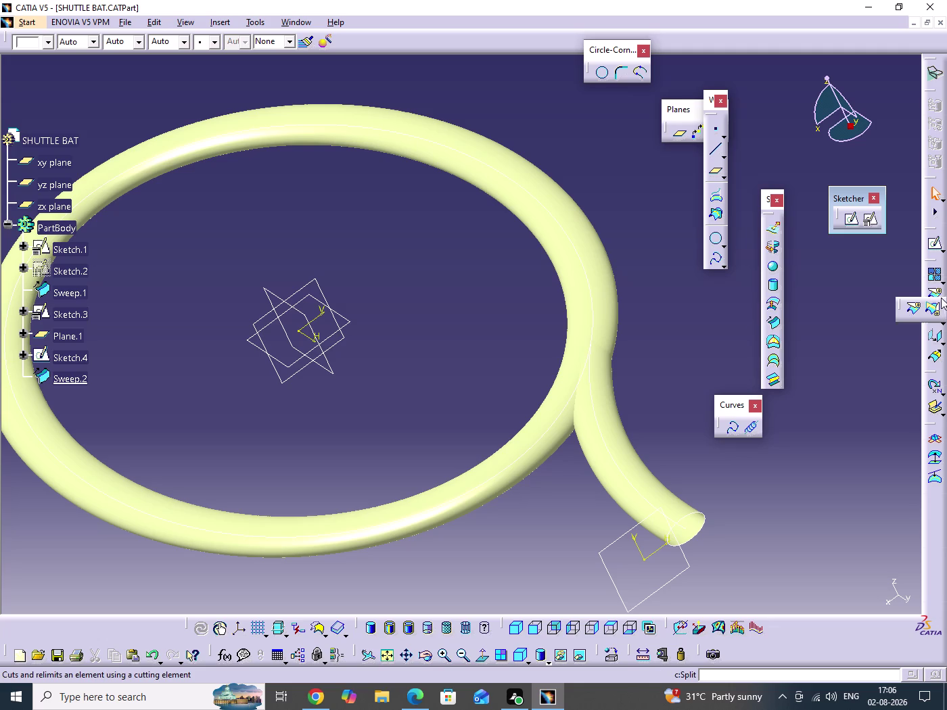
drag(896, 302, 821, 306)
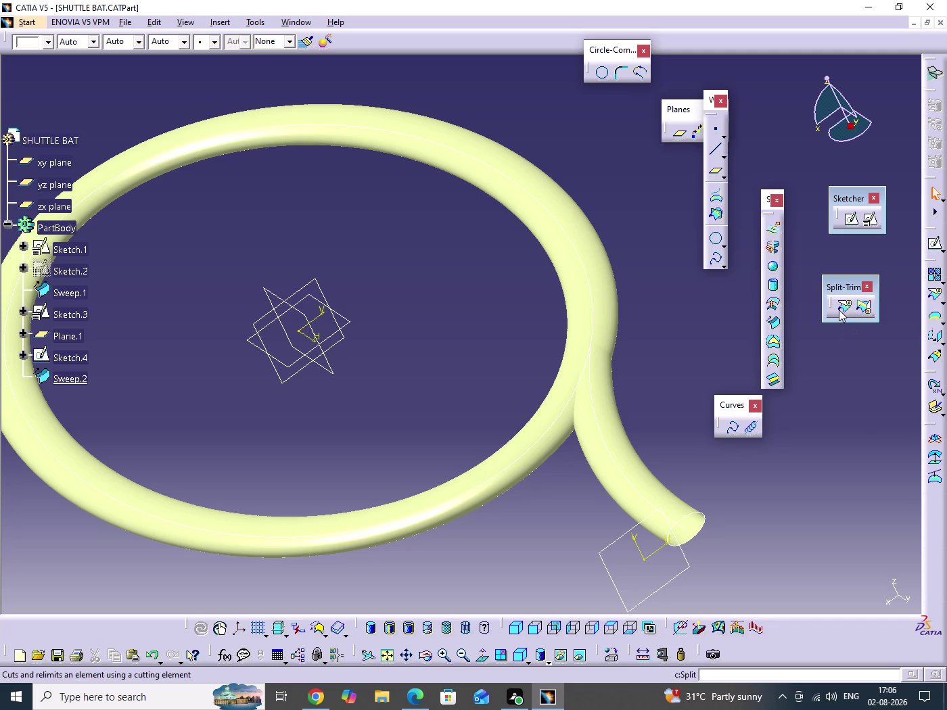
click(841, 309)
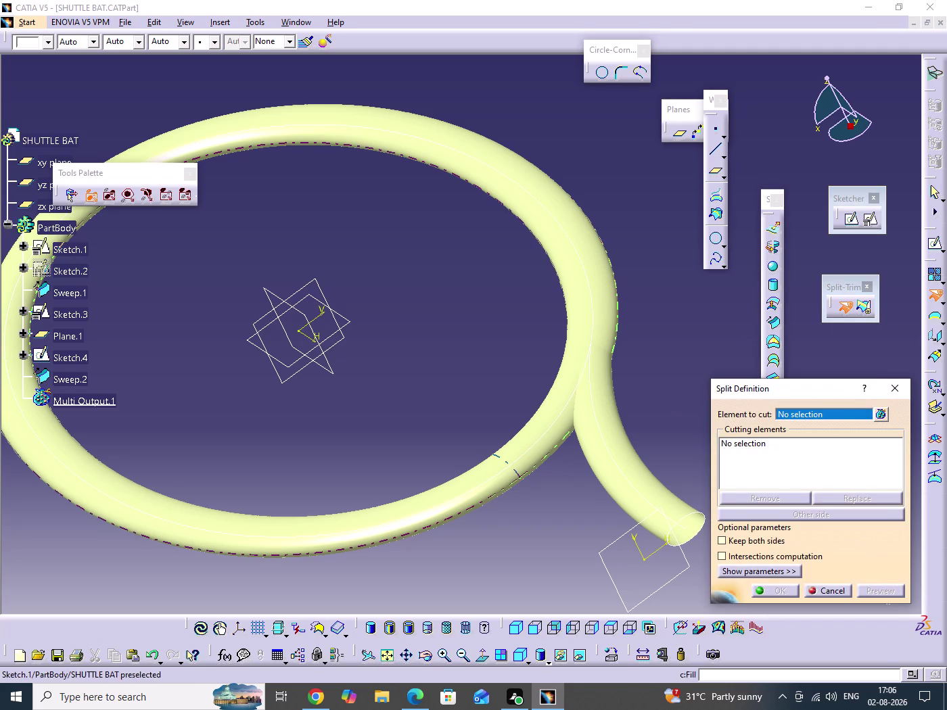
click(547, 414)
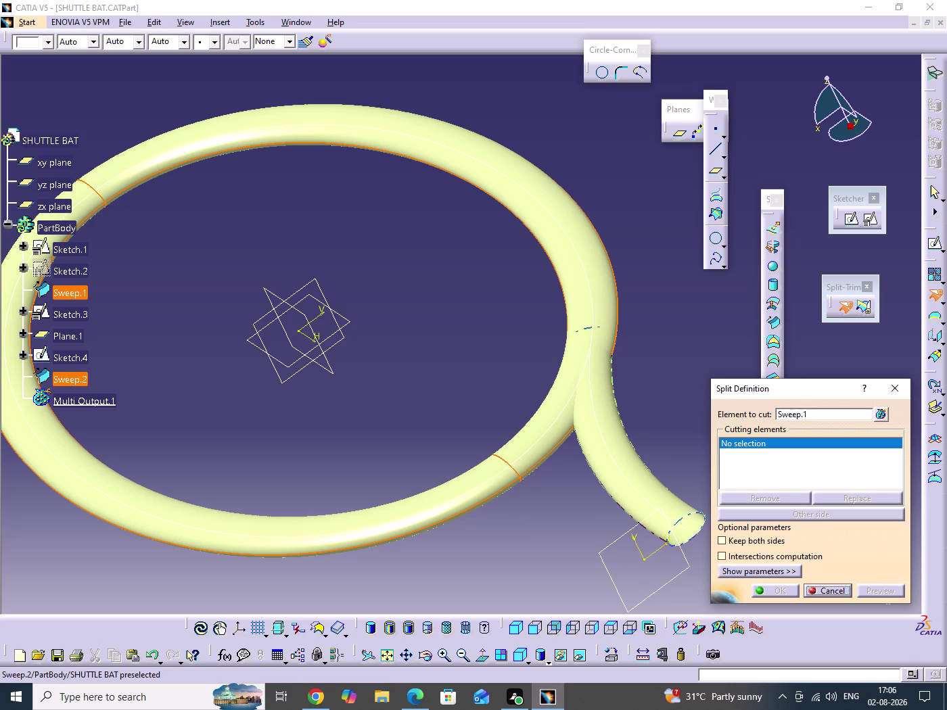
click(619, 425)
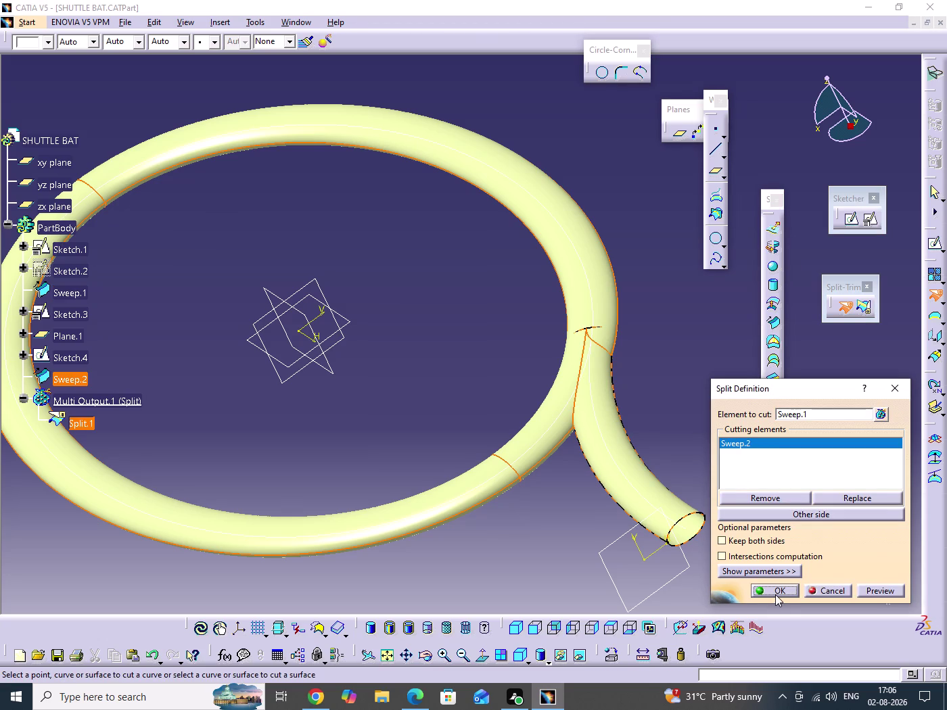
click(874, 588)
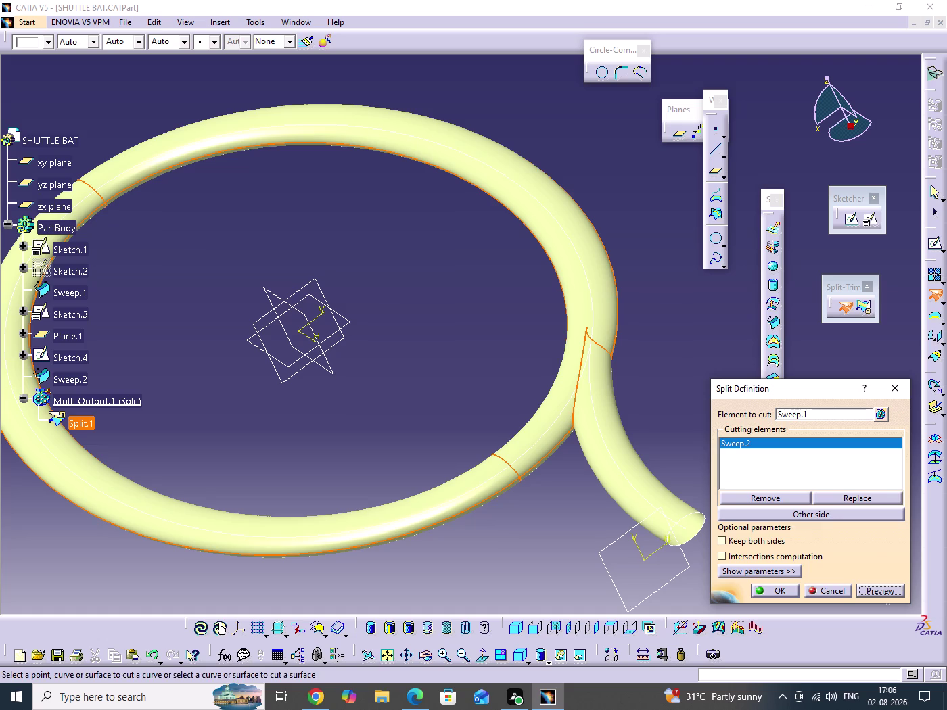
Check the previewed cut at the frame–handle joint, then confirm Split.1.
middle_drag(567, 515, 534, 326)
drag(567, 515, 535, 326)
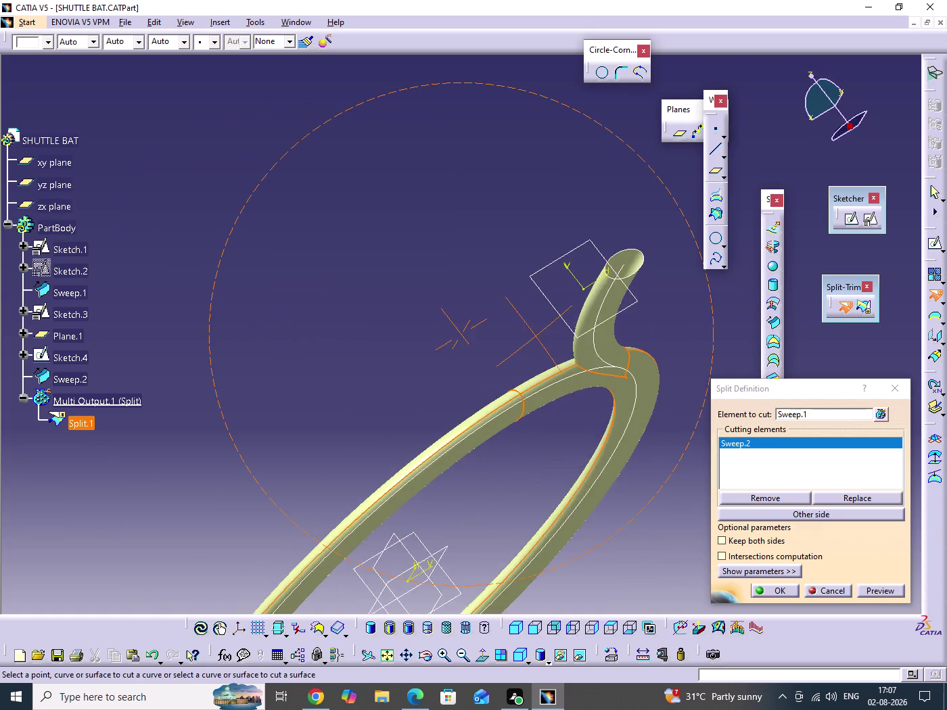
drag(535, 326, 504, 434)
middle_drag(535, 326, 505, 434)
middle_drag(600, 444, 600, 374)
drag(601, 444, 580, 445)
middle_drag(619, 461, 312, 284)
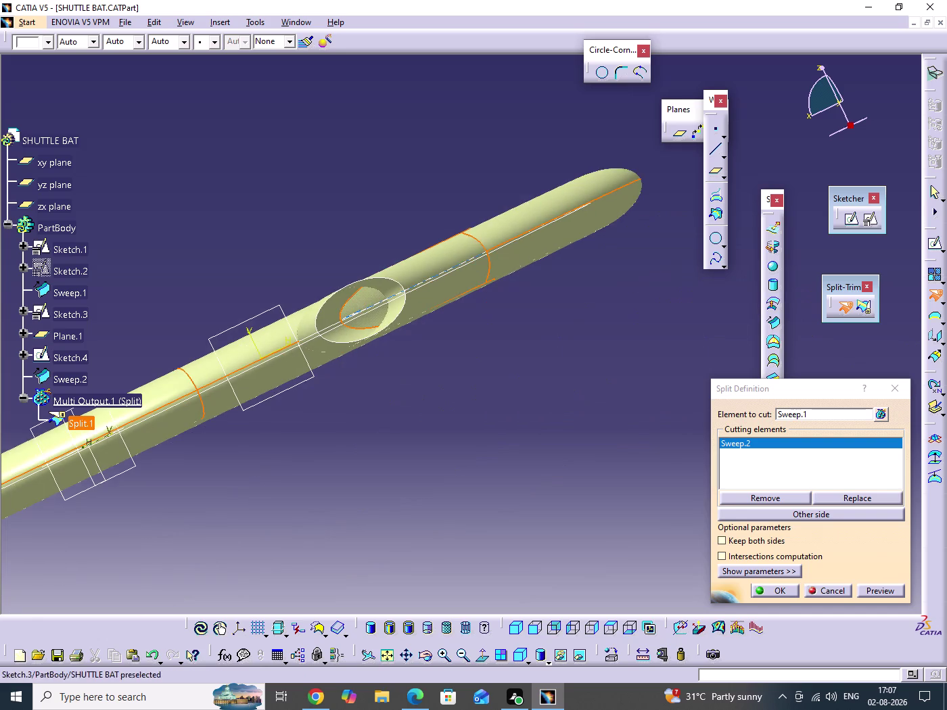
middle_drag(440, 347, 473, 340)
drag(439, 347, 466, 337)
click(768, 590)
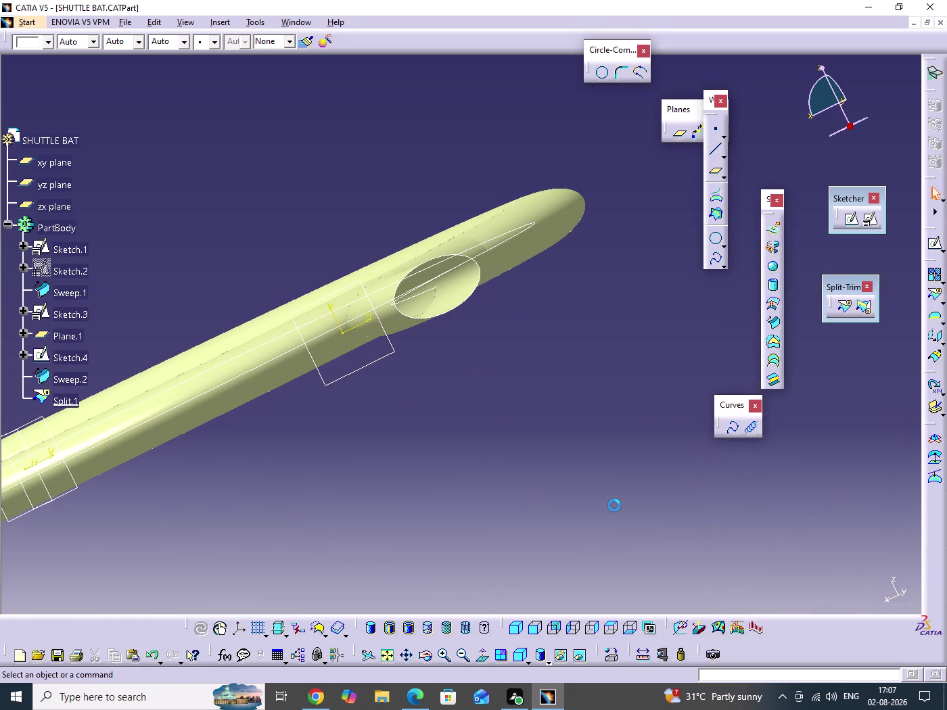
Set up a Split of Sweep.2 by Split.1 and dismiss the warnings.
click(611, 503)
click(844, 309)
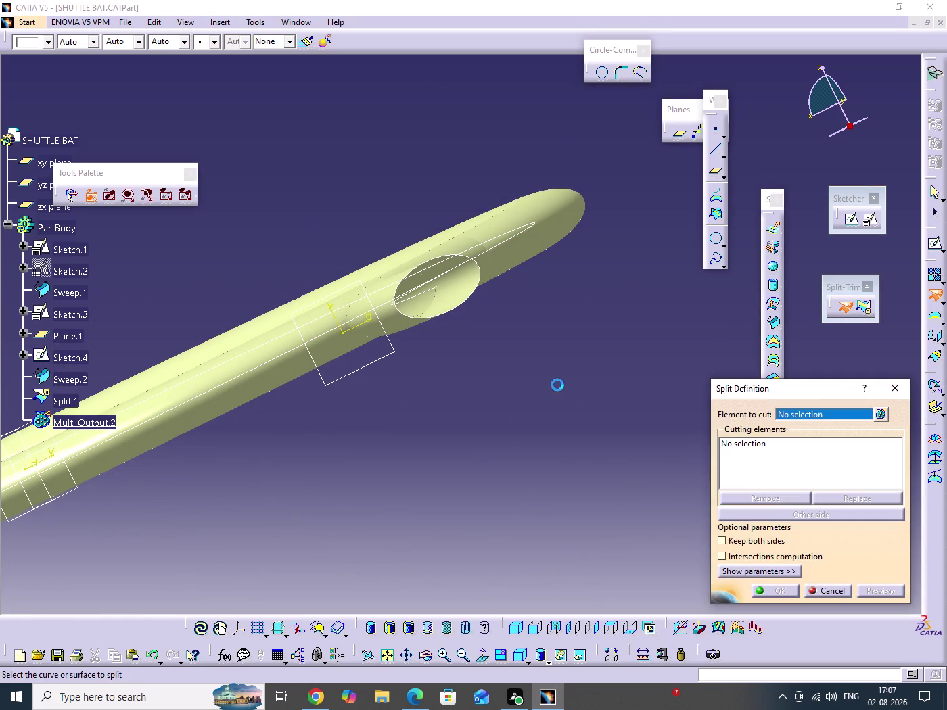
middle_drag(551, 376, 607, 452)
scroll(down, 3)
drag(551, 376, 607, 431)
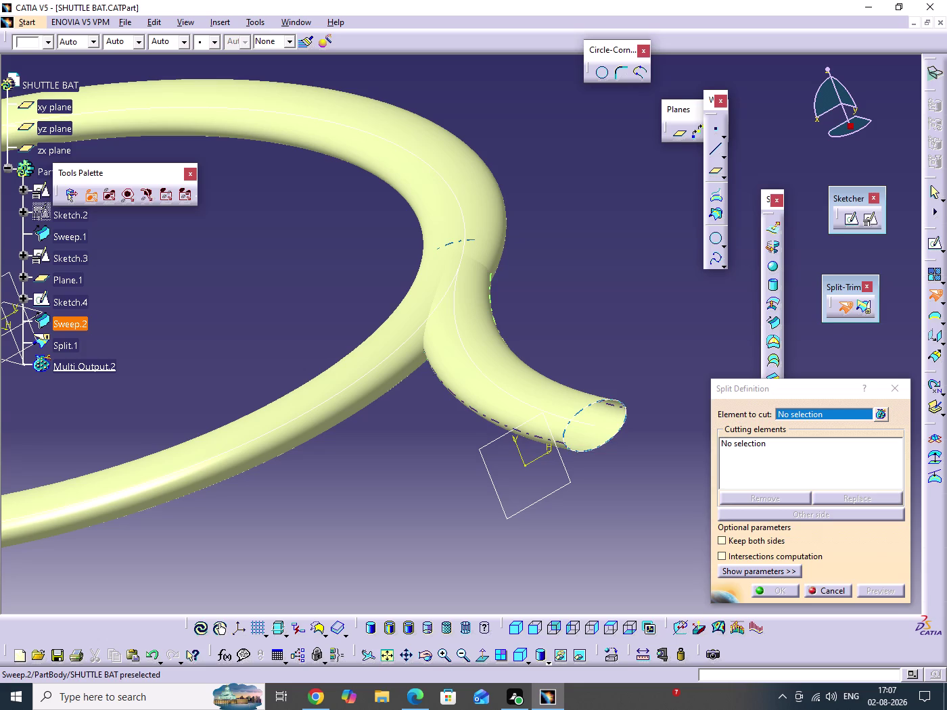
click(451, 373)
click(385, 342)
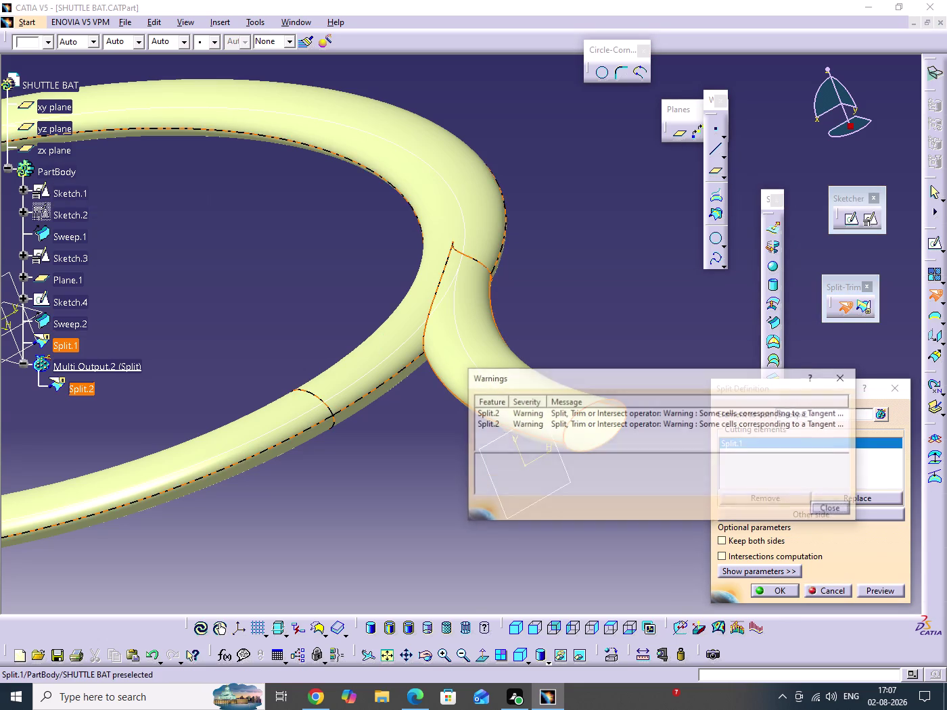
click(826, 510)
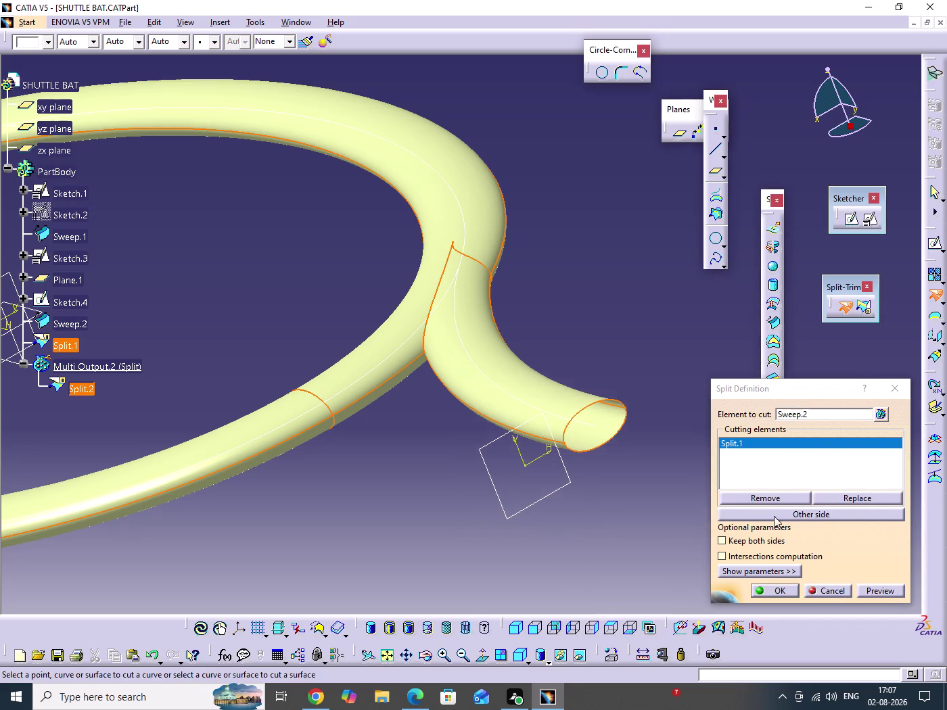
Inspect the trimmed handle tube, confirm Split.2 and clear the selection.
middle_drag(541, 438, 484, 381)
drag(541, 437, 485, 381)
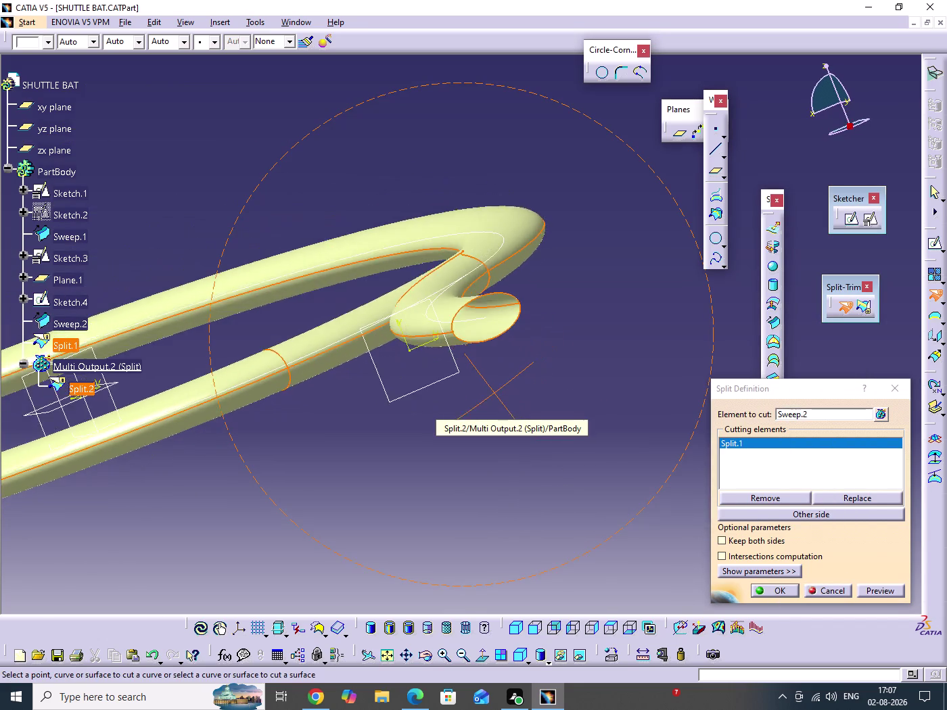
drag(485, 381, 476, 376)
middle_drag(485, 381, 476, 376)
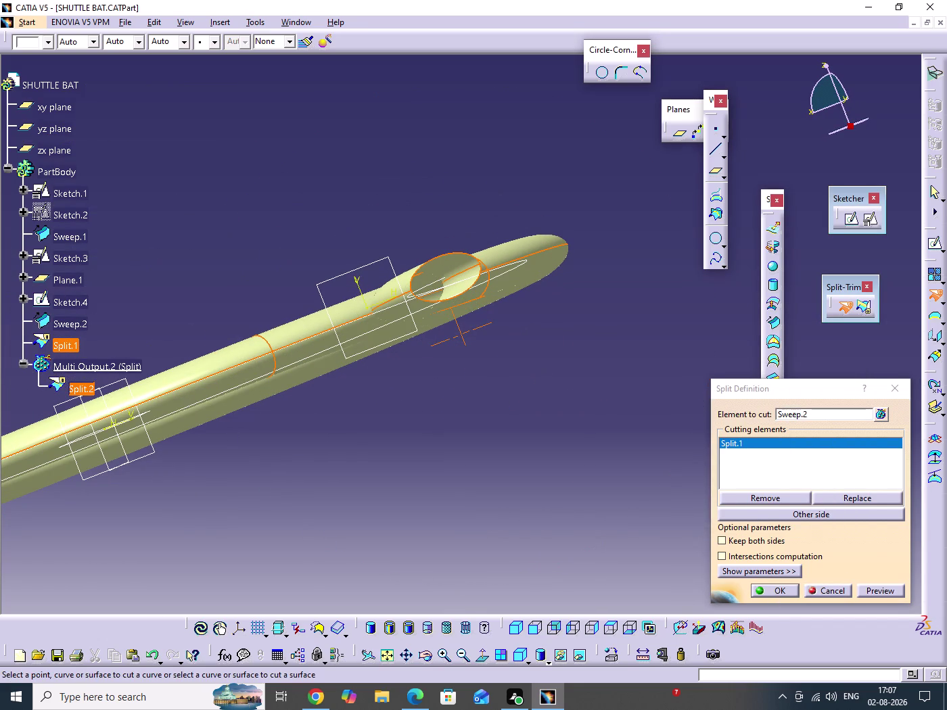
click(792, 586)
click(494, 439)
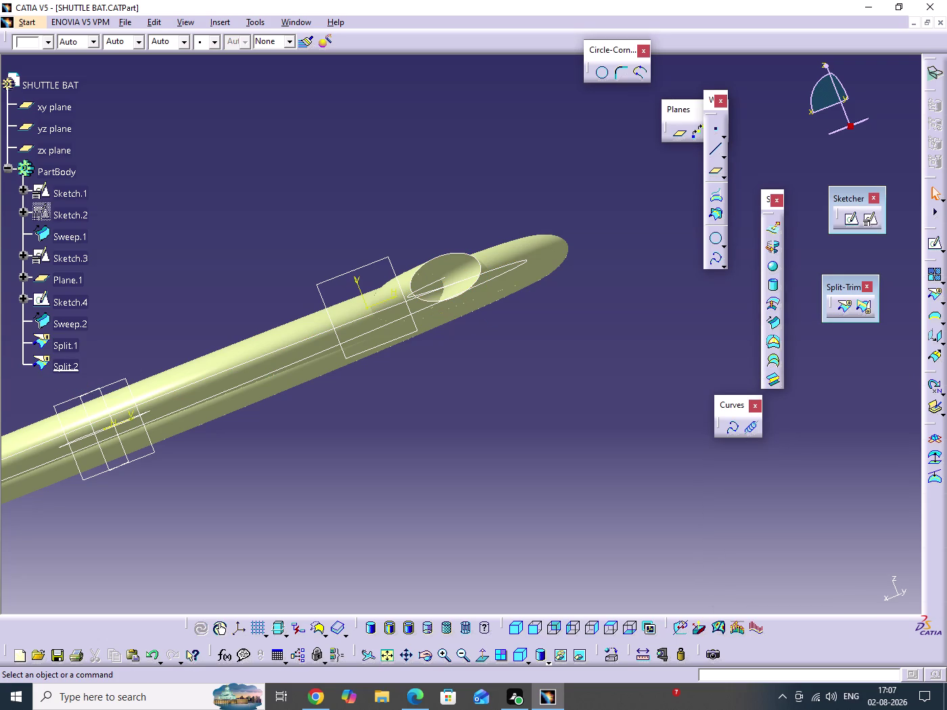
Switch to the Part Design workbench.
key(alt+s)
text(MP)
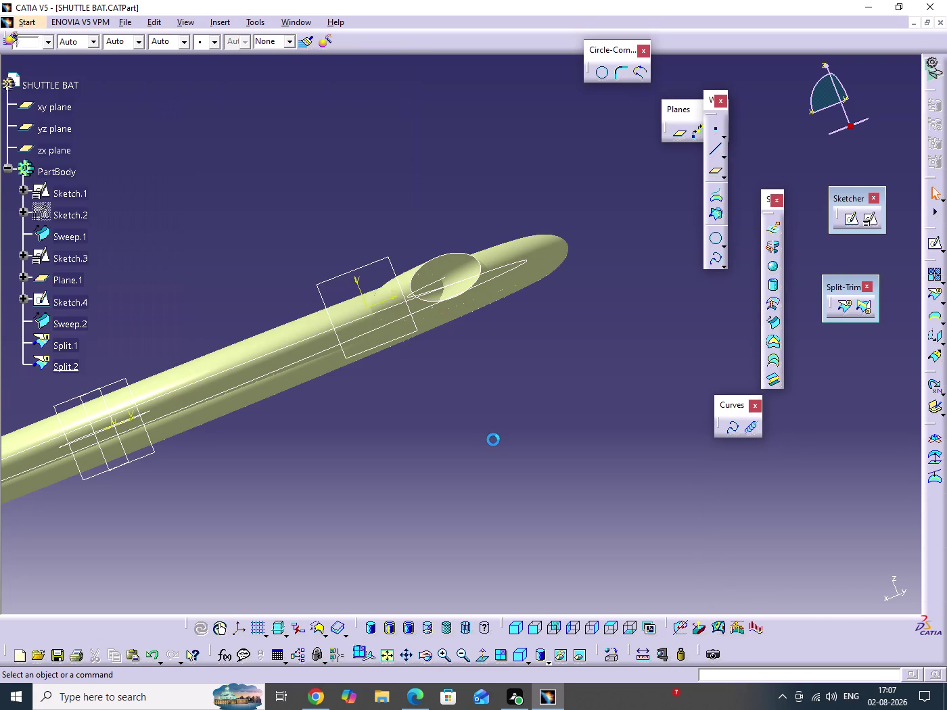
click(503, 660)
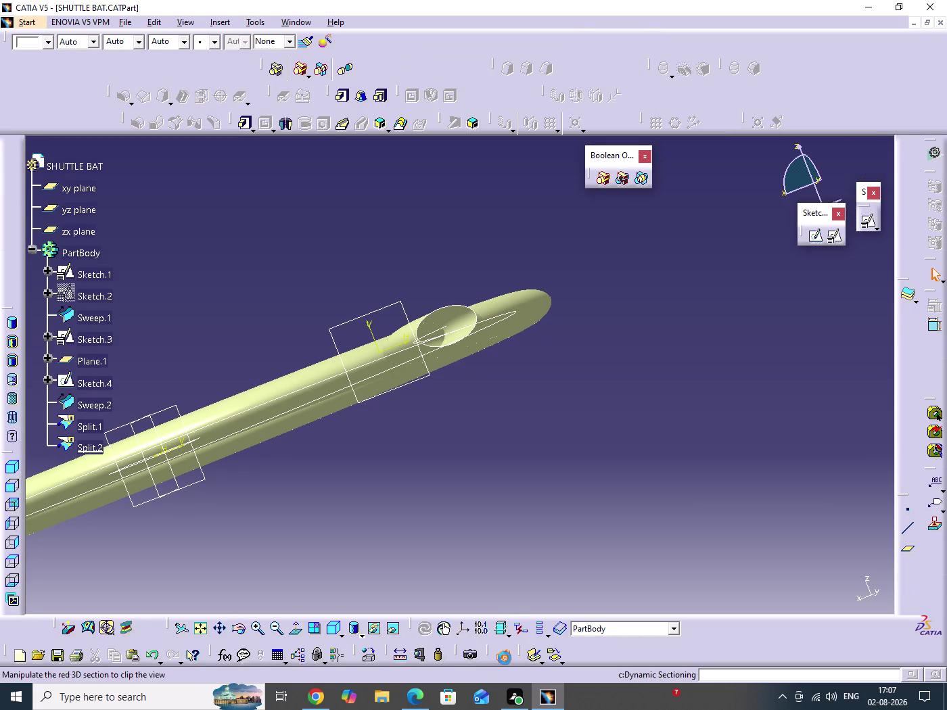
middle_drag(496, 360, 526, 424)
drag(496, 360, 526, 424)
scroll(up, 3)
middle_drag(503, 426, 674, 387)
click(64, 287)
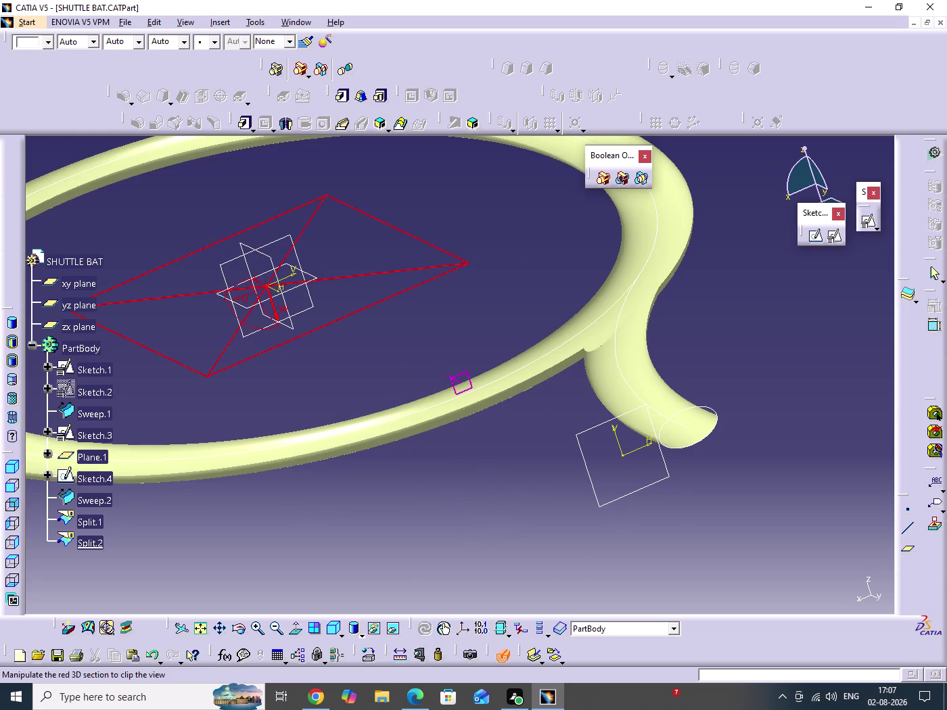
middle_drag(469, 377, 558, 428)
drag(469, 376, 558, 428)
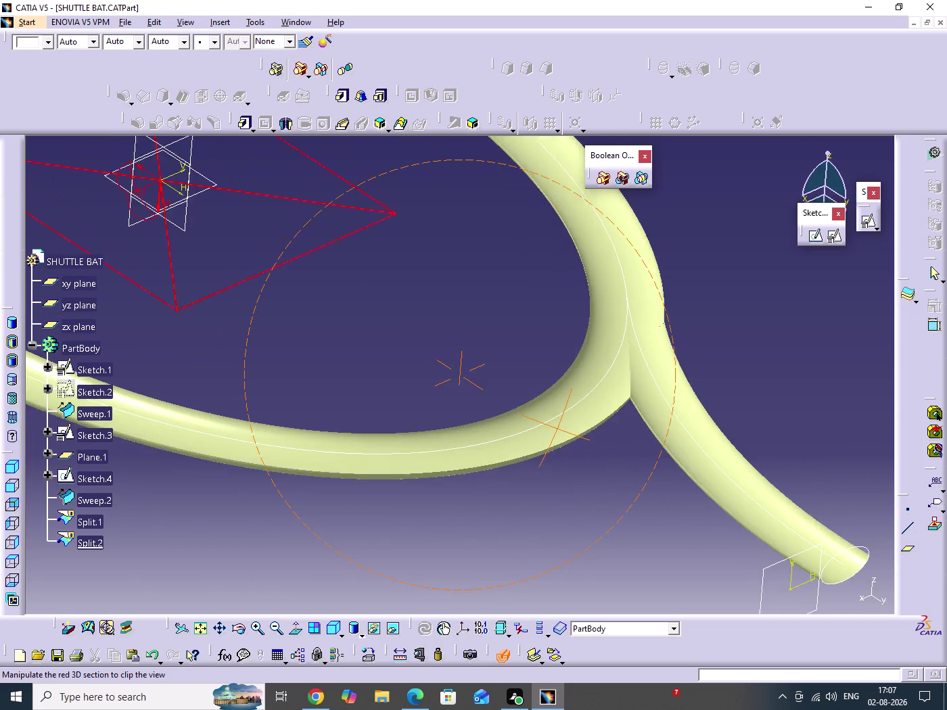
middle_drag(558, 429, 420, 348)
drag(558, 428, 420, 348)
middle_drag(420, 348, 421, 347)
click(497, 655)
click(789, 459)
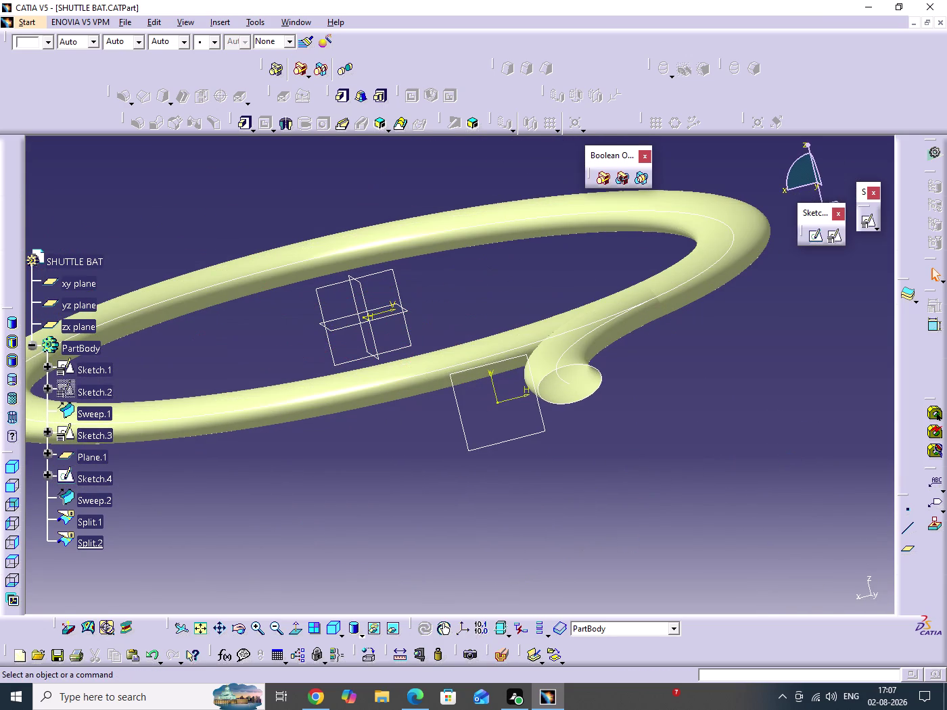
Switch to Generative Shape Design and dock the Transformations toolbar.
key(alt+s)
text(MN)
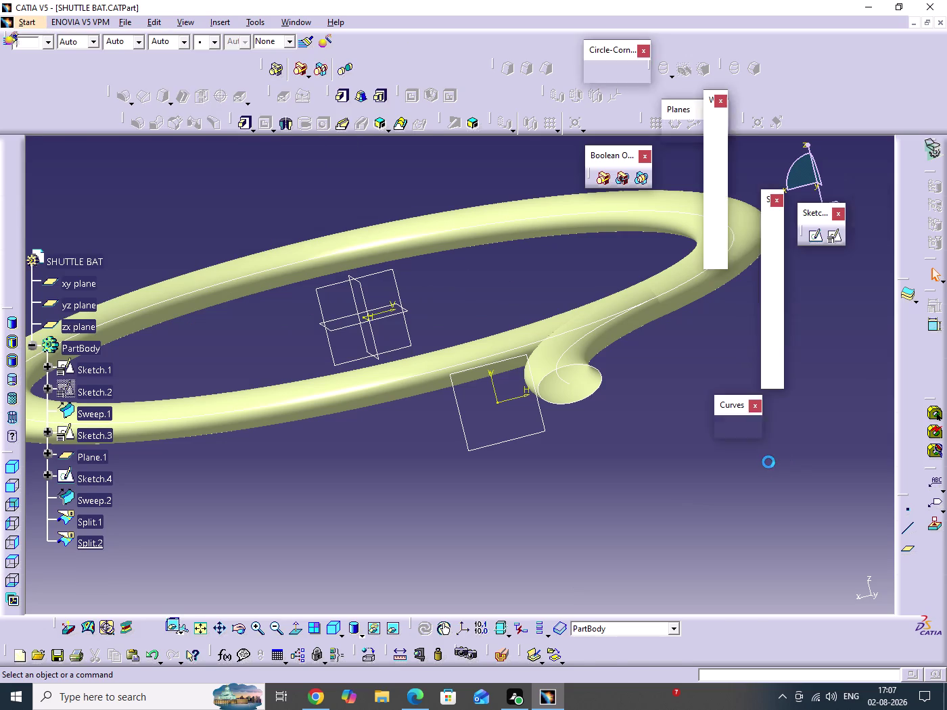
click(635, 458)
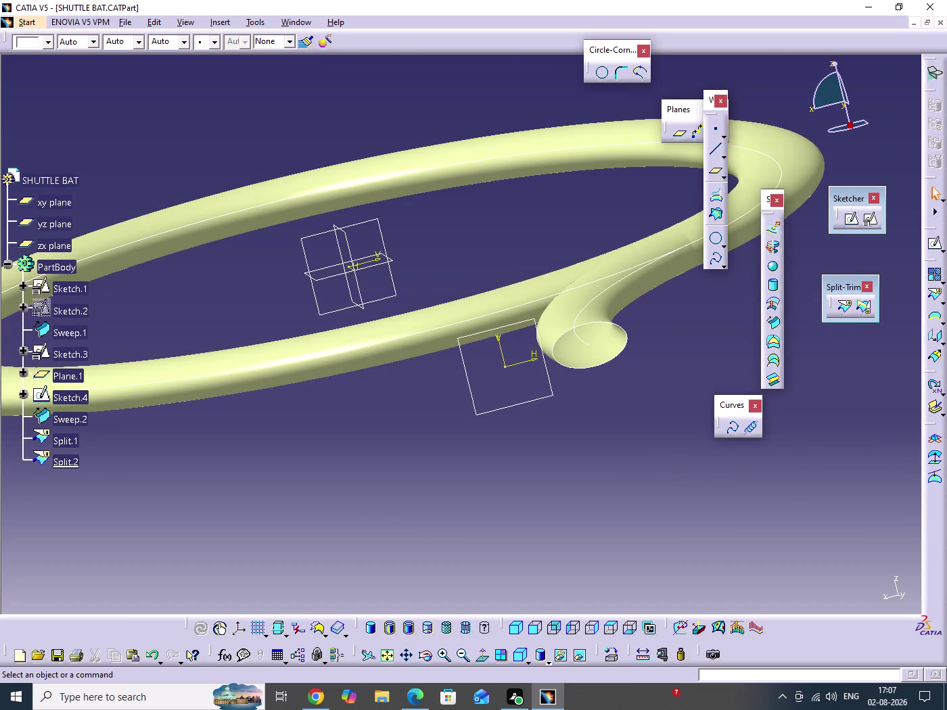
click(943, 338)
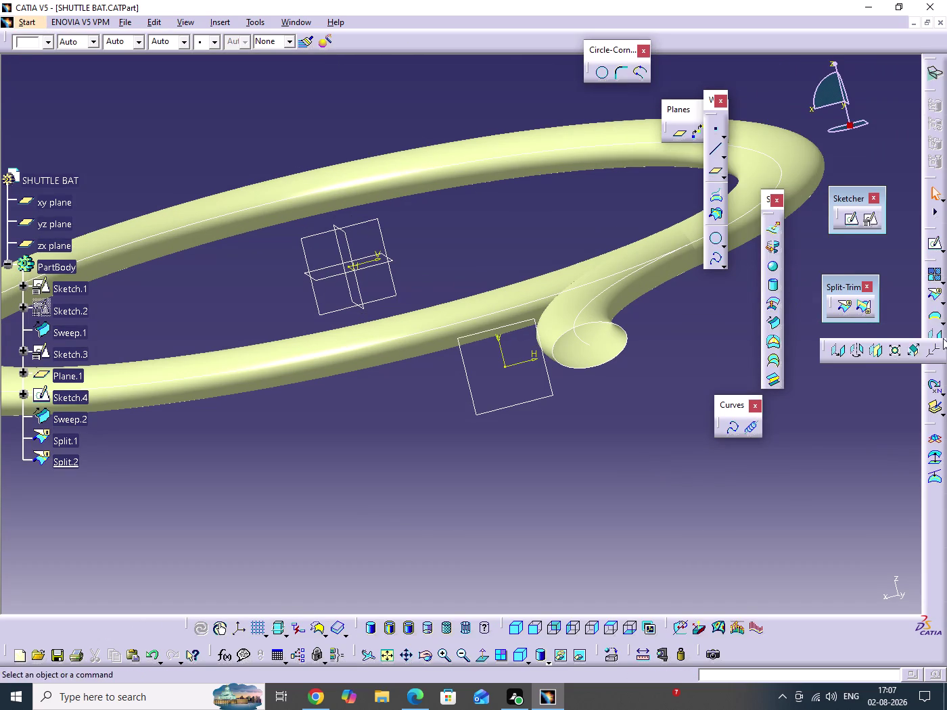
drag(824, 346, 779, 459)
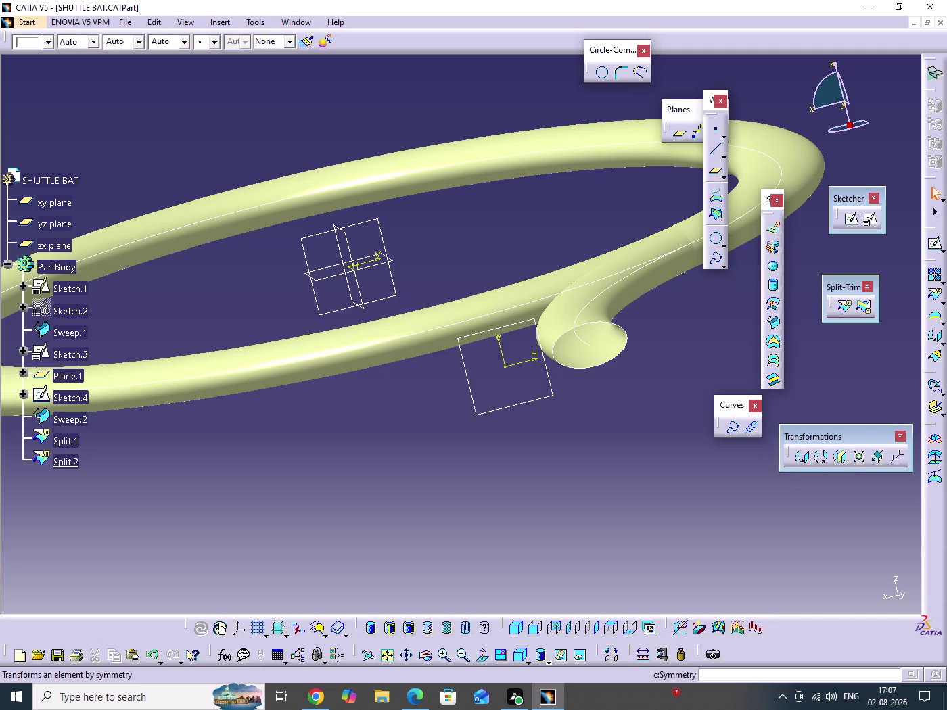
Select the handle tube, Split.1 and Split.2 surfaces in the tree.
middle_drag(593, 414, 627, 526)
drag(593, 415, 625, 465)
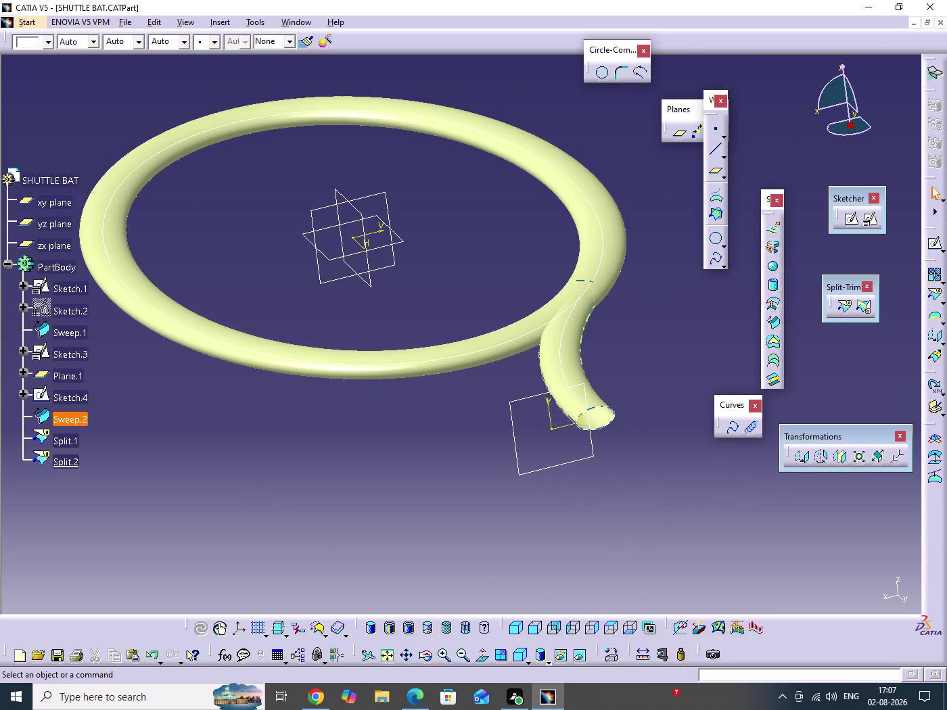
click(81, 419)
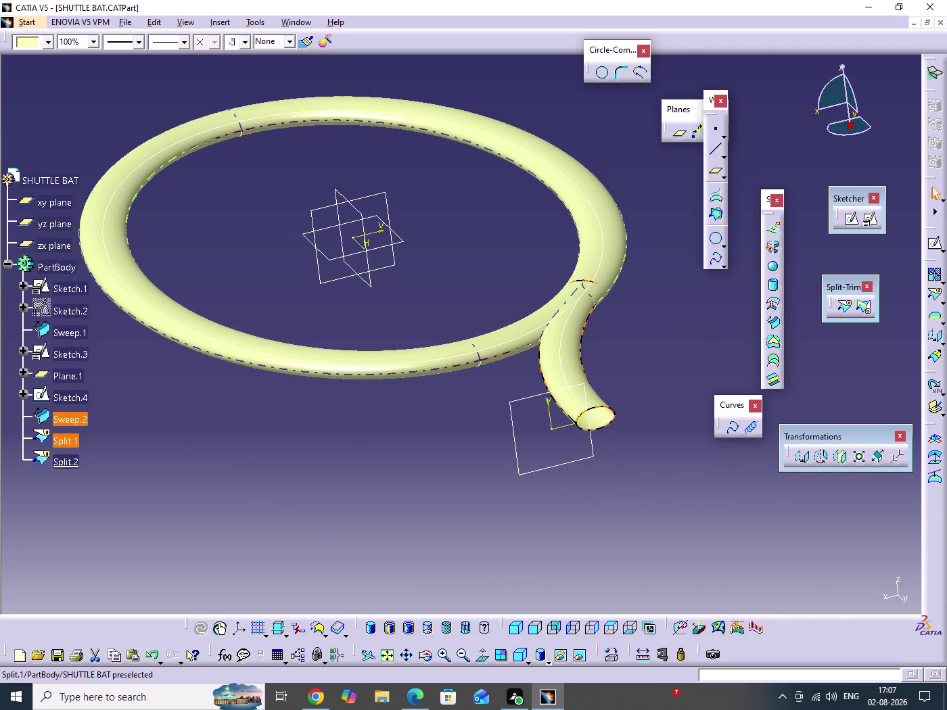
click(62, 446)
click(64, 461)
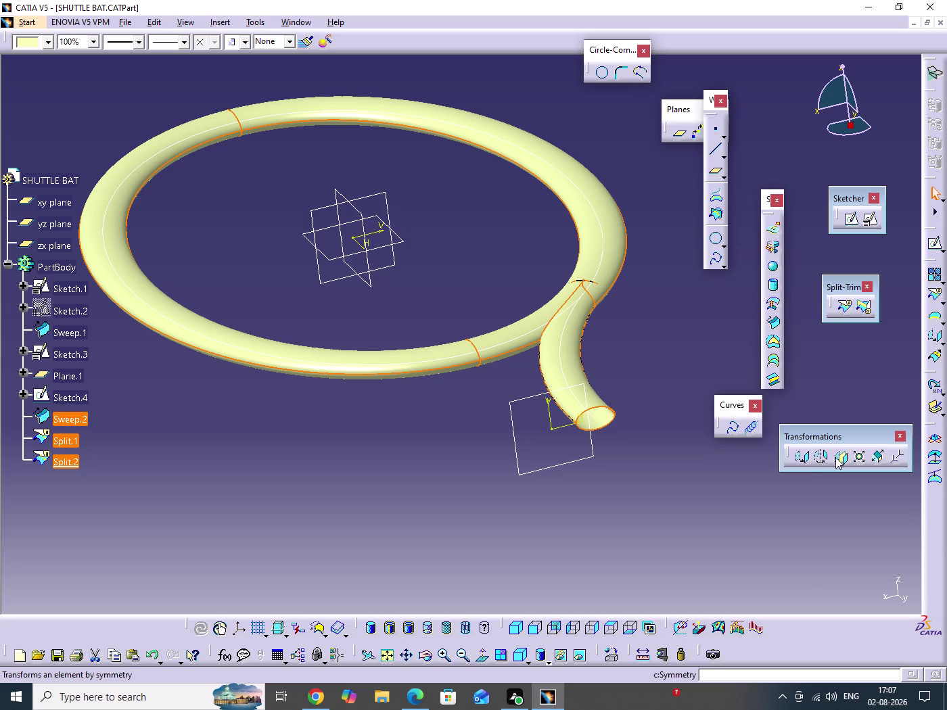
Mirror the selected surfaces across the yz plane, then head back to Part Design.
click(837, 458)
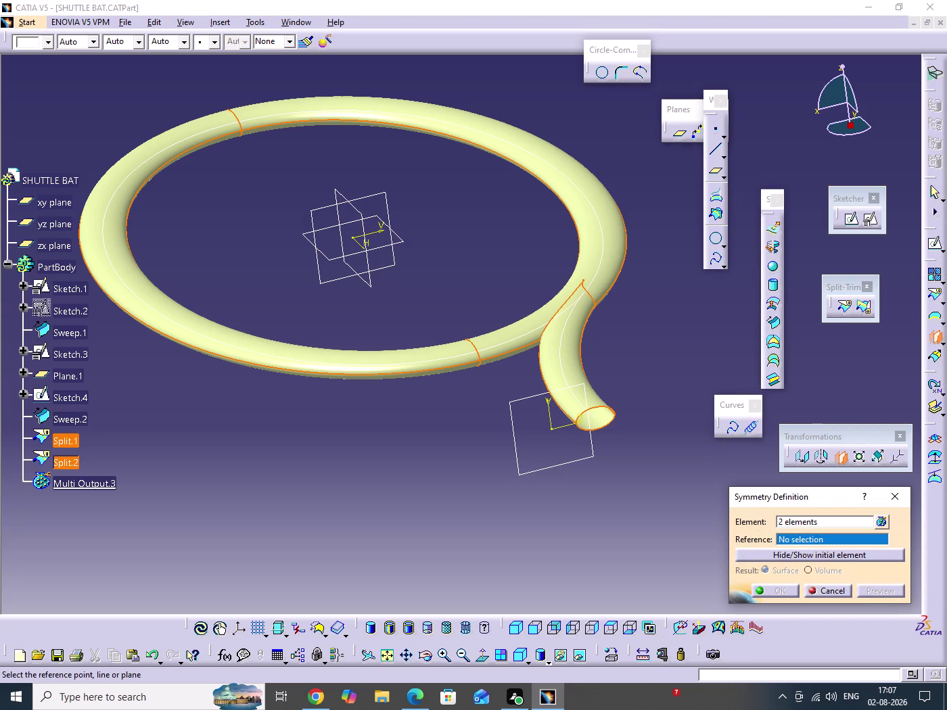
click(353, 209)
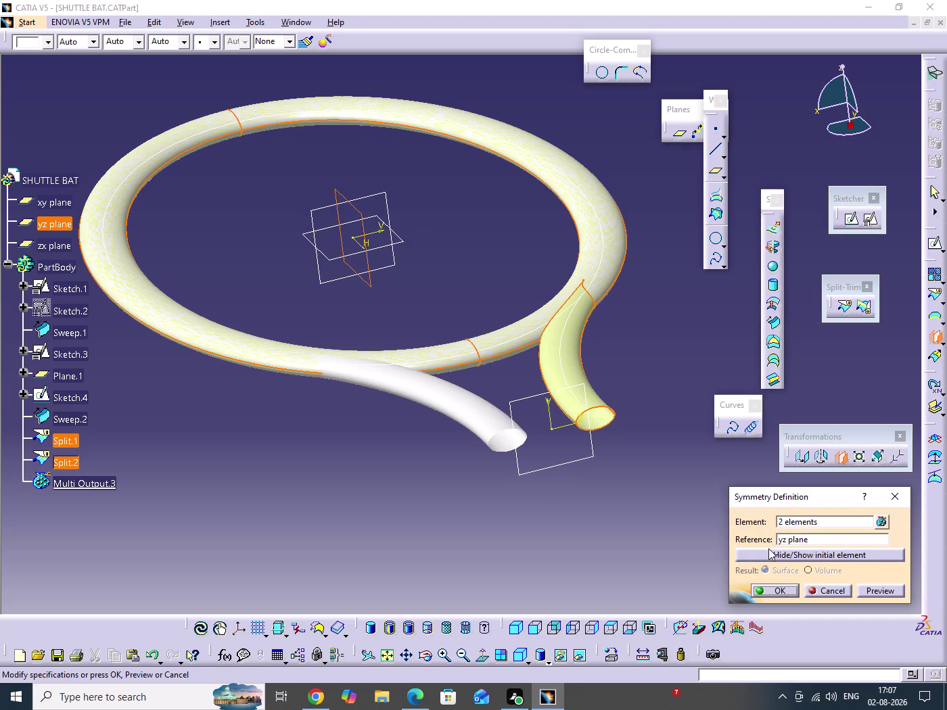
click(777, 591)
click(632, 526)
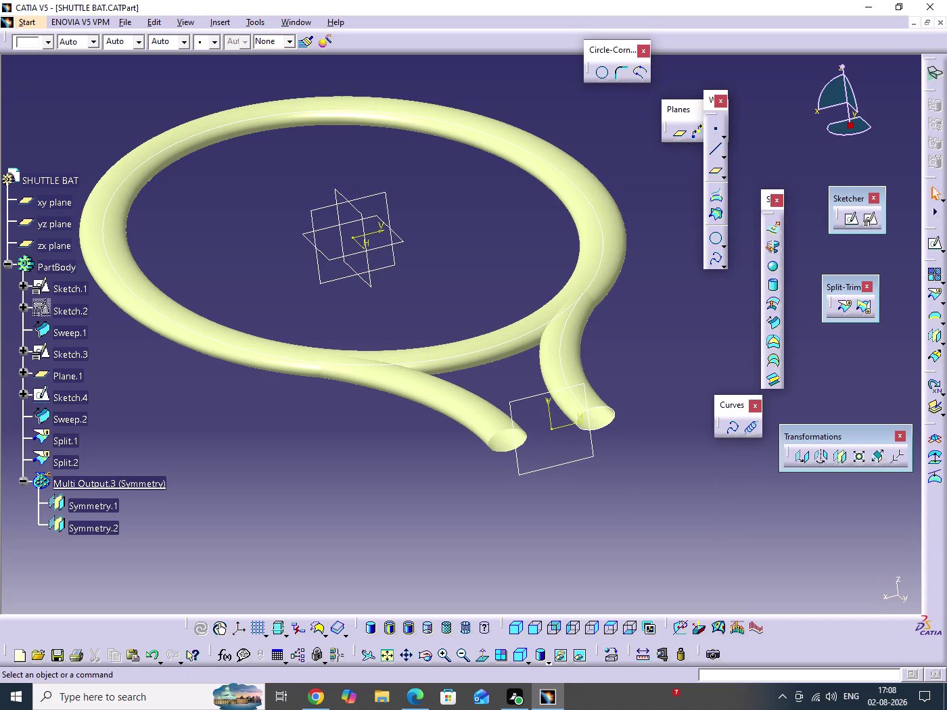
key(alt+s)
text(MP)
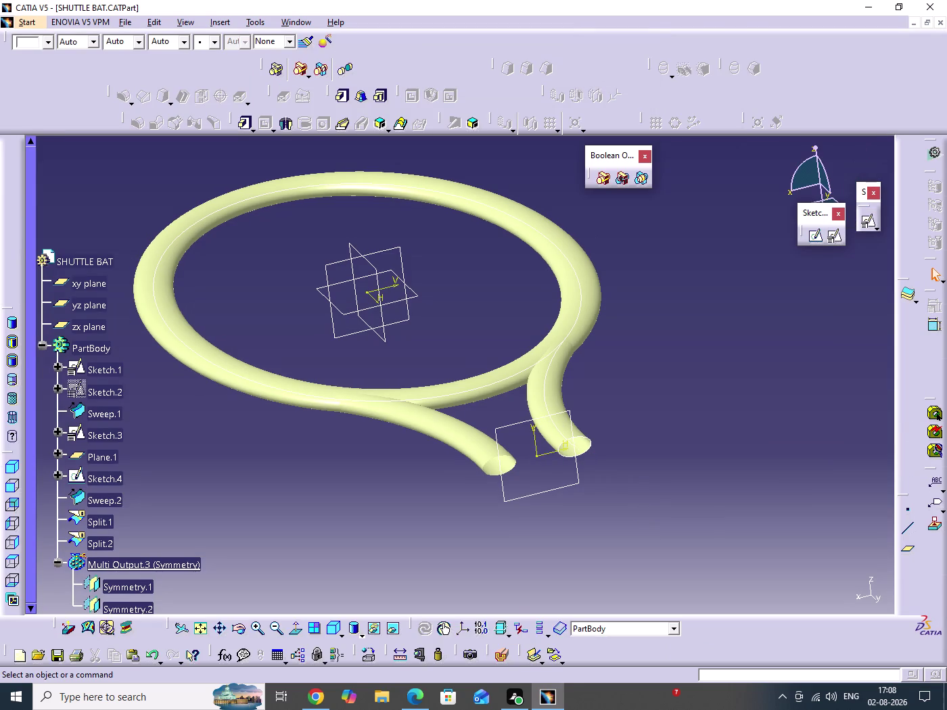
Orbit the racket to bring the handle tubes and their junction into view.
click(500, 658)
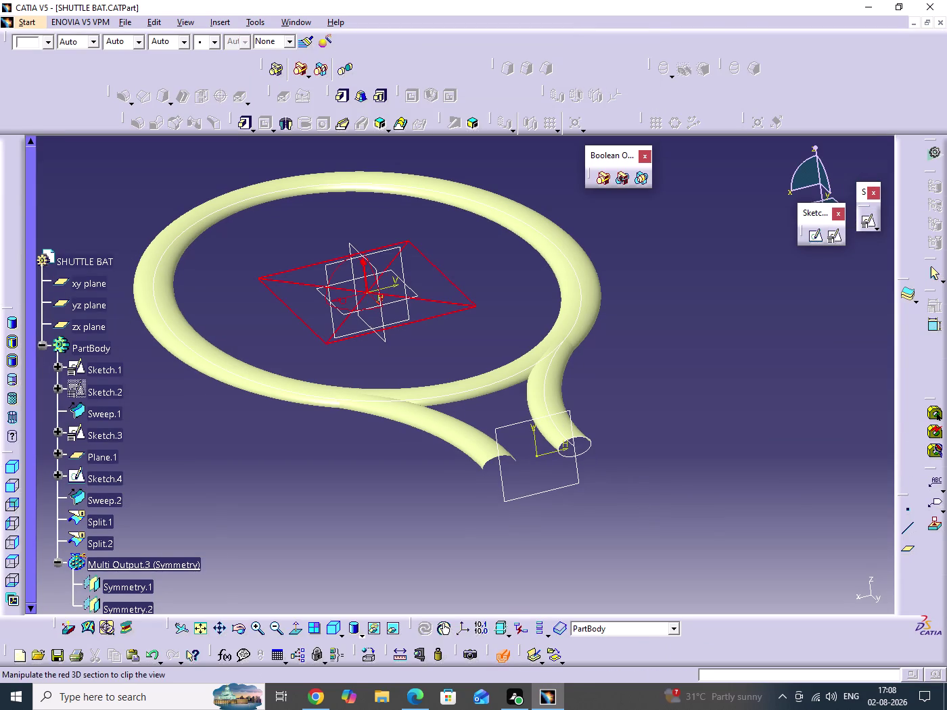
click(82, 284)
middle_drag(435, 439, 359, 492)
drag(435, 438, 358, 492)
scroll(down, 3)
middle_drag(425, 467, 565, 359)
drag(432, 470, 565, 360)
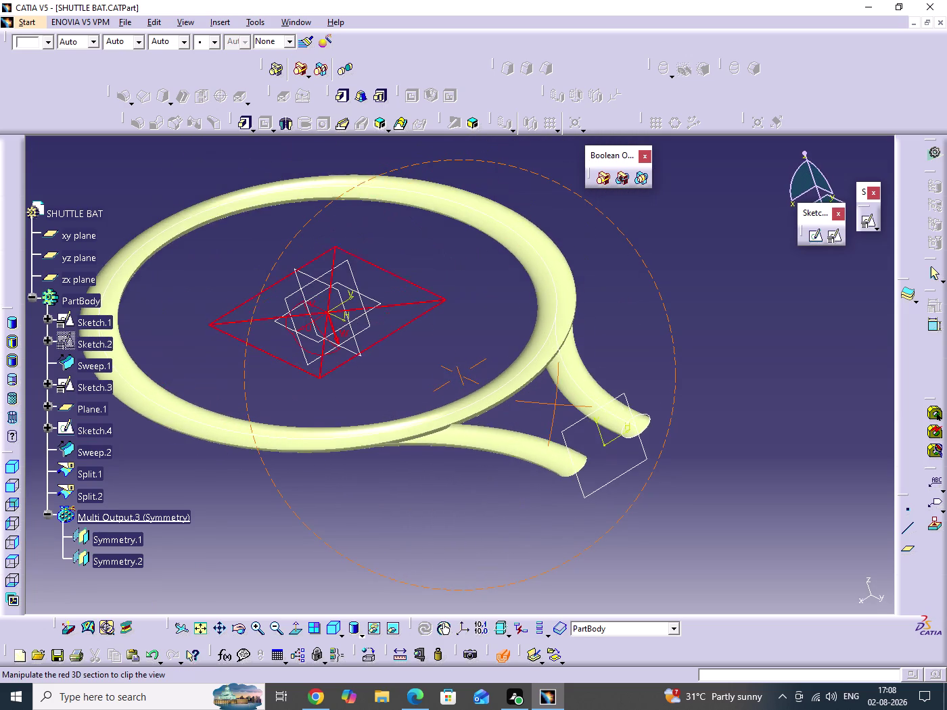
drag(565, 360, 586, 375)
middle_drag(565, 360, 586, 376)
middle_drag(505, 412, 502, 419)
drag(505, 414, 504, 473)
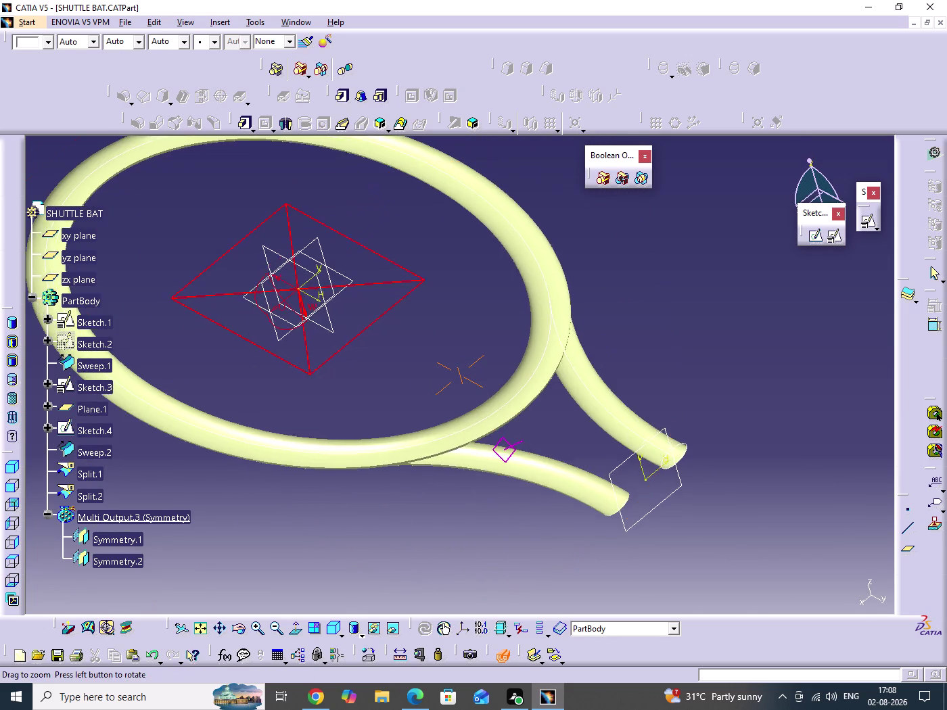
middle_drag(501, 419, 402, 378)
drag(501, 416, 404, 377)
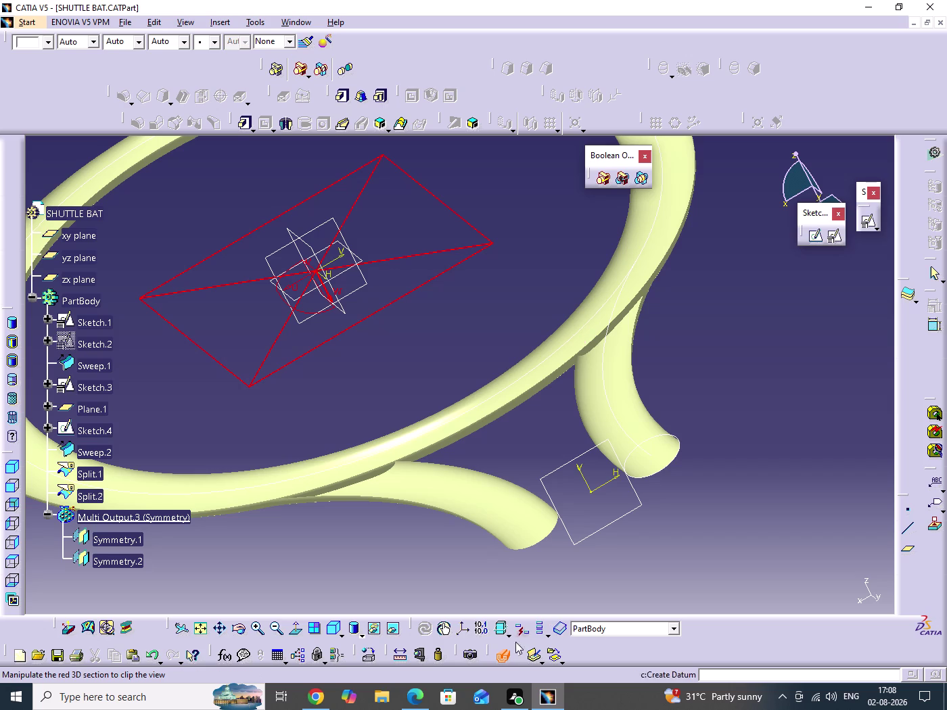
Undo the Symmetry features with three Ctrl+Z, clear the selection, and bring up the Start menu.
click(503, 655)
click(764, 418)
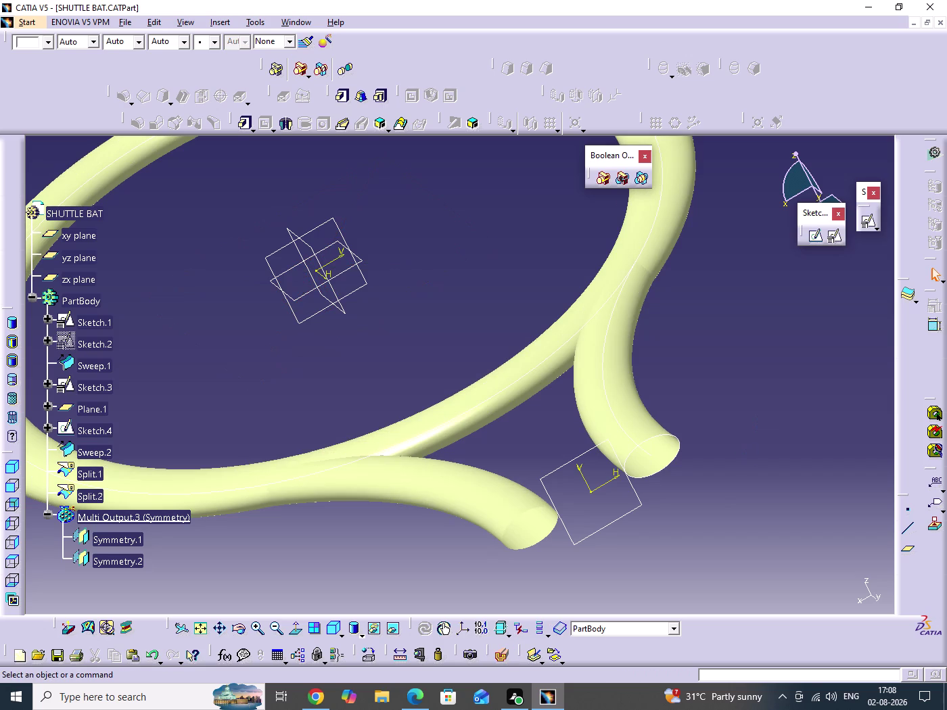
key(ctrl+z)
key(ctrl+z)
key(ctrl+z)
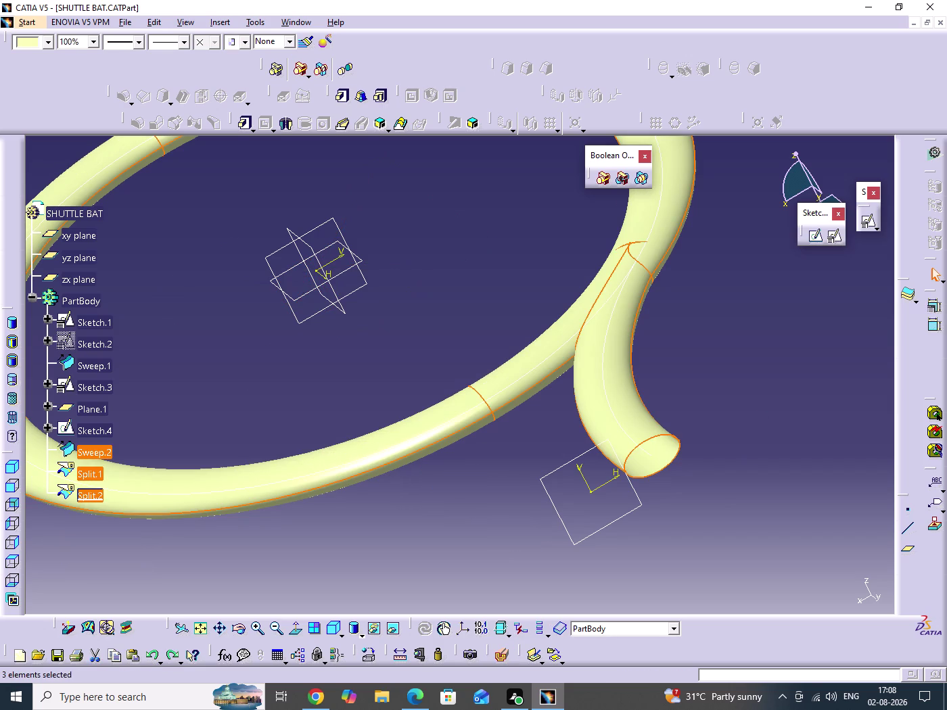
click(762, 420)
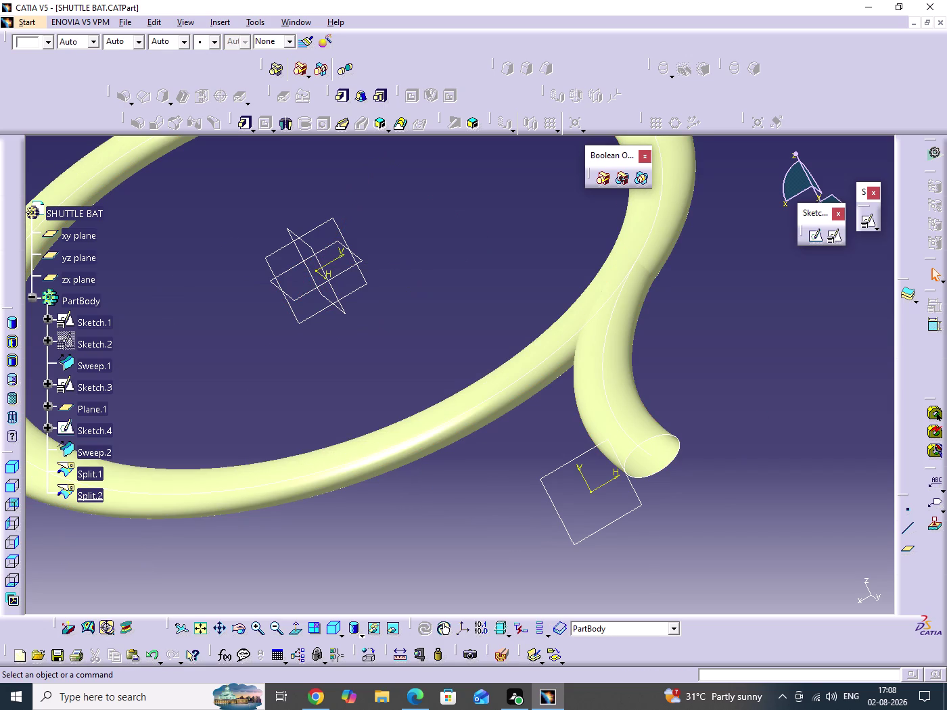
key(alt+s)
Set up a Split of Split.1 by Split.2 and dismiss the ambiguous-cells warning.
key(m)
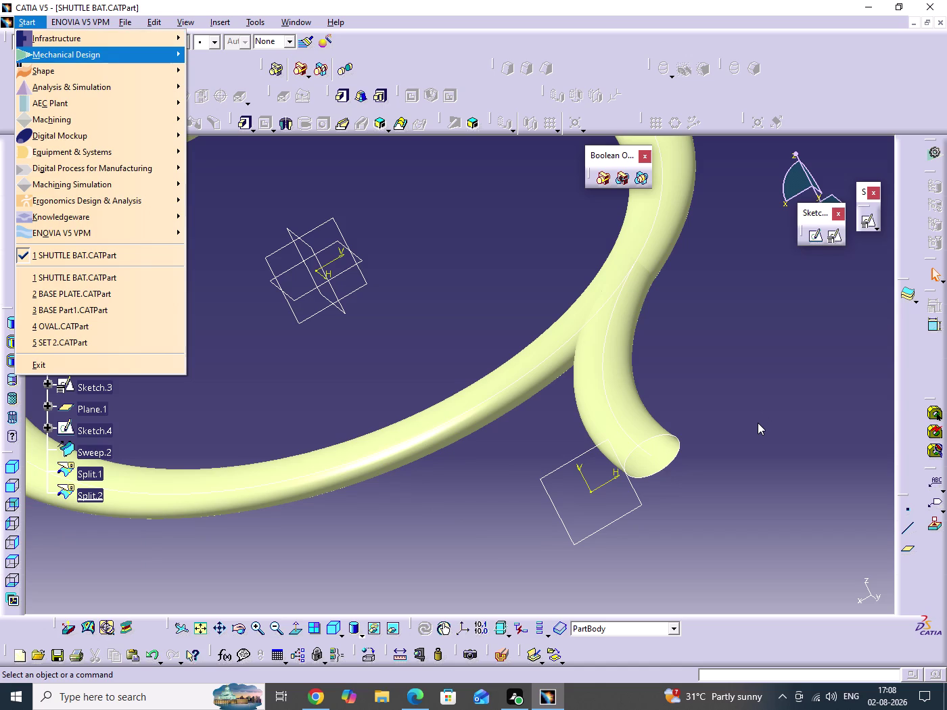
key(n)
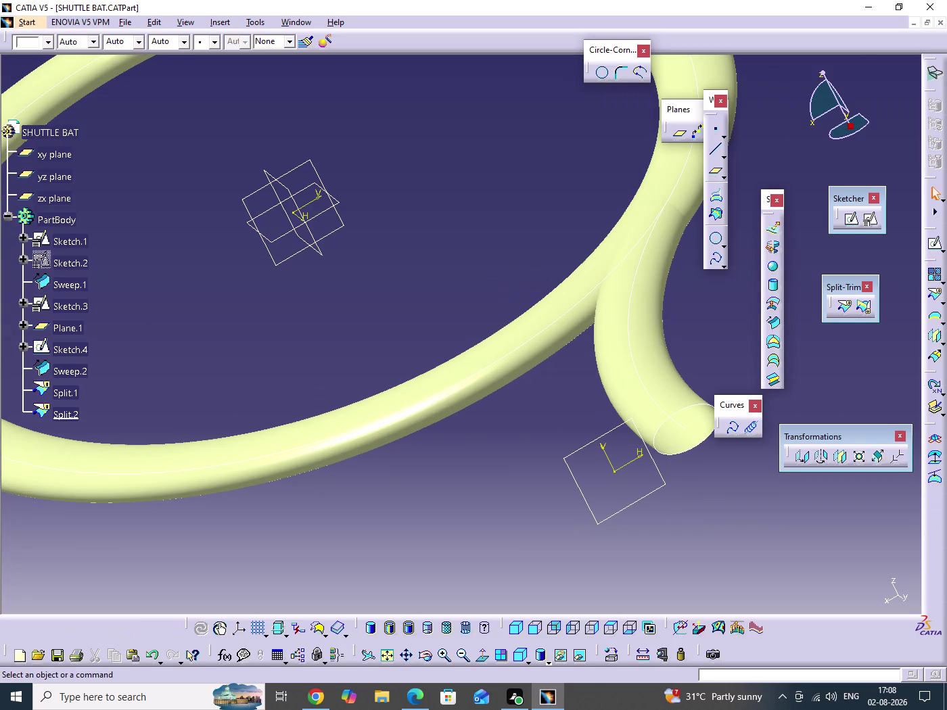
click(848, 309)
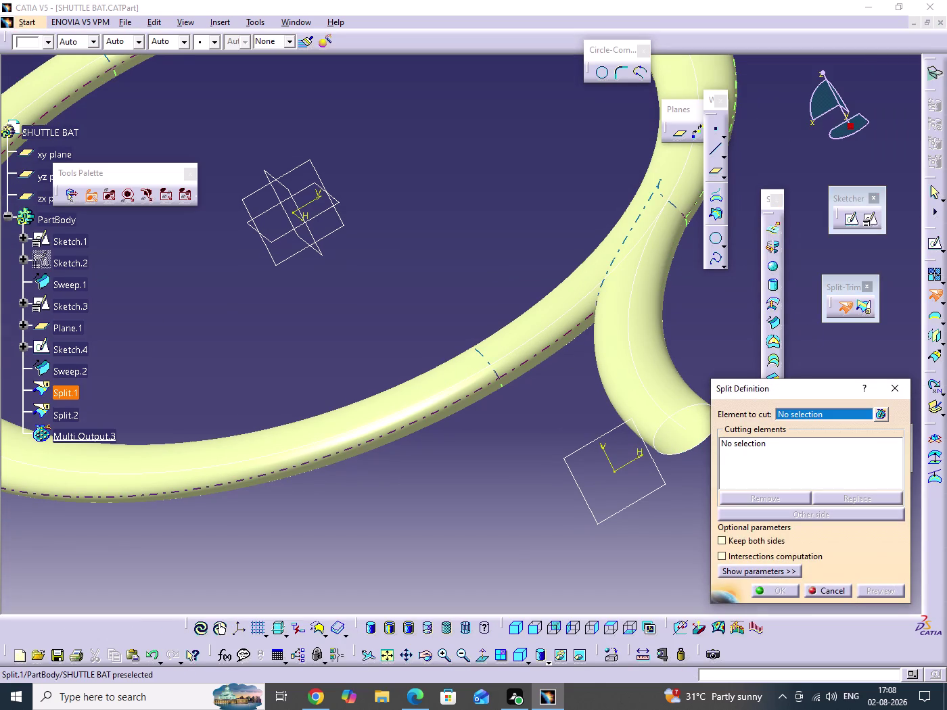
click(523, 372)
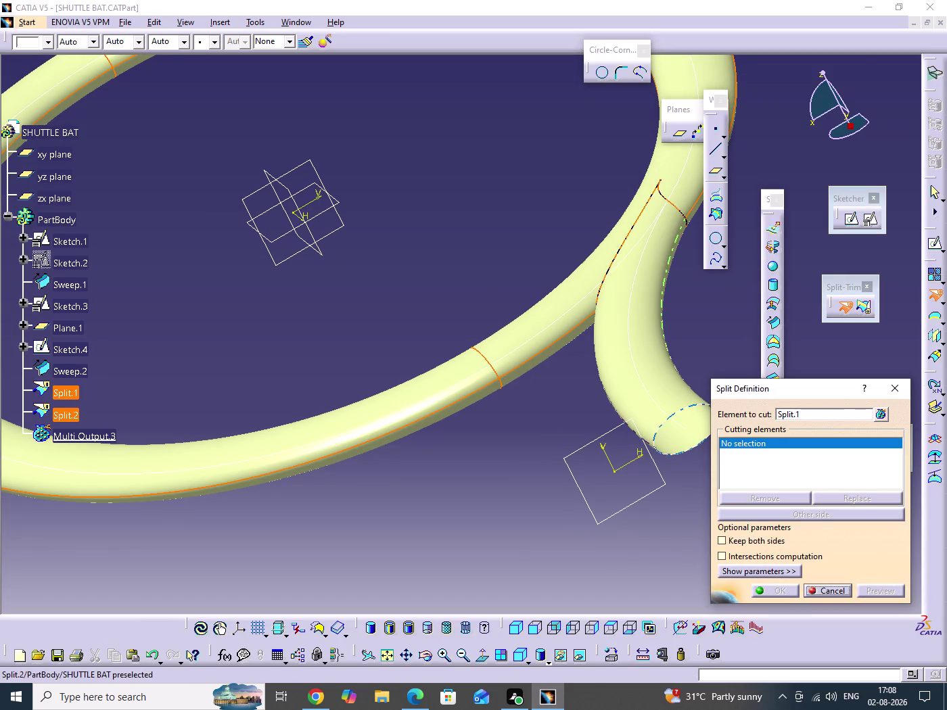
click(654, 354)
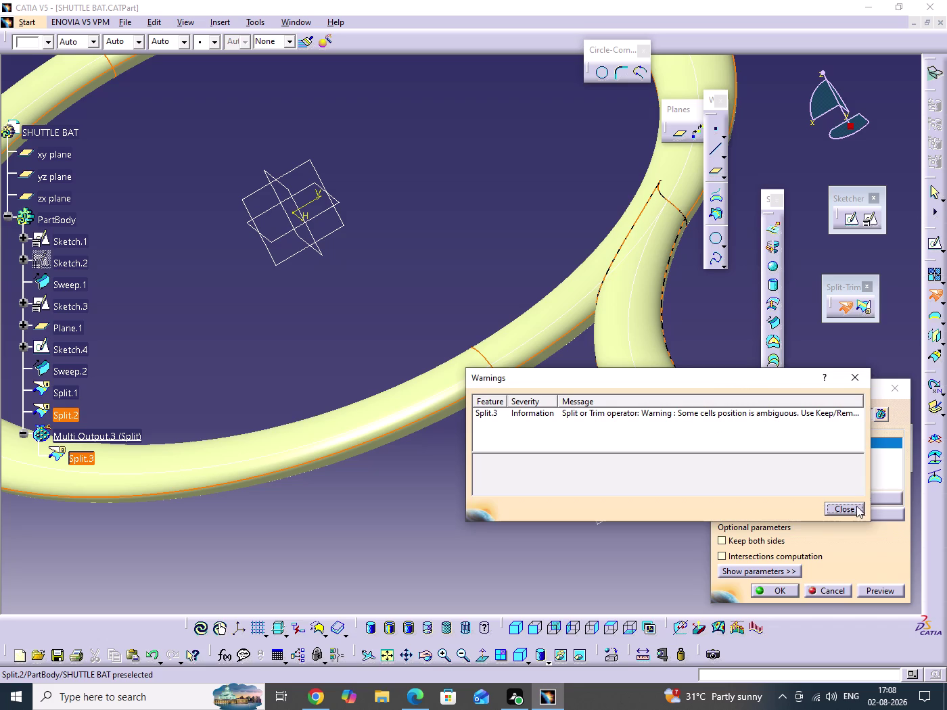
click(856, 509)
Inspect the split preview along the handle tube and confirm Split.3.
middle_drag(622, 415, 596, 335)
drag(623, 414, 596, 335)
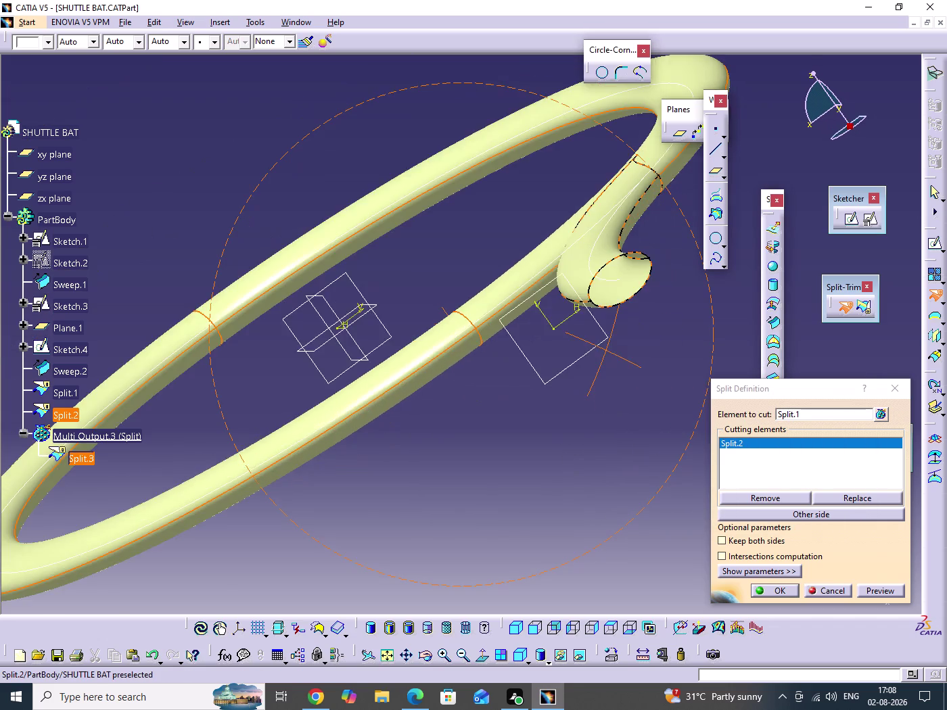
drag(596, 334, 588, 326)
middle_drag(596, 335, 588, 326)
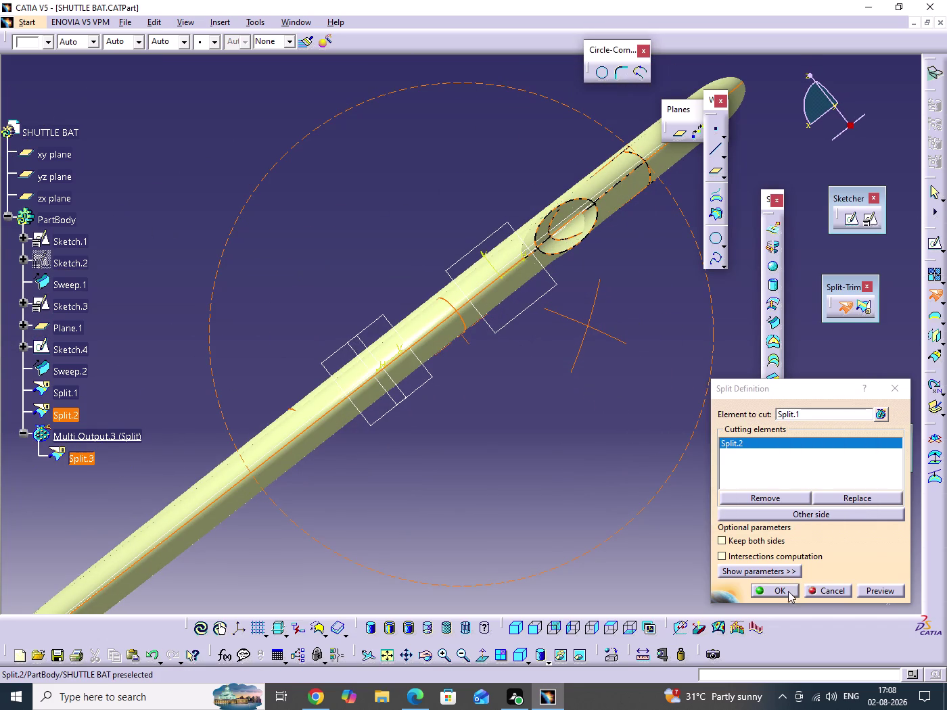
click(788, 594)
Clear the selection and switch to Part Design.
click(675, 483)
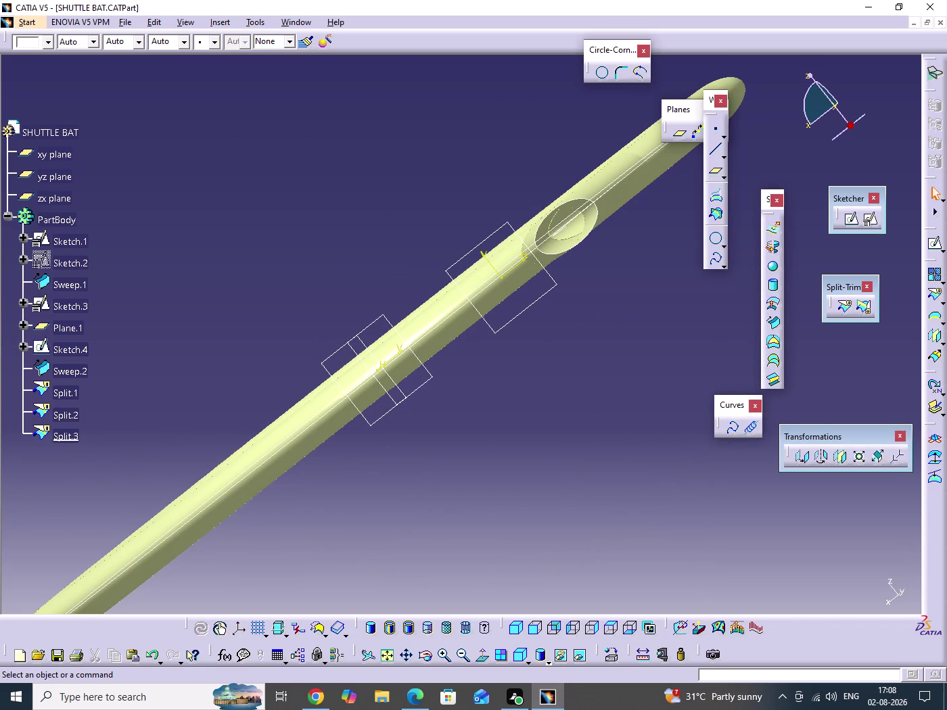
key(alt+s)
text(MP)
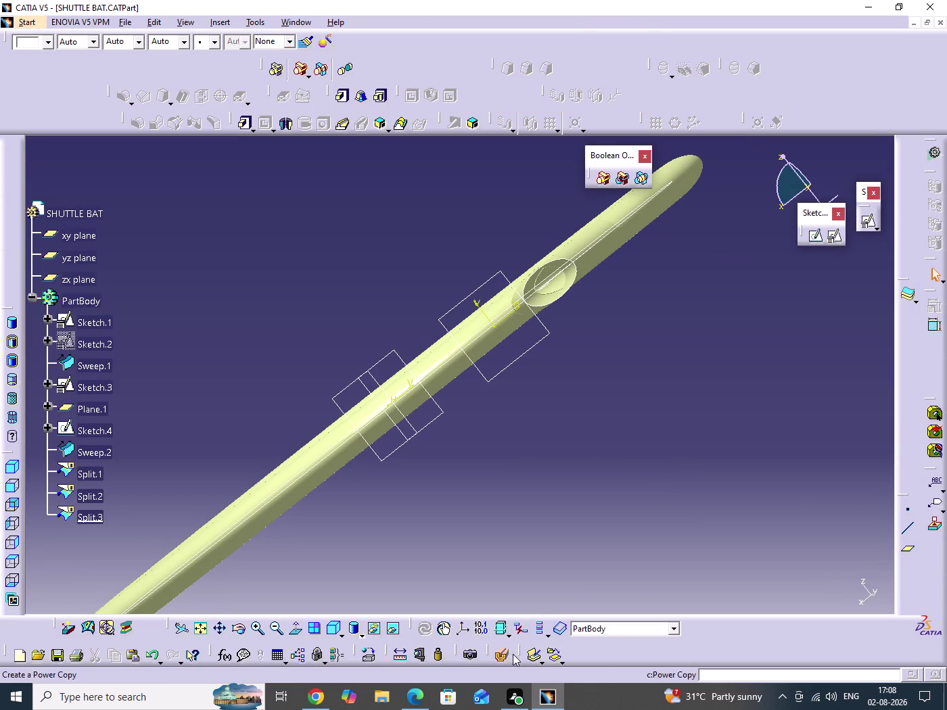
click(505, 657)
middle_drag(603, 405, 584, 324)
drag(603, 405, 584, 324)
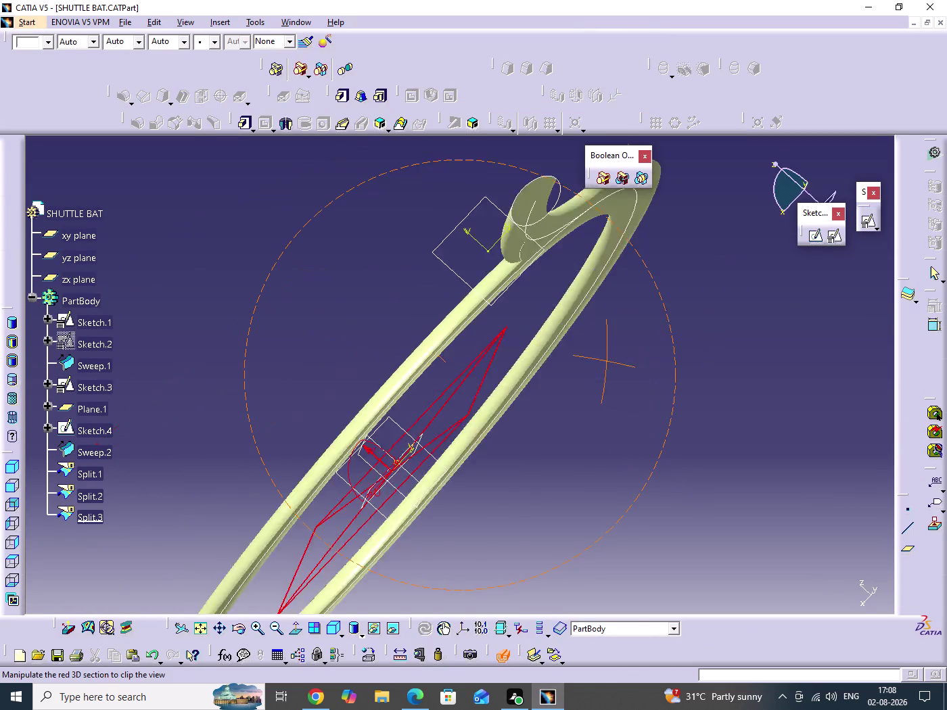
middle_drag(584, 324, 478, 245)
drag(584, 324, 478, 246)
scroll(down, 3)
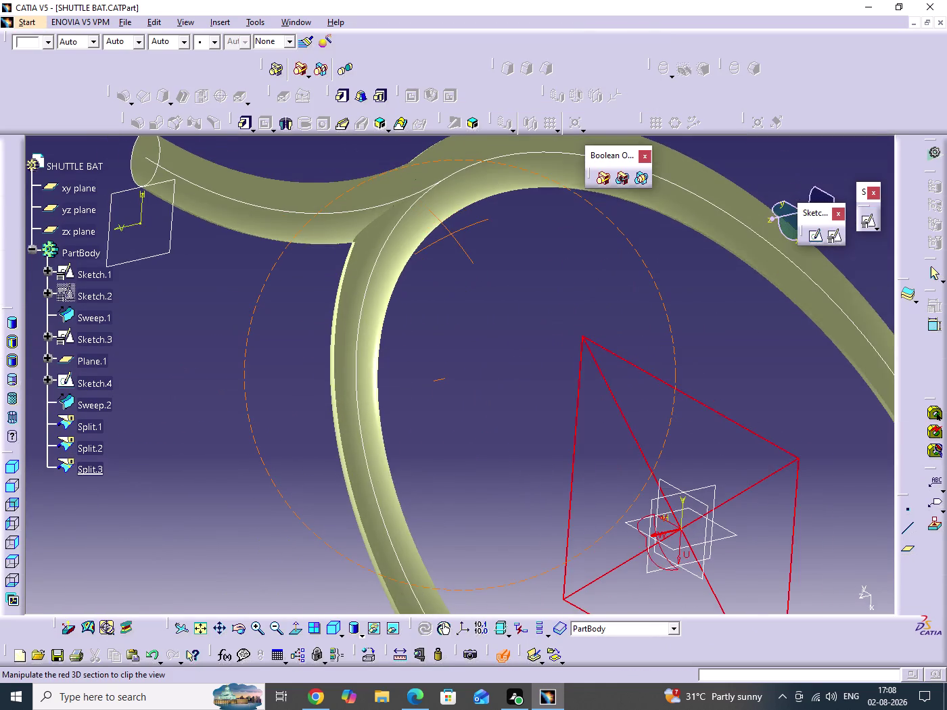
middle_drag(478, 246, 431, 148)
drag(478, 246, 431, 148)
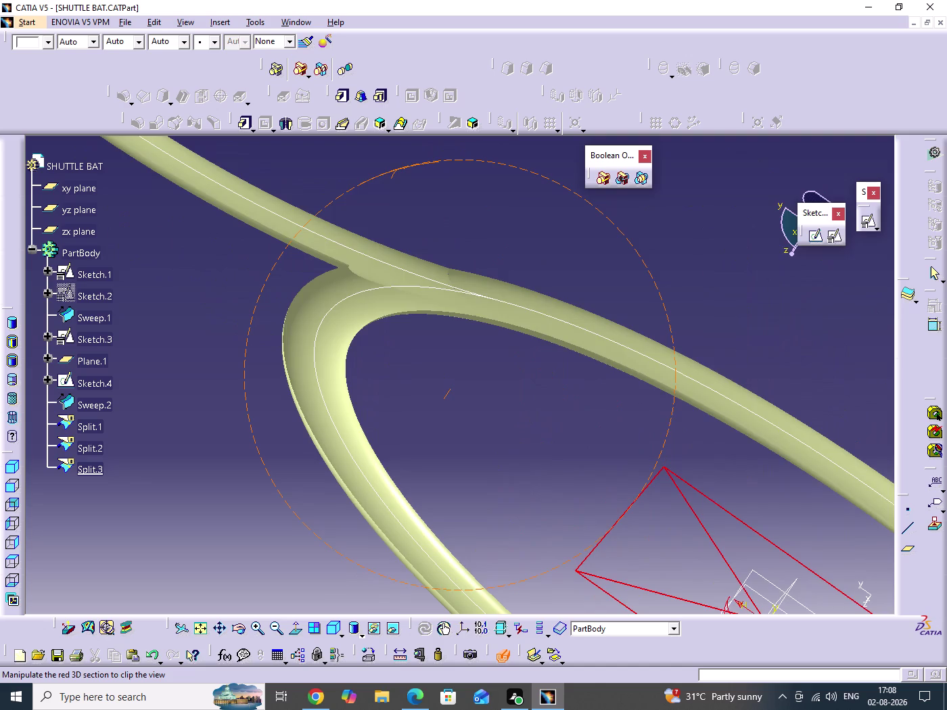
middle_drag(430, 147, 439, 394)
drag(430, 148, 440, 395)
middle_drag(440, 395, 435, 392)
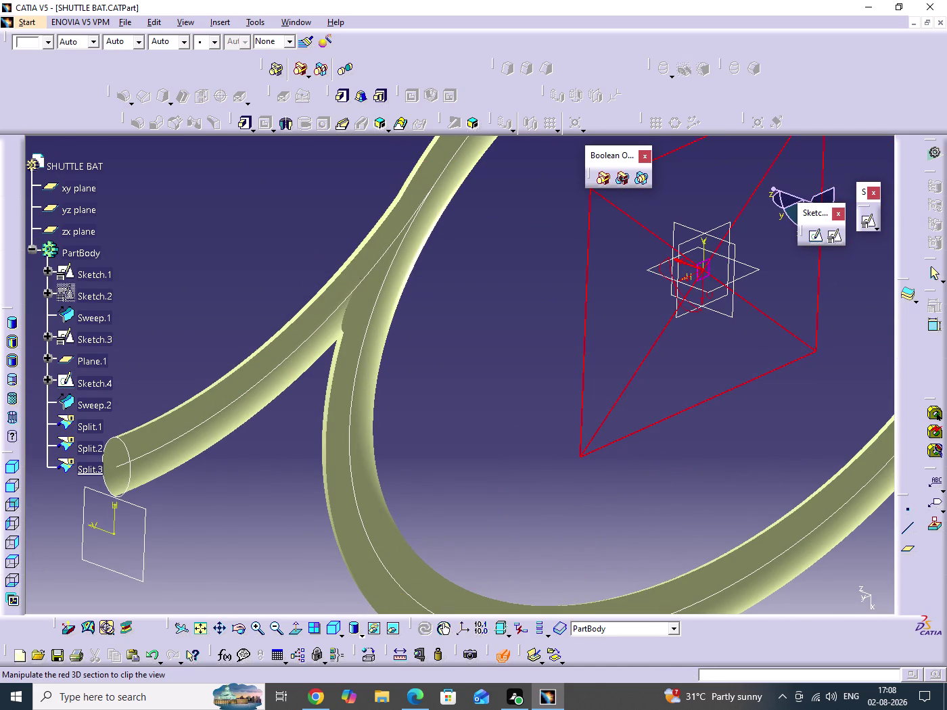
click(87, 191)
click(93, 187)
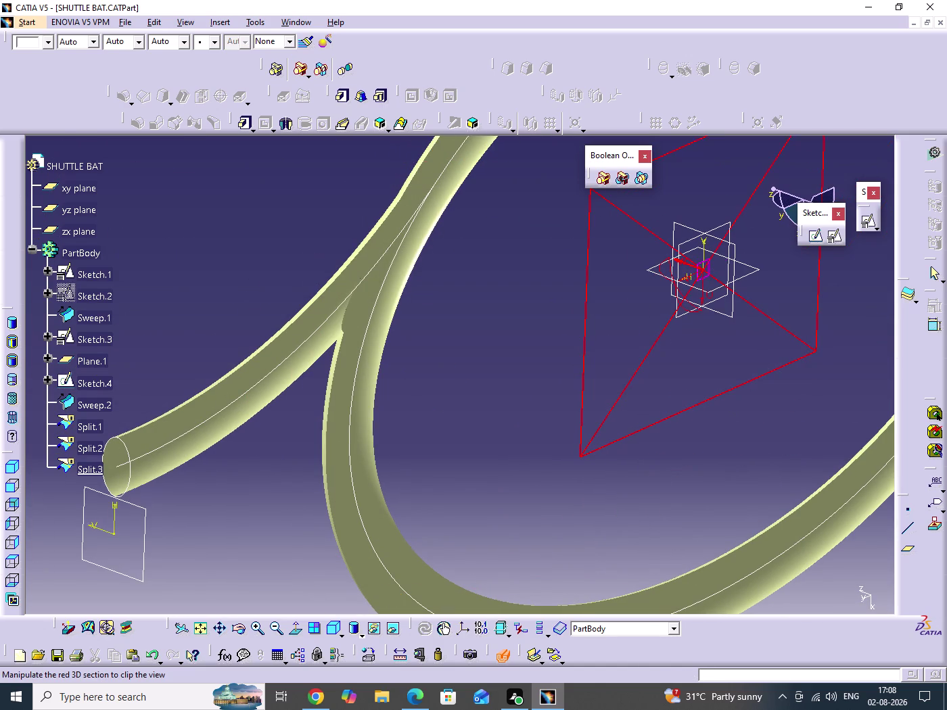
click(72, 183)
click(505, 659)
click(508, 525)
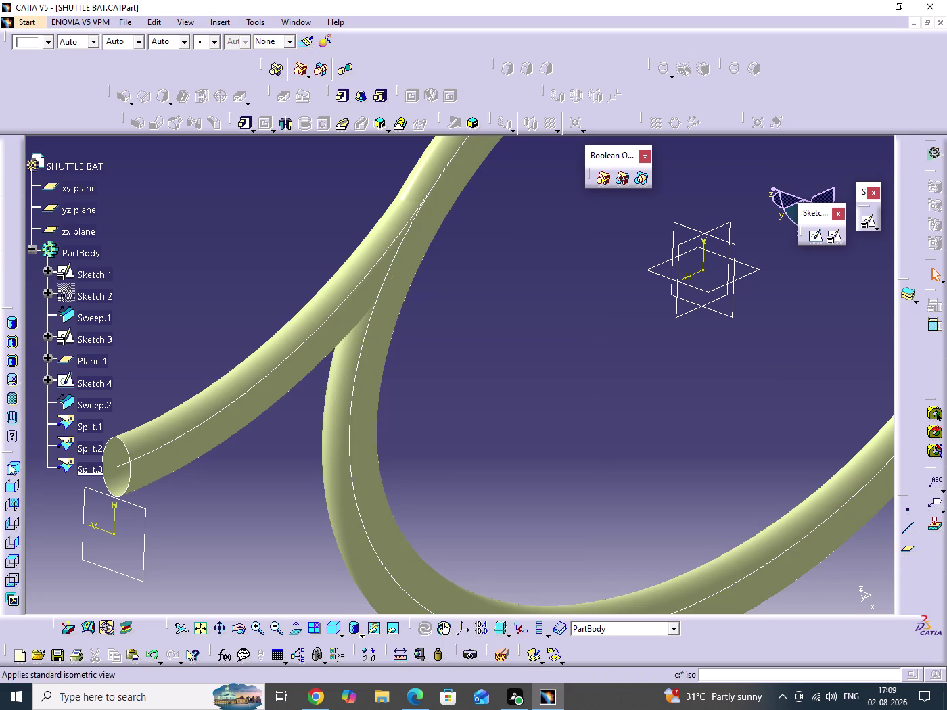
click(11, 469)
click(640, 544)
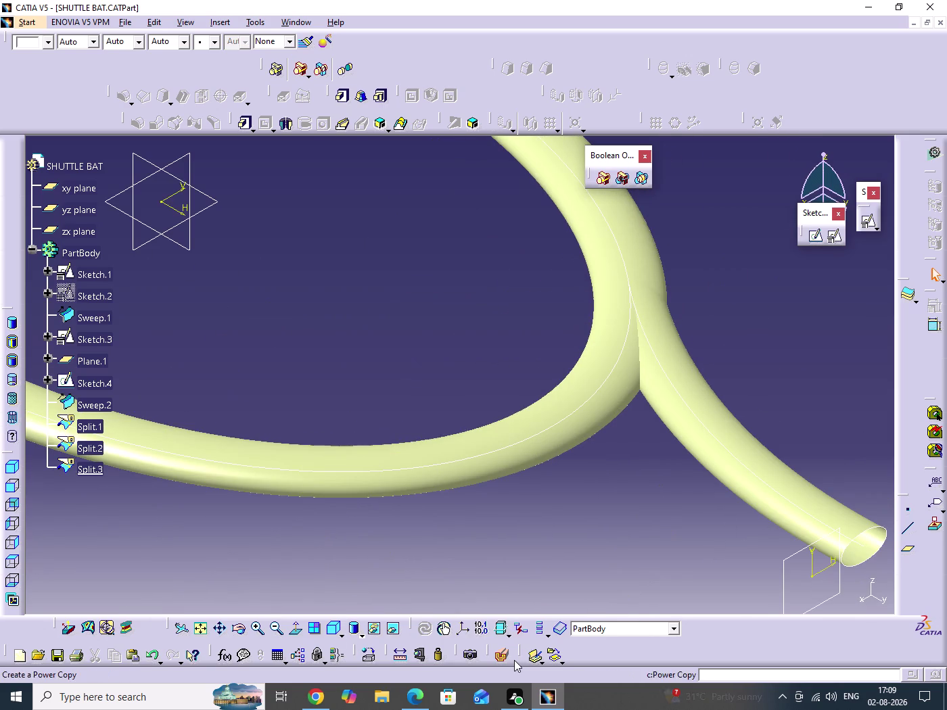
click(505, 661)
middle_drag(535, 359, 543, 427)
click(536, 358)
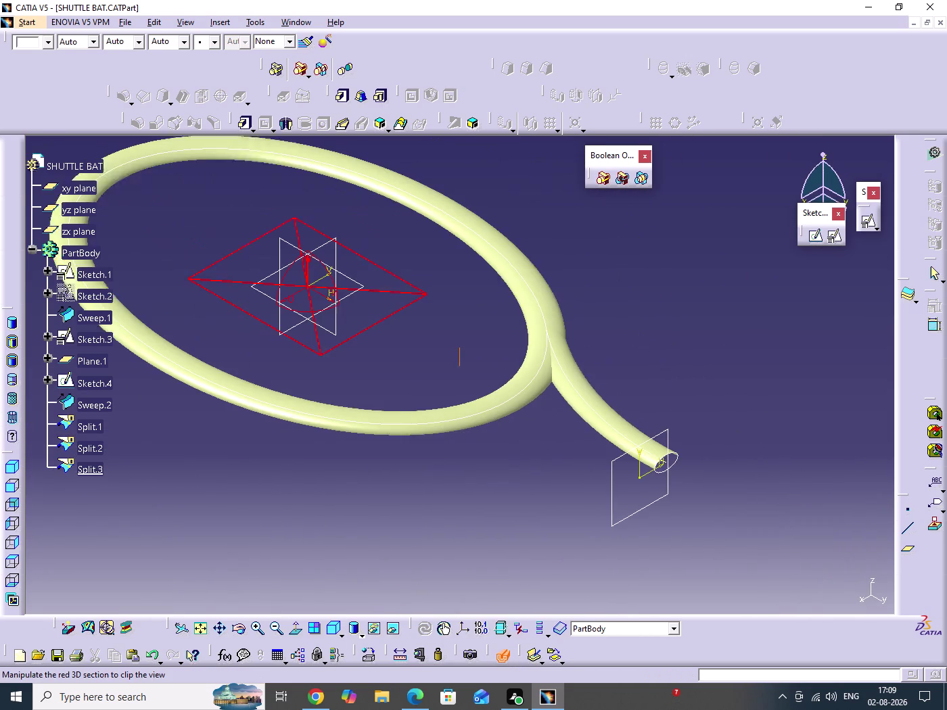
middle_drag(543, 427, 544, 429)
click(74, 190)
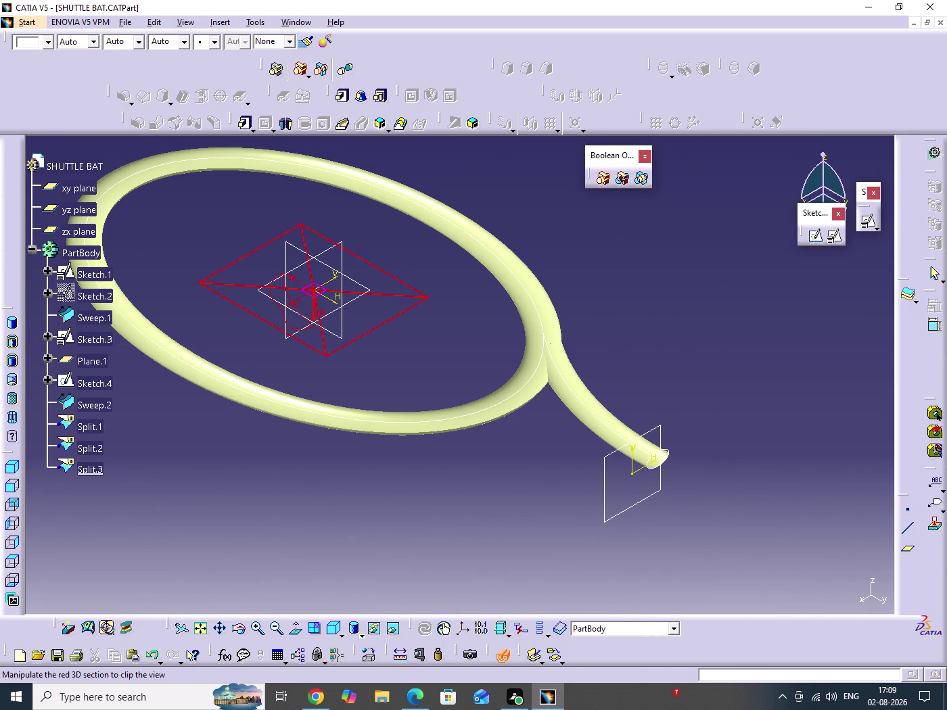
middle_drag(482, 366, 326, 354)
drag(483, 366, 323, 344)
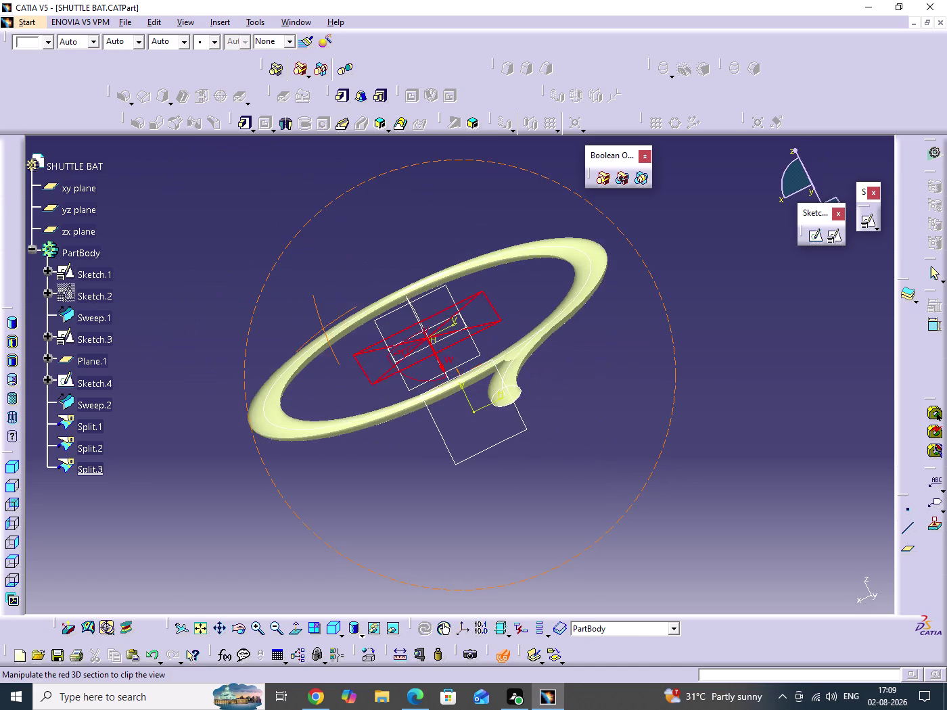
middle_drag(326, 354, 330, 362)
middle_drag(602, 457, 618, 372)
drag(602, 457, 592, 513)
drag(592, 387, 619, 372)
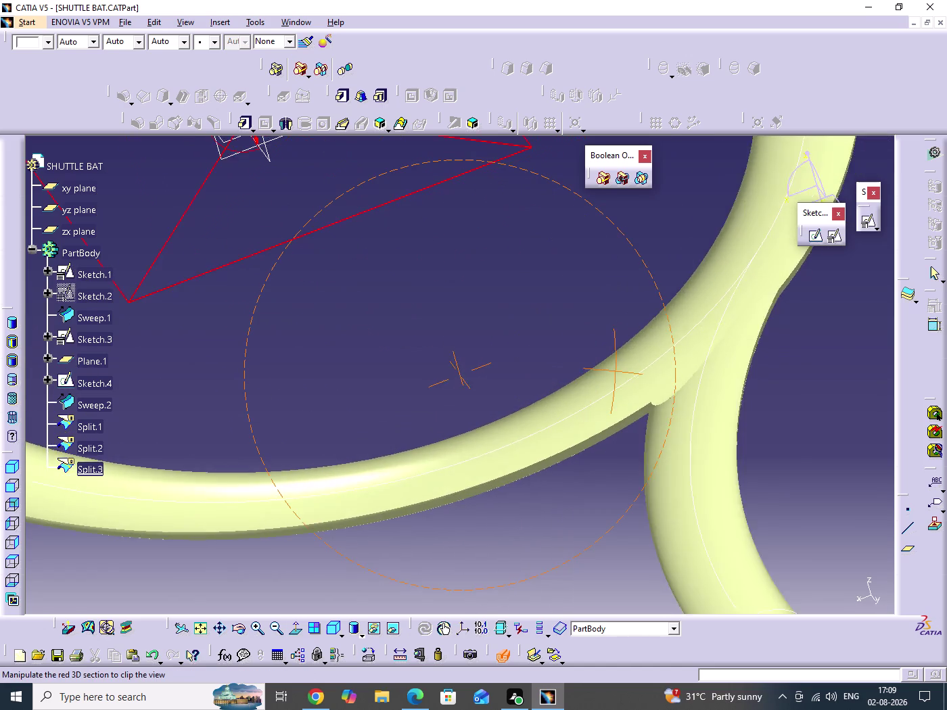
middle_drag(618, 372, 518, 366)
drag(619, 371, 518, 366)
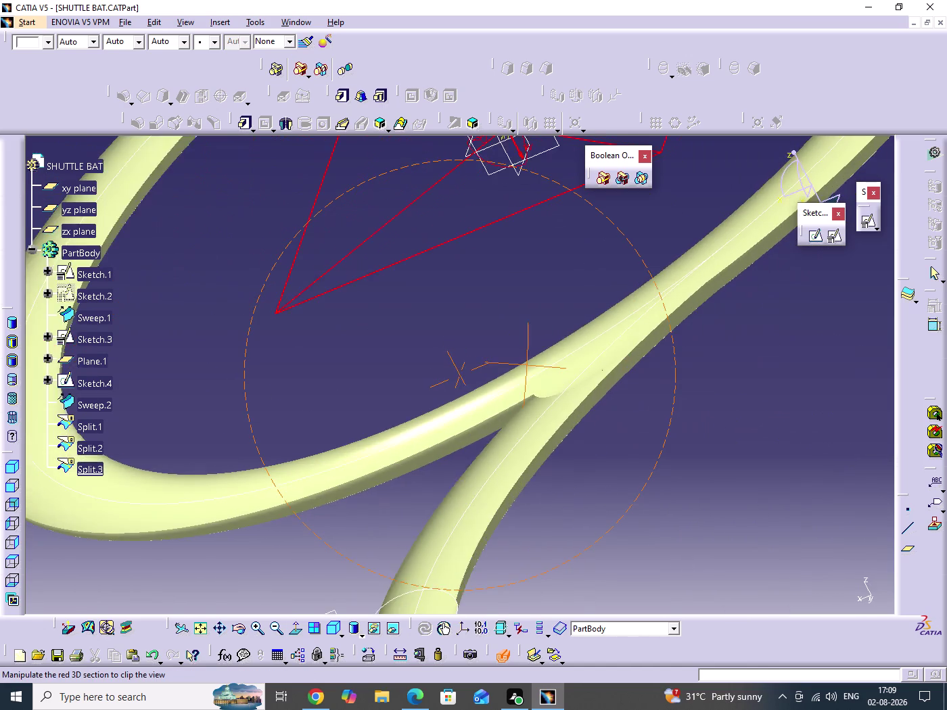
drag(518, 365, 450, 377)
middle_drag(517, 365, 450, 378)
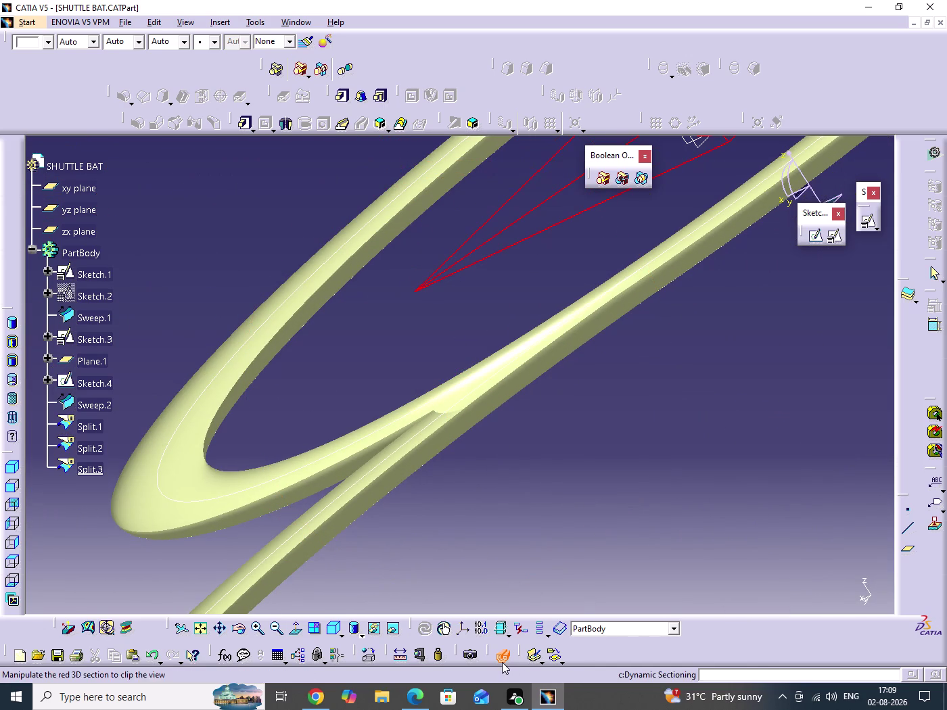
click(503, 662)
click(678, 547)
key(alt+s)
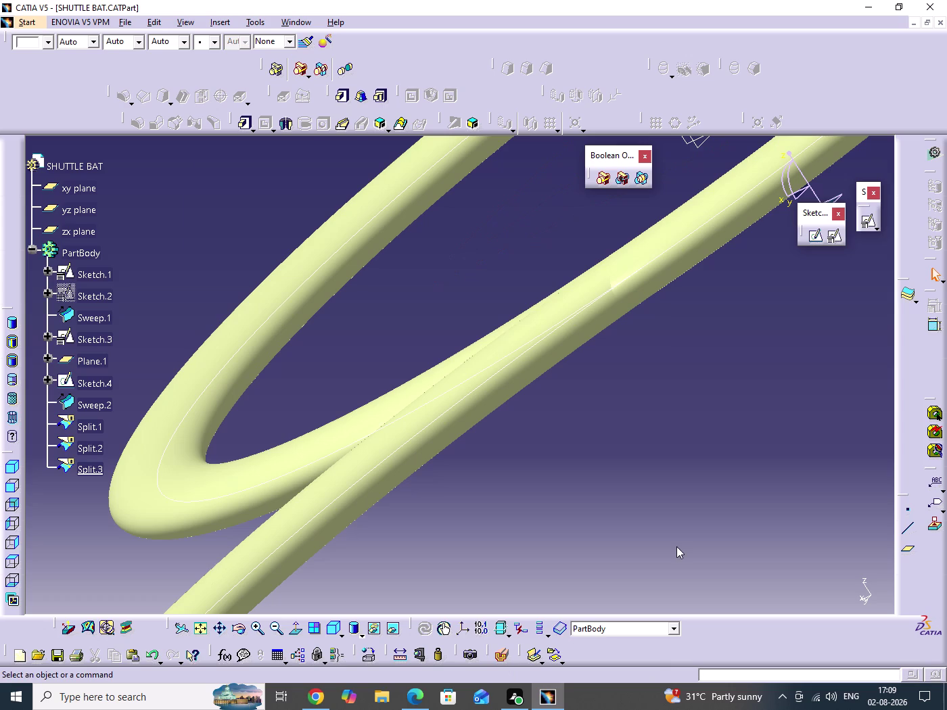
text(MN)
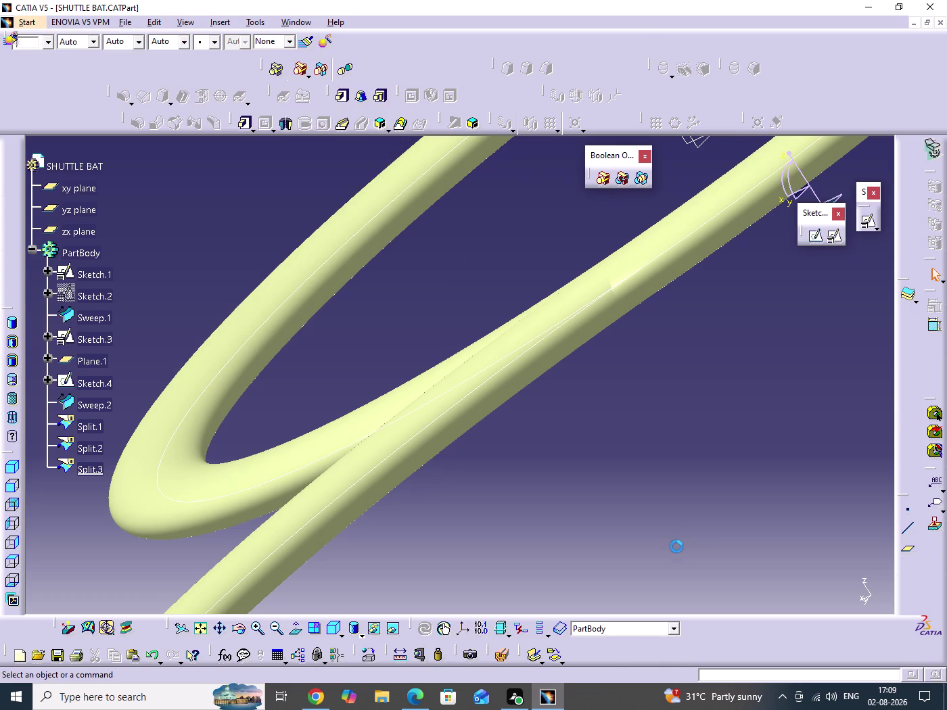
Orbit to a top view, select the Split.2 handle tube and launch Symmetry.
click(656, 443)
middle_drag(499, 335, 501, 368)
scroll(down, 3)
click(499, 335)
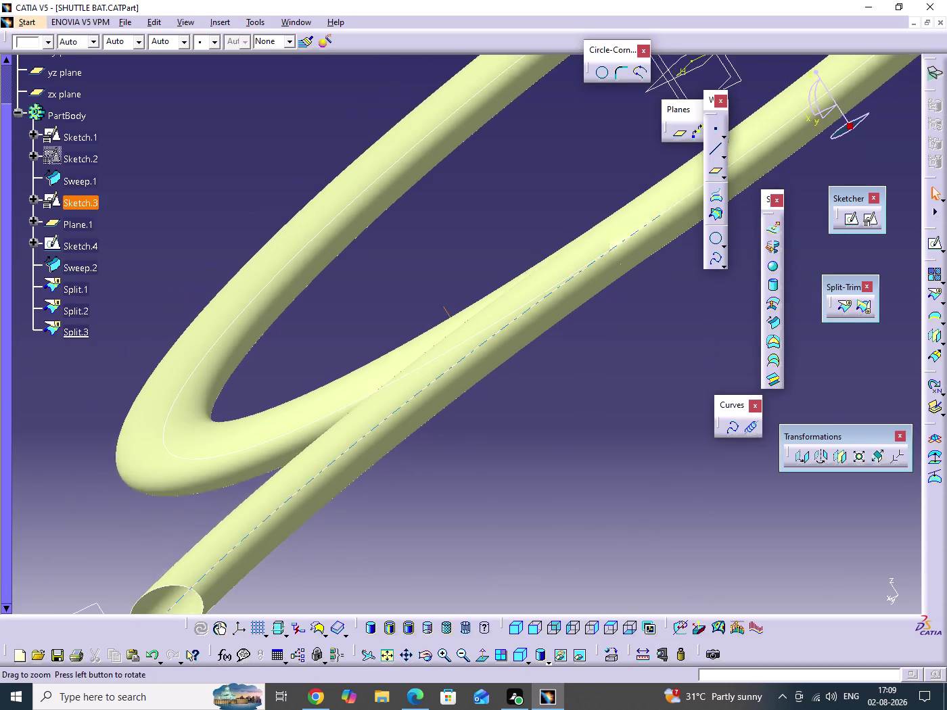
middle_drag(501, 369, 500, 435)
middle_drag(381, 446, 605, 453)
drag(381, 446, 605, 453)
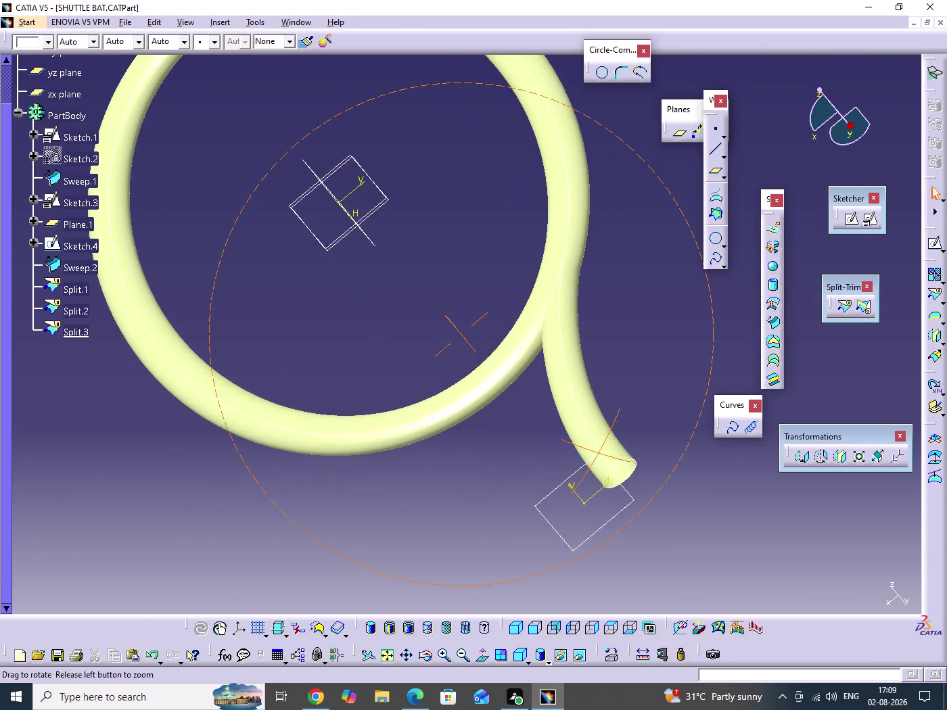
drag(605, 453, 607, 453)
middle_drag(605, 453, 608, 453)
click(585, 437)
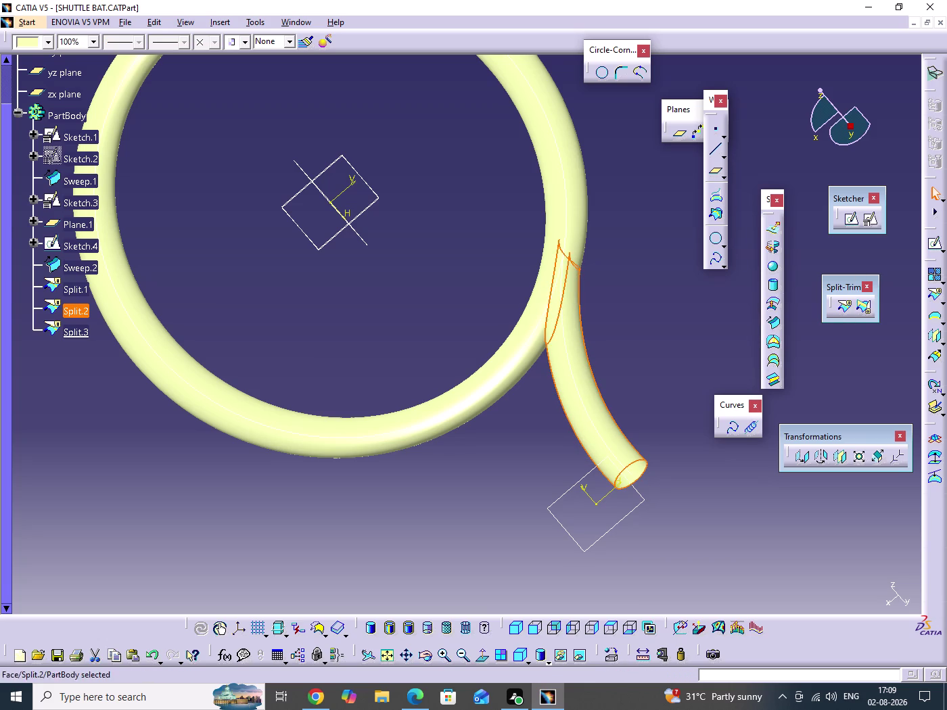
click(841, 459)
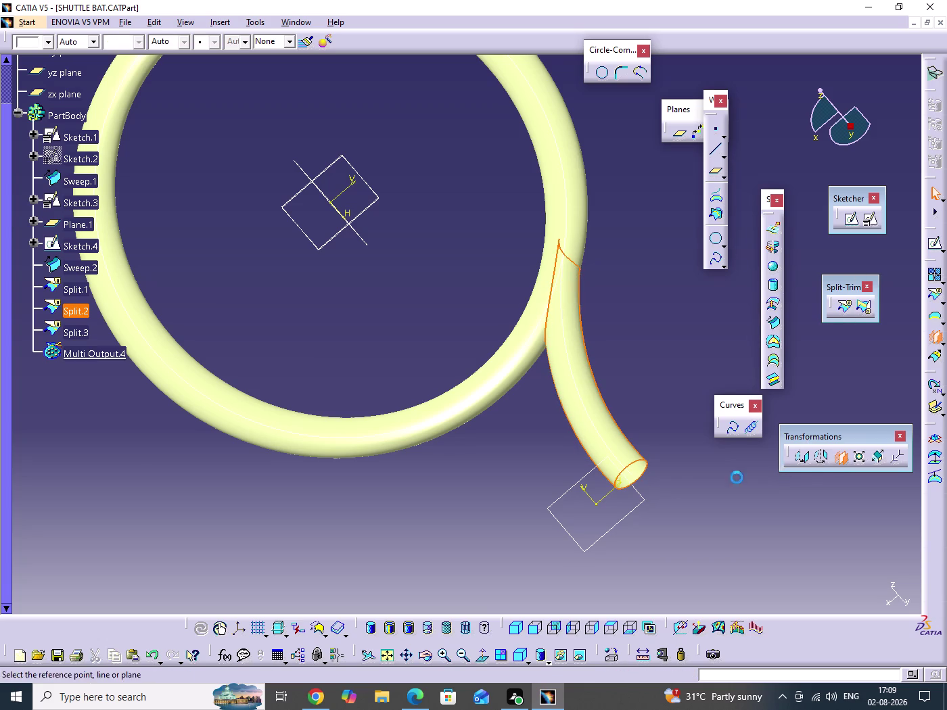
Use the yz plane as the Symmetry reference and confirm Symmetry.1.
middle_drag(347, 248, 387, 203)
drag(349, 248, 387, 203)
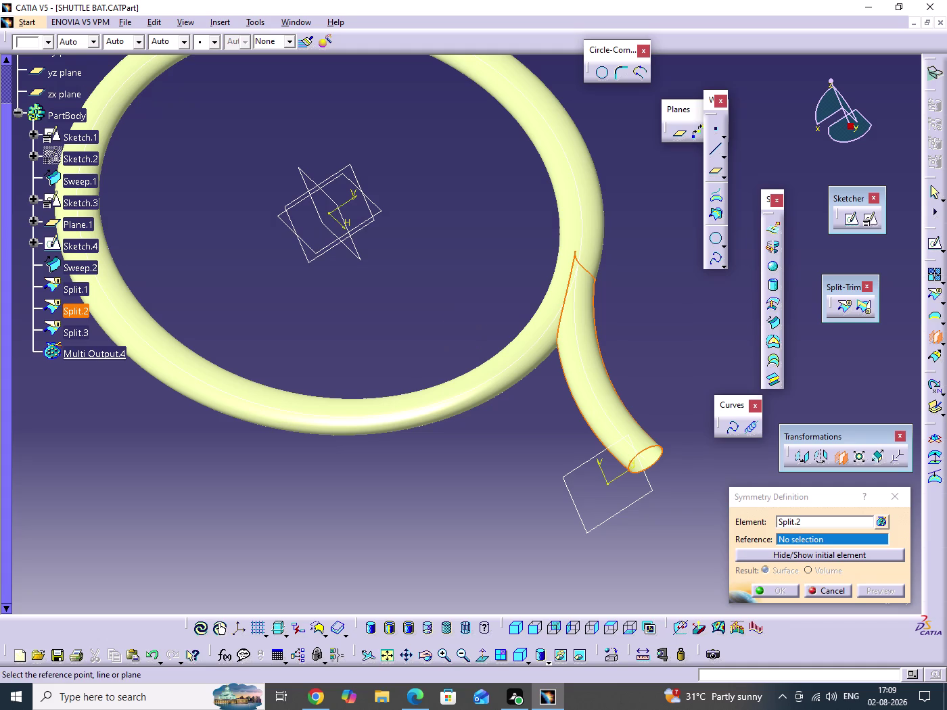
click(331, 197)
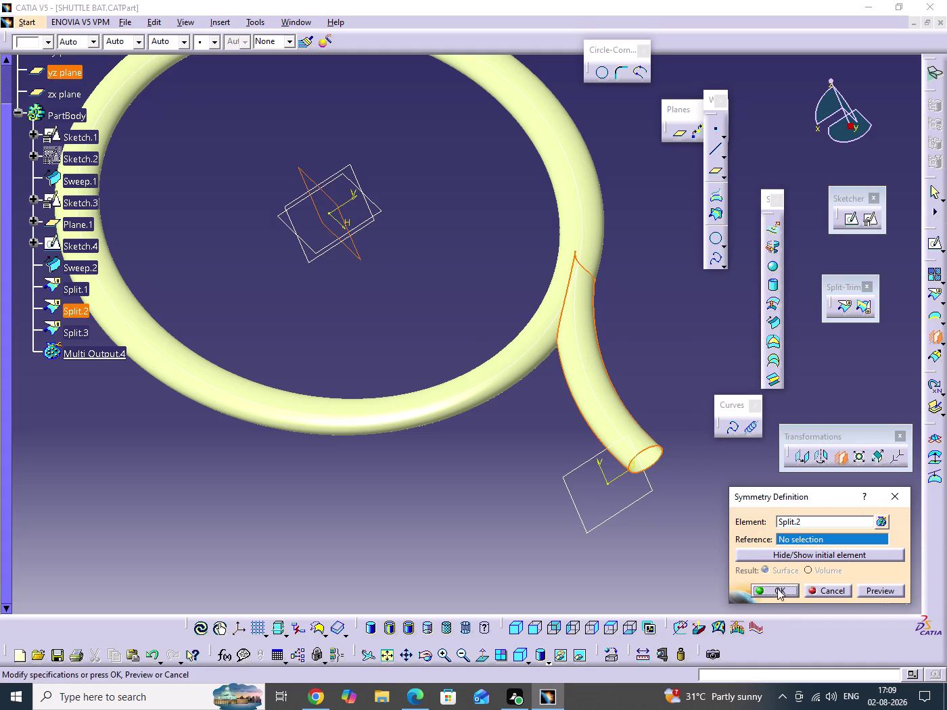
click(778, 592)
click(636, 323)
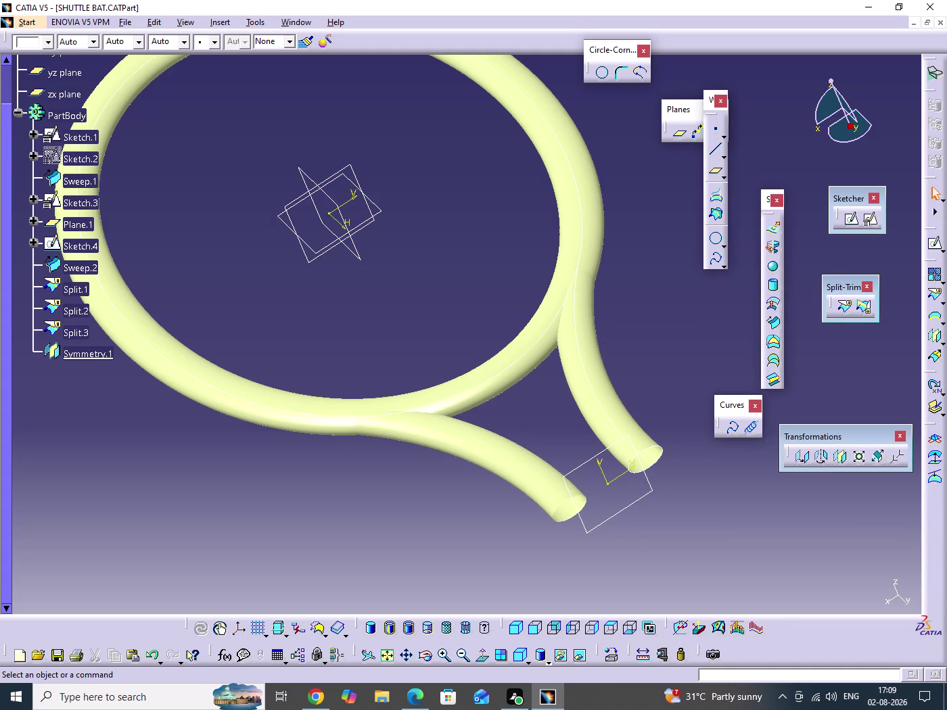
Switch back to the Part Design workbench.
key(alt+s)
text(MP)
click(504, 660)
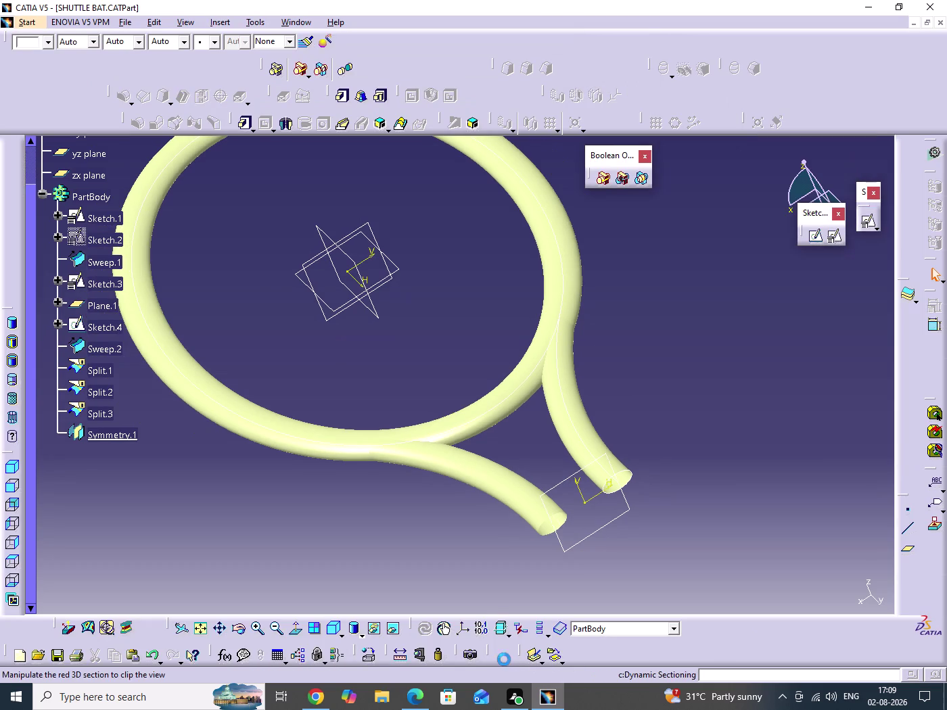
Orbit around the dynamic section to inspect both cut handle tubes.
scroll(up, 3)
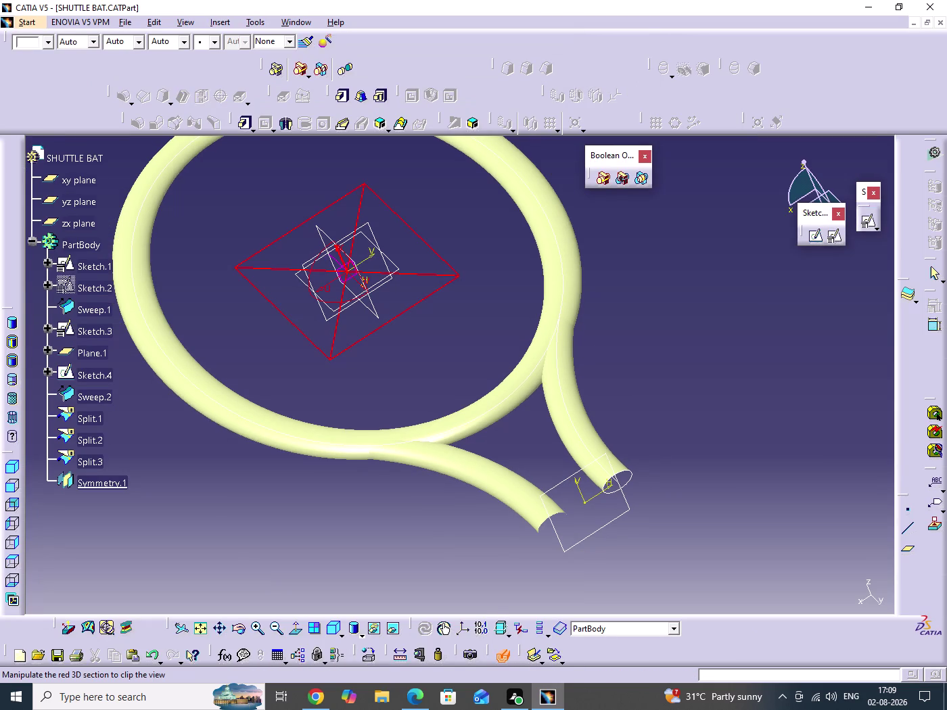
click(85, 180)
middle_drag(452, 452, 472, 344)
drag(452, 453, 472, 343)
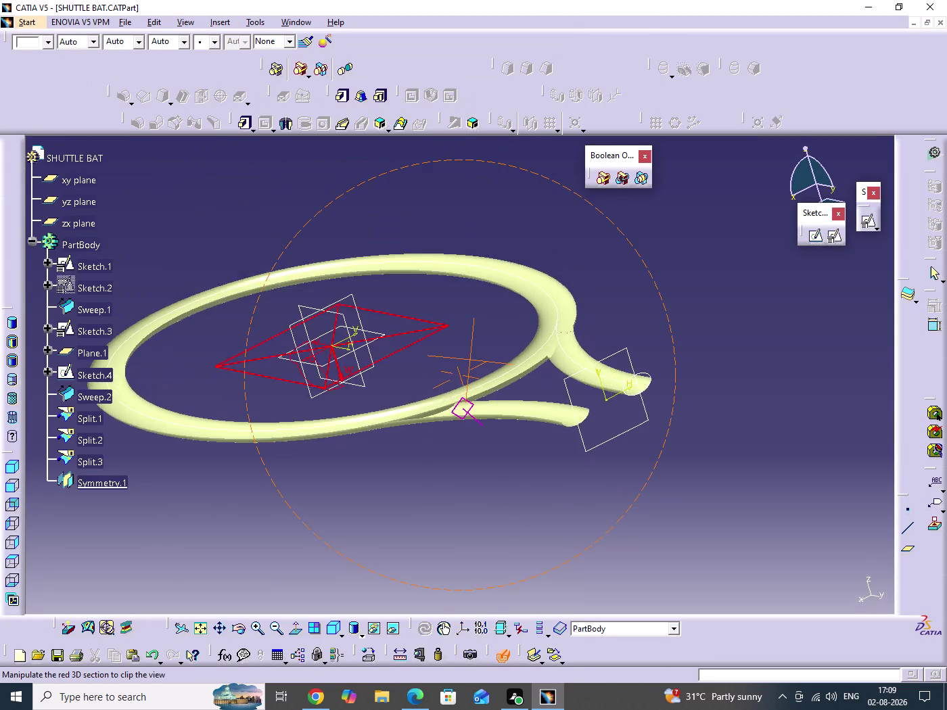
drag(473, 343, 382, 425)
middle_drag(472, 343, 382, 425)
middle_drag(459, 461, 436, 506)
drag(458, 461, 435, 506)
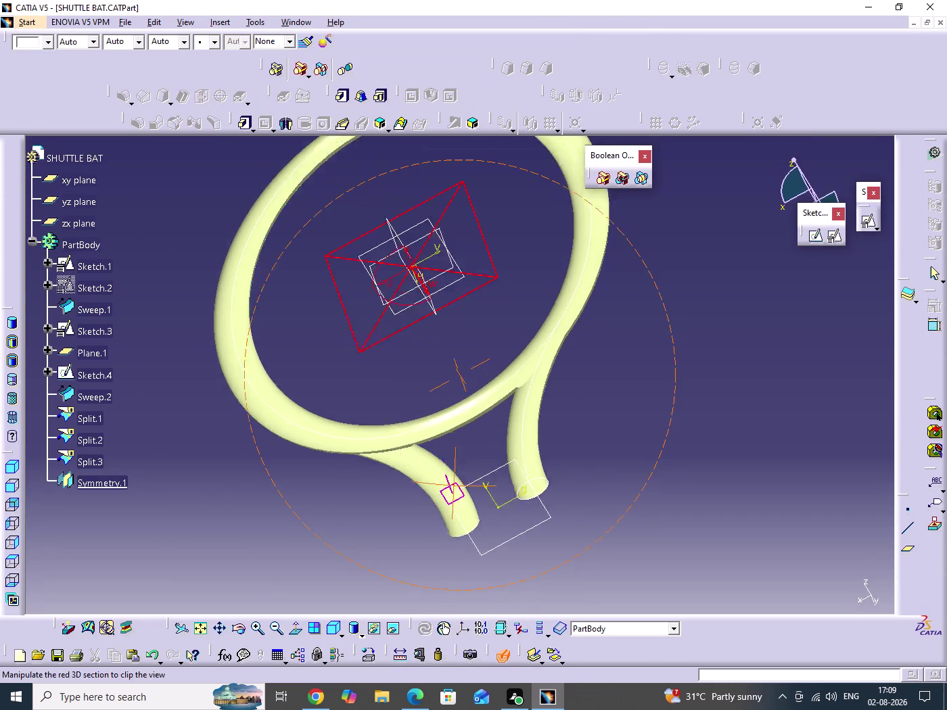
drag(436, 506, 417, 509)
middle_drag(436, 505, 391, 454)
middle_drag(381, 475, 452, 316)
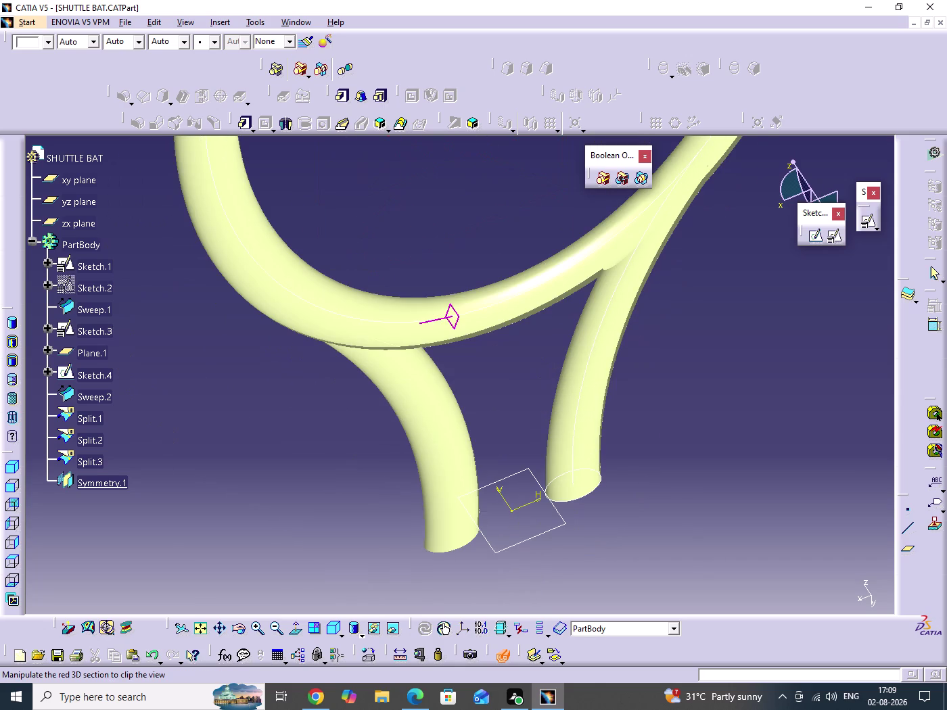
Exit sectioning and switch to the Wireframe and Surface Design workbench.
key(Escape)
key(Escape)
key(Escape)
key(Escape)
key(Escape)
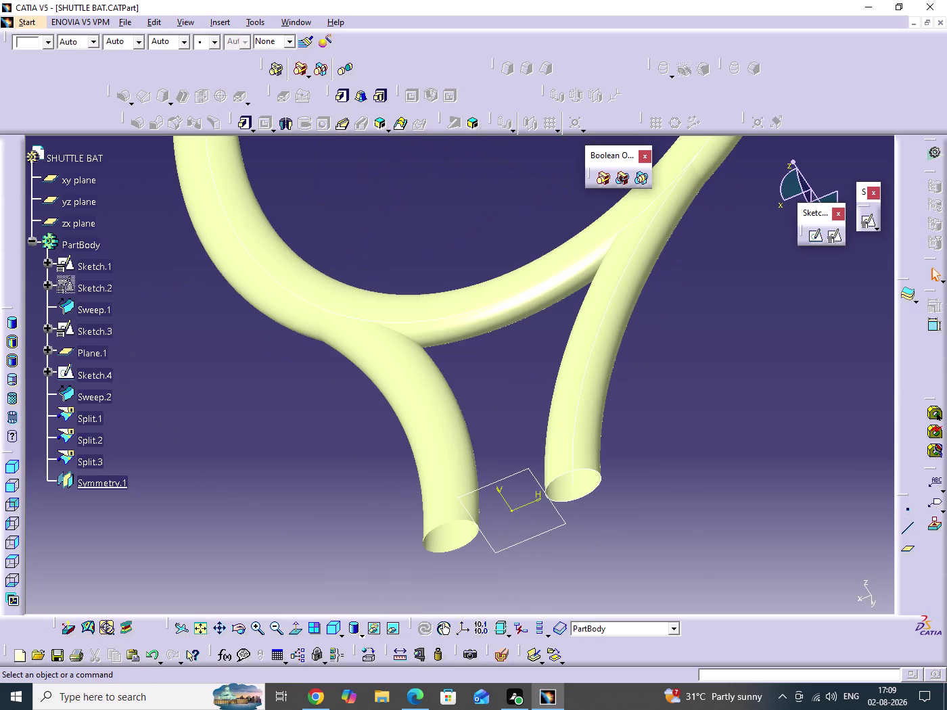
key(alt+s)
text(MN)
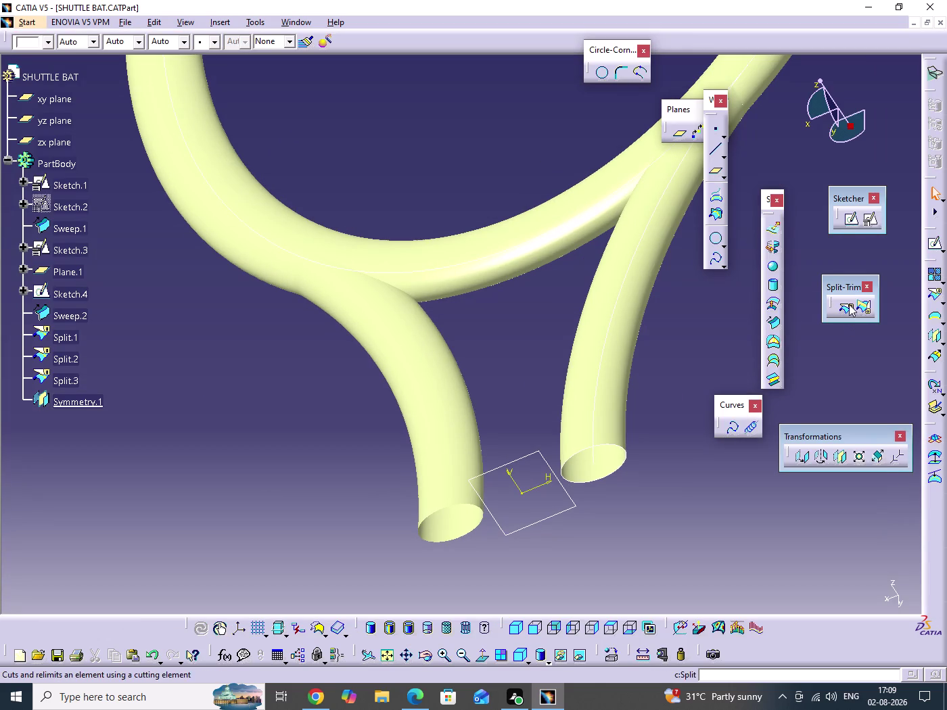
click(849, 305)
click(436, 384)
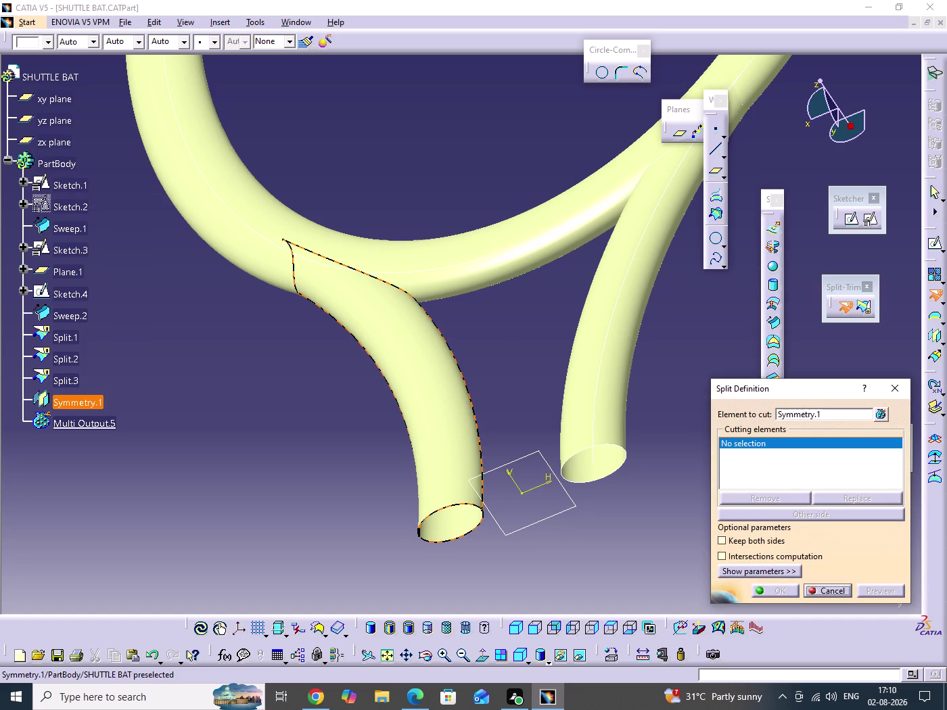
click(455, 251)
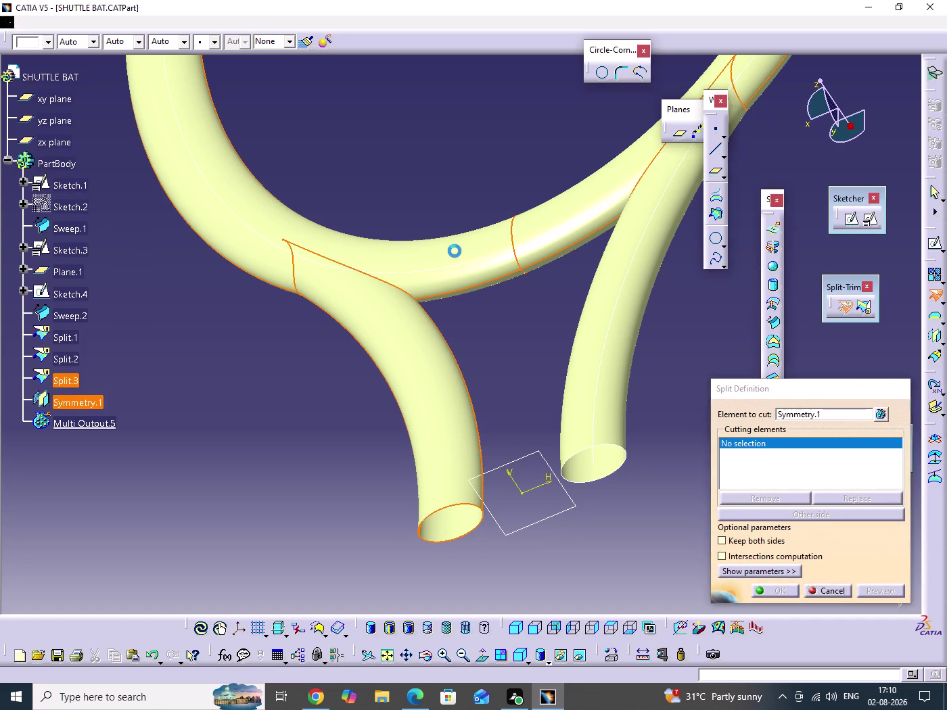
middle_drag(363, 449, 318, 300)
drag(364, 446, 318, 300)
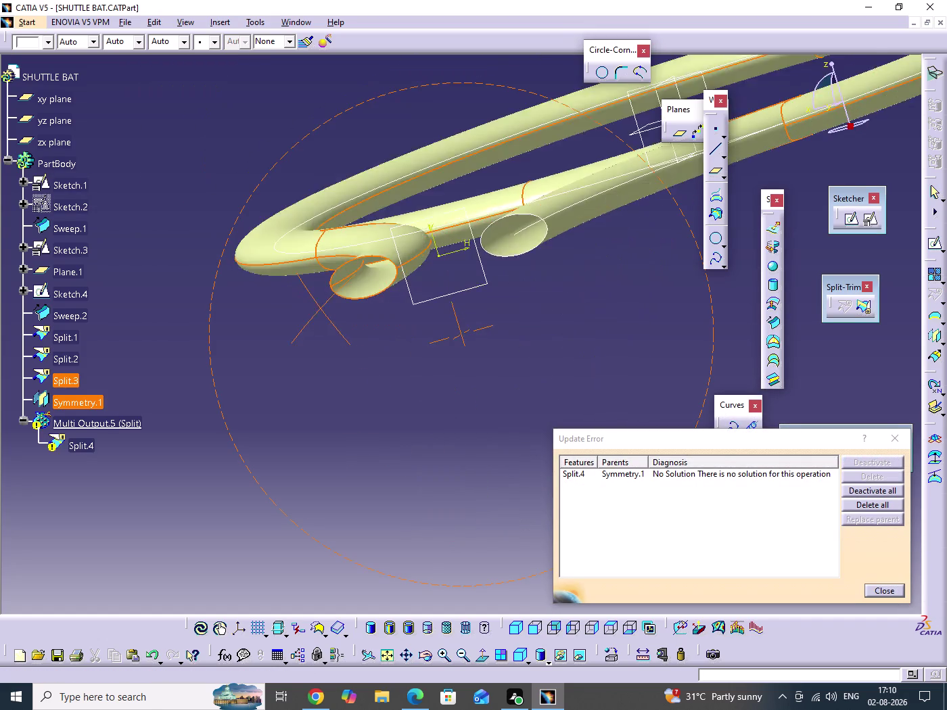
drag(318, 300, 324, 291)
middle_drag(318, 300, 324, 292)
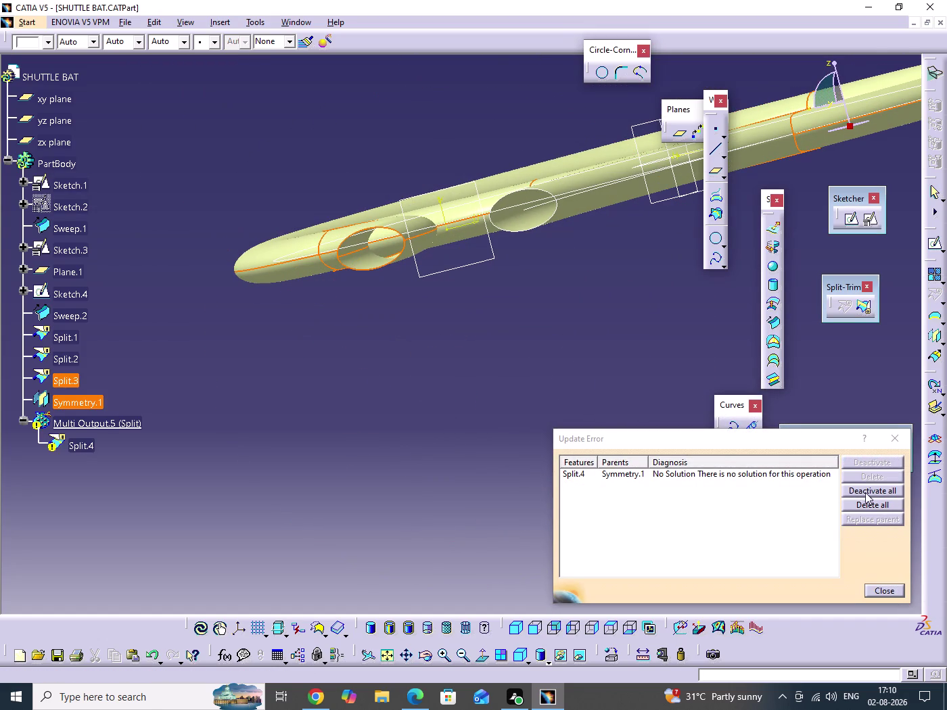
click(889, 593)
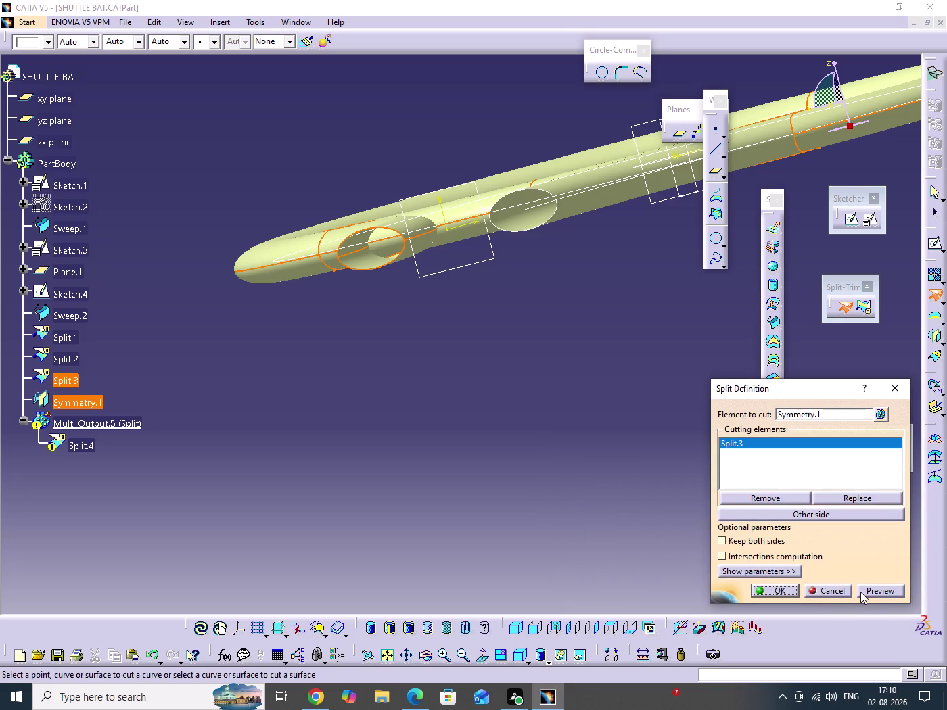
click(828, 590)
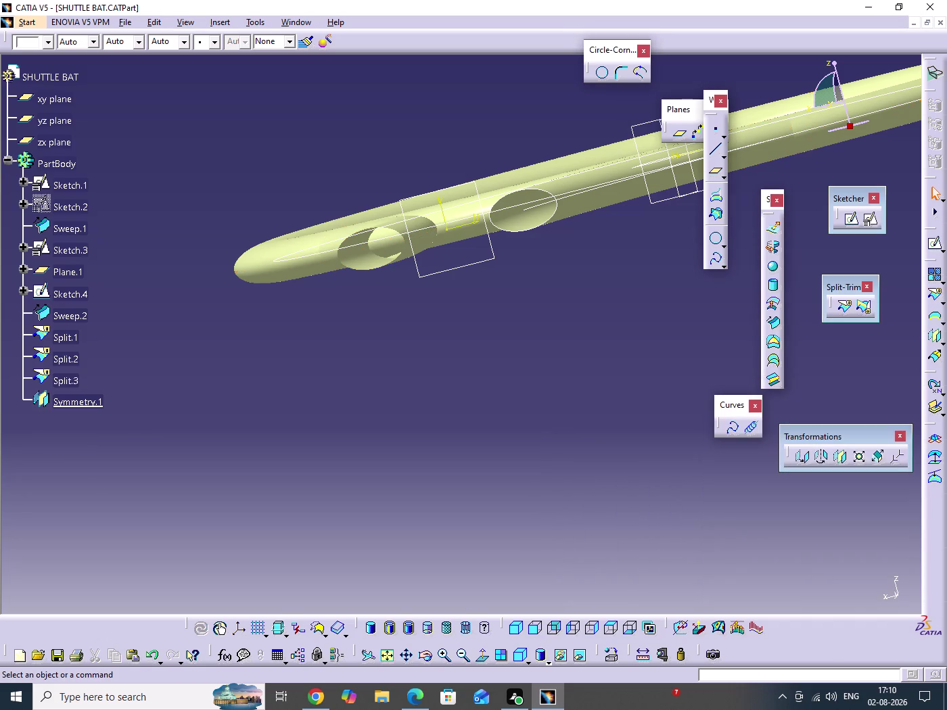
middle_drag(427, 348, 458, 374)
drag(427, 347, 457, 373)
scroll(down, 3)
middle_drag(464, 387, 407, 440)
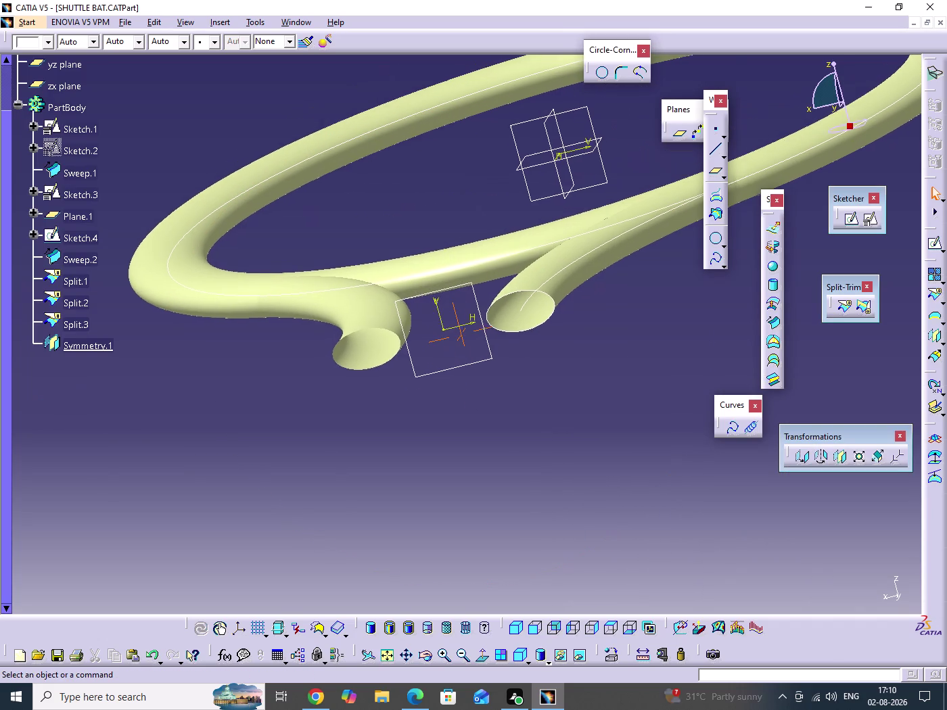
Split Split.3 with Symmetry.1 as the cutting element, creating Split.4.
click(521, 513)
click(842, 312)
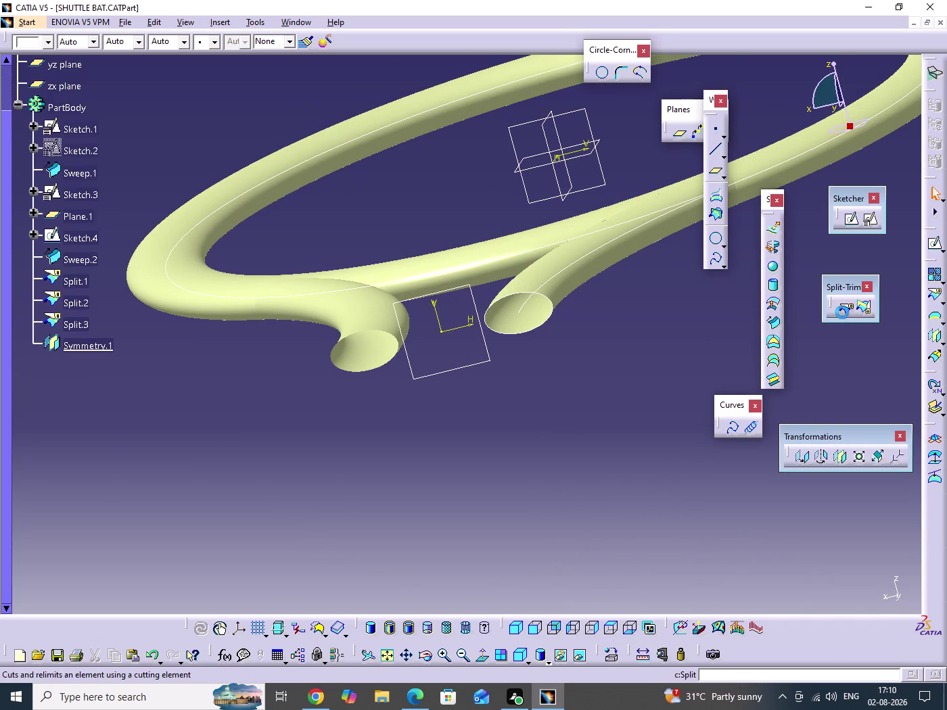
click(418, 264)
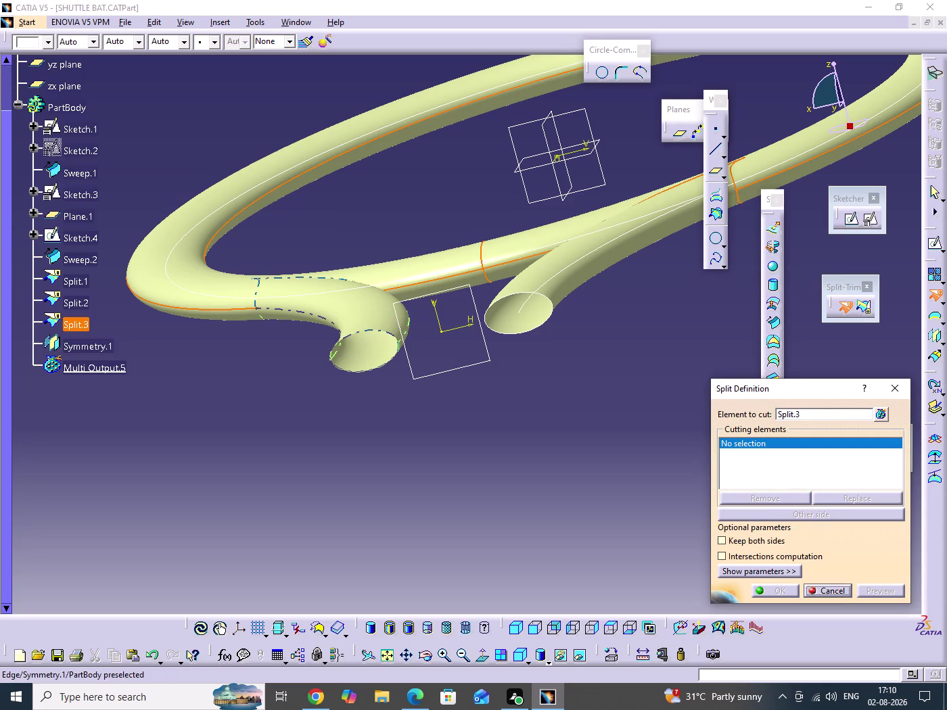
click(369, 318)
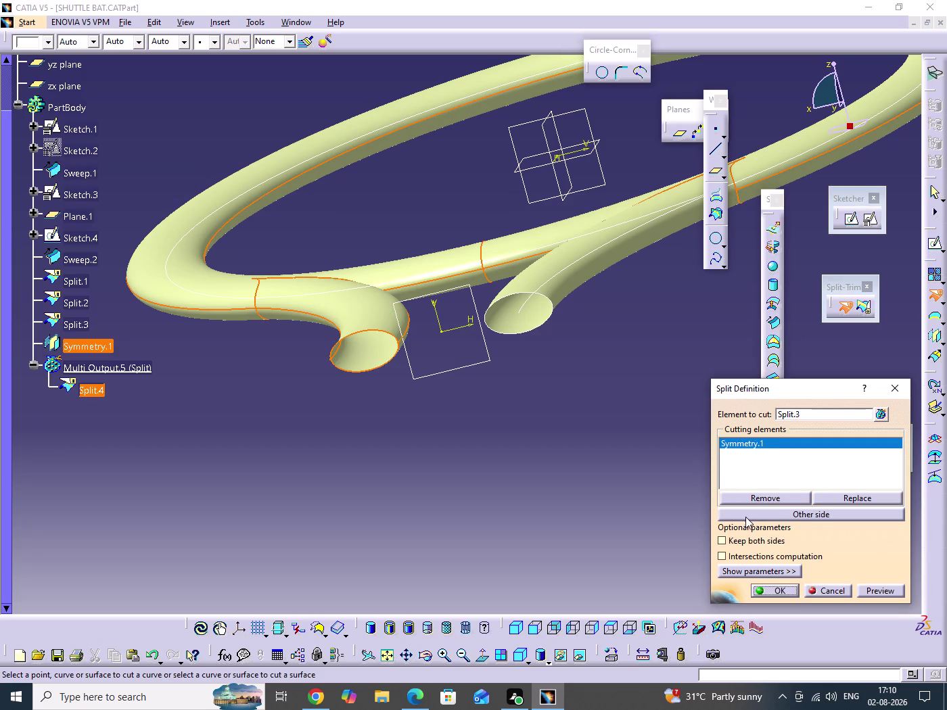
middle_drag(544, 477, 549, 454)
drag(544, 477, 548, 455)
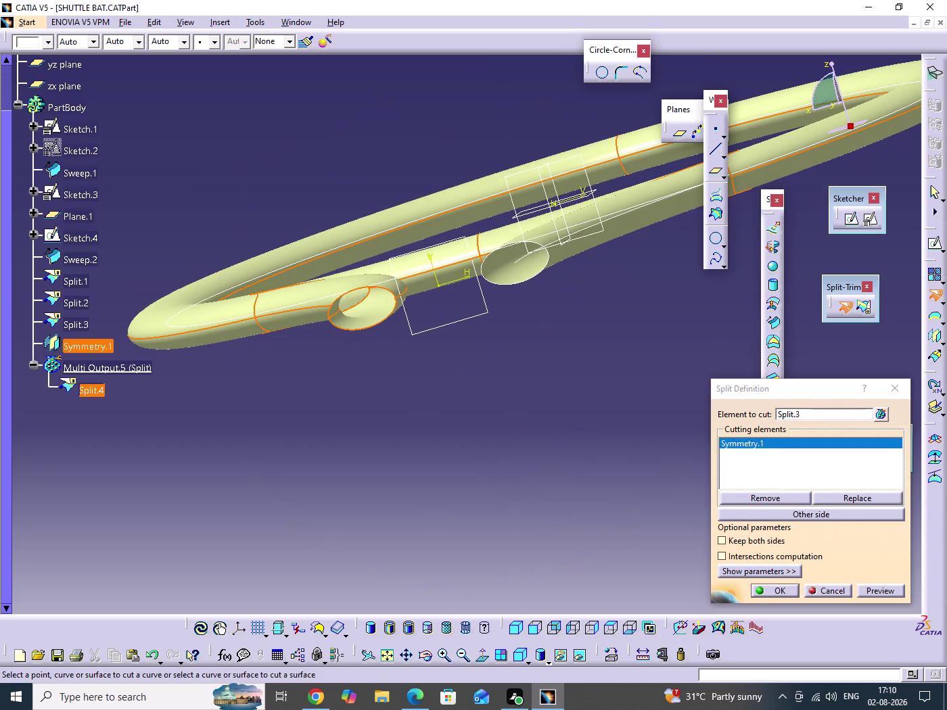
click(780, 593)
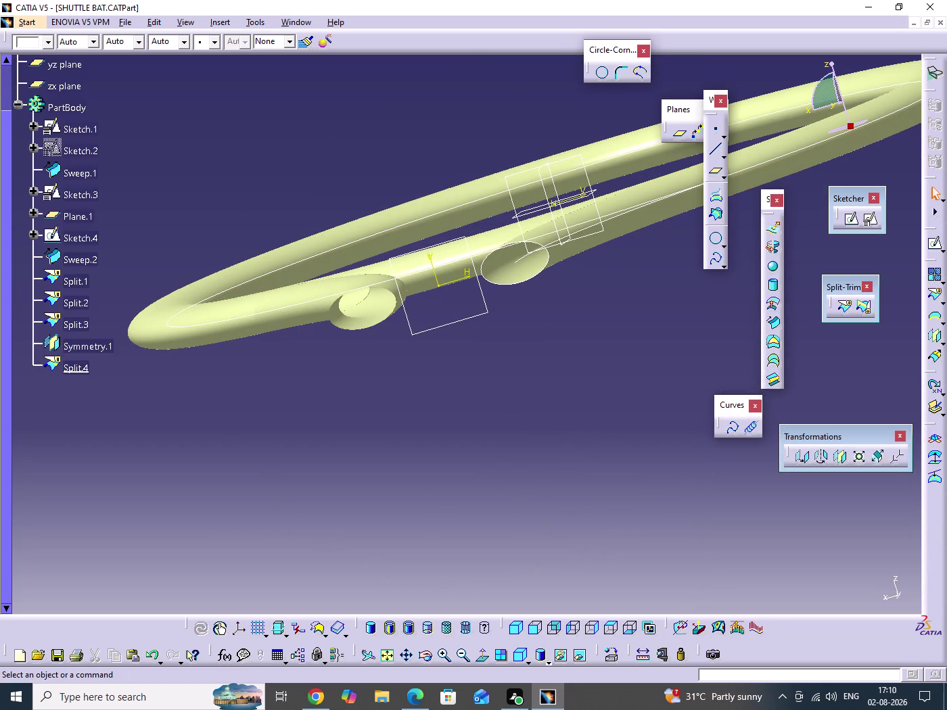
click(532, 519)
key(alt+s)
Switch to Part Design and cut the racket with Dynamic Sectioning.
text(M)
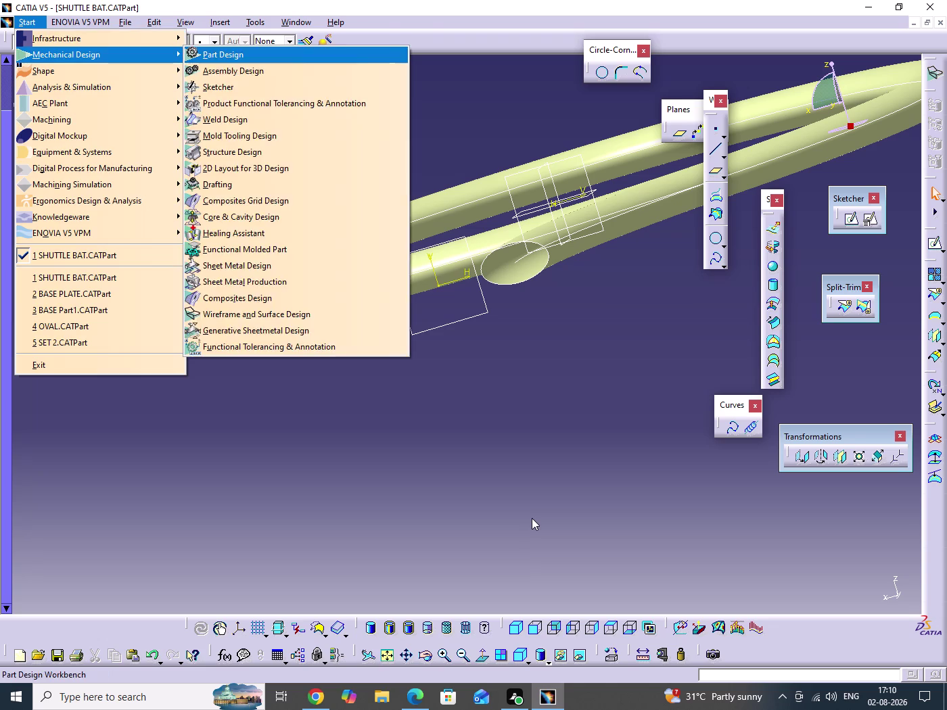
text(P)
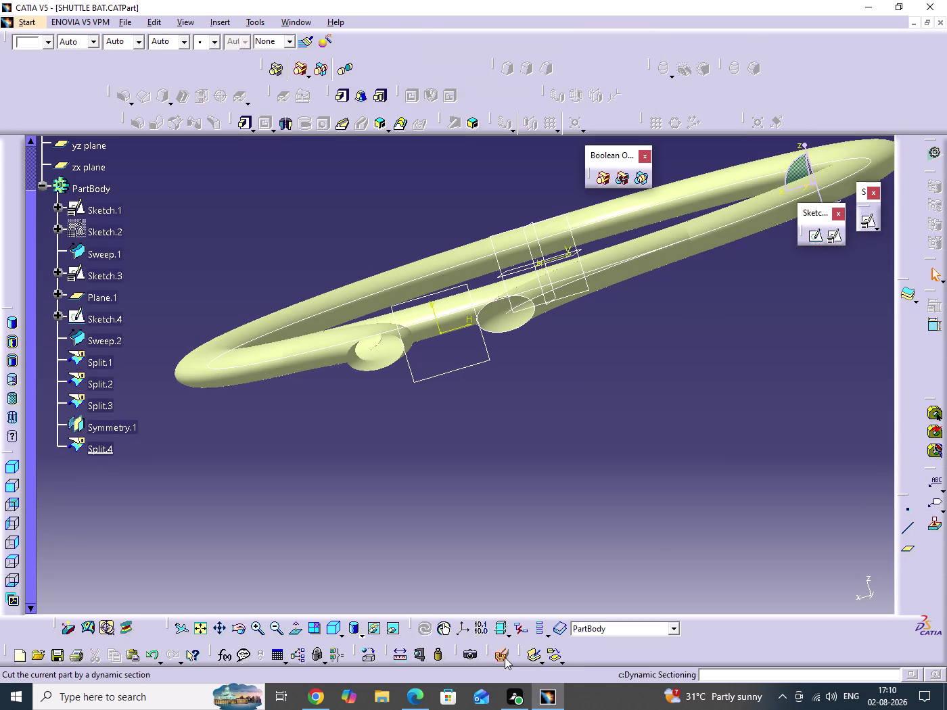
click(505, 658)
scroll(up, 3)
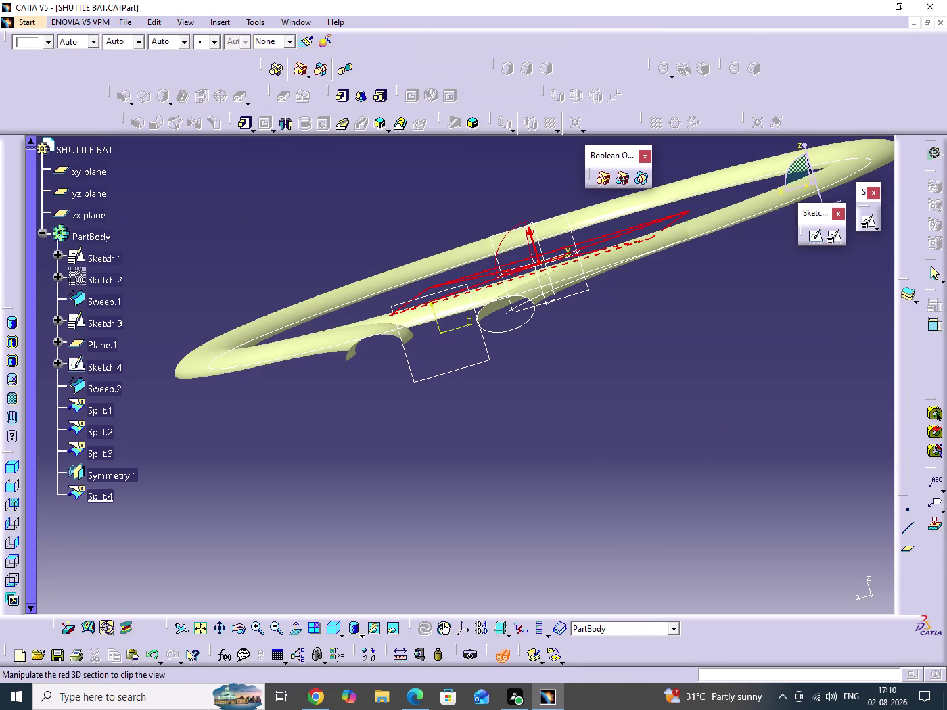
click(91, 174)
middle_drag(447, 421, 472, 458)
drag(448, 422, 472, 458)
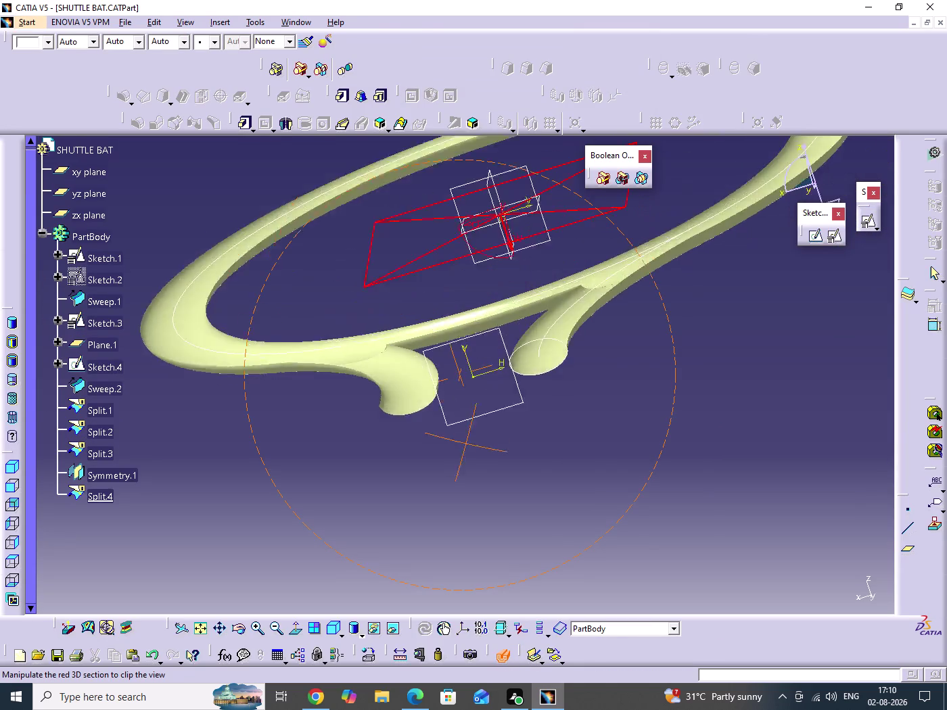
Orbit around the section to inspect the trimmed Split.4 tube junction.
middle_drag(472, 459, 680, 467)
drag(472, 458, 681, 467)
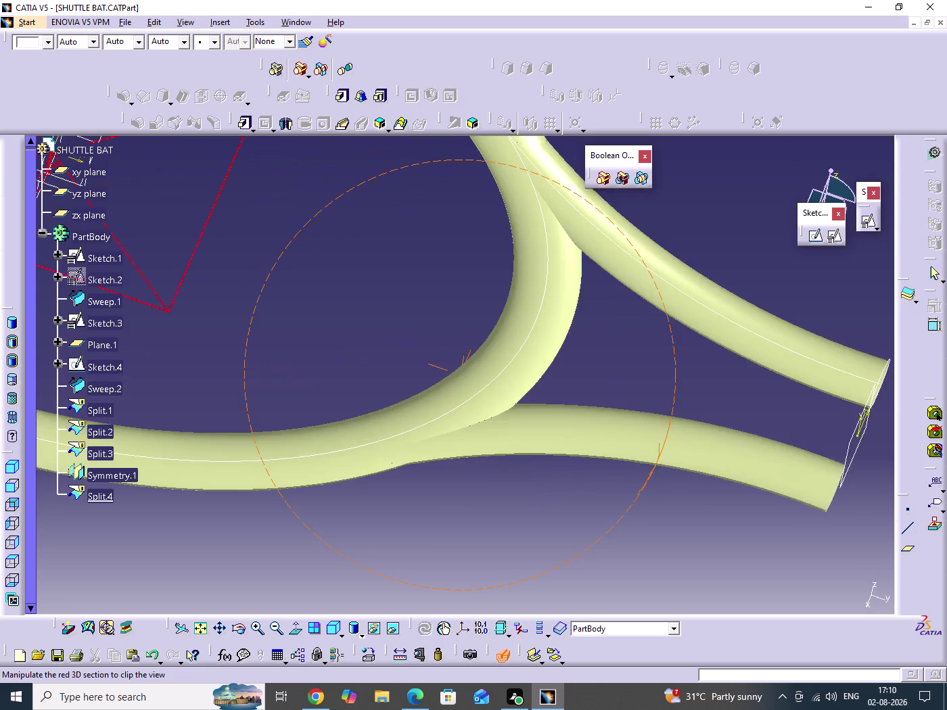
drag(681, 467, 780, 447)
middle_drag(681, 467, 780, 447)
middle_drag(505, 492, 572, 345)
drag(504, 492, 572, 345)
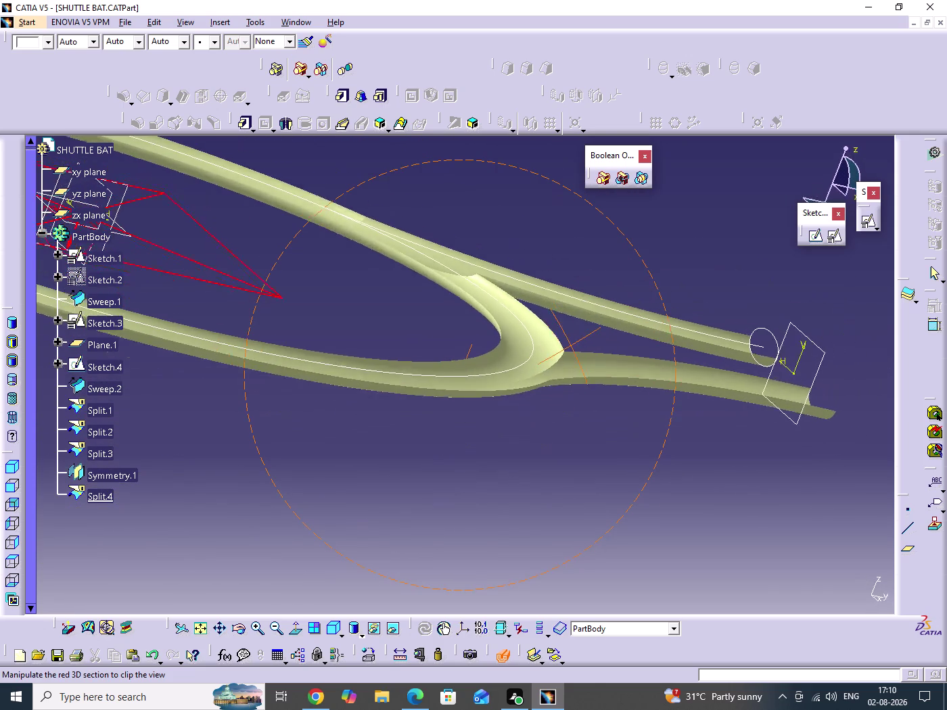
middle_drag(572, 345, 335, 455)
drag(572, 345, 335, 455)
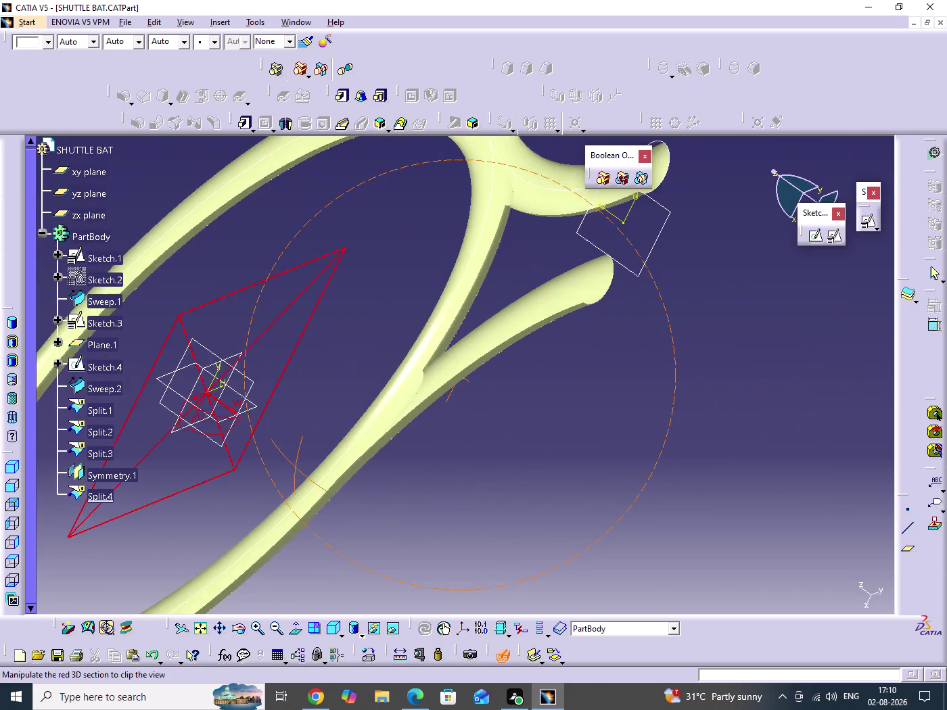
drag(335, 455, 499, 430)
middle_drag(335, 455, 500, 433)
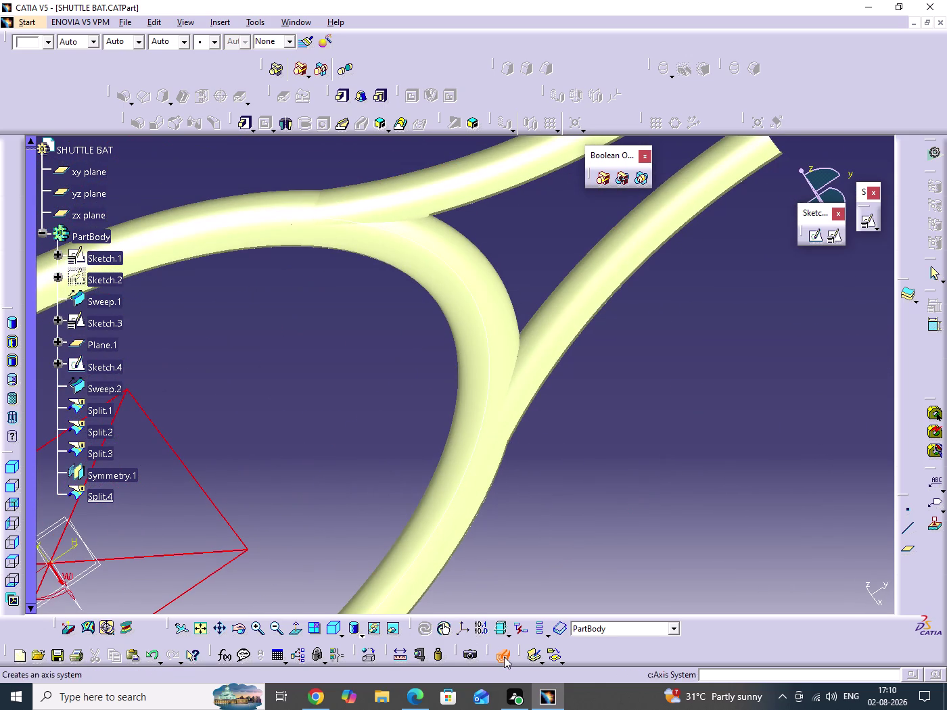
Turn off sectioning, set an isometric view and save the part.
click(504, 657)
click(659, 537)
middle_drag(643, 421, 627, 539)
click(643, 421)
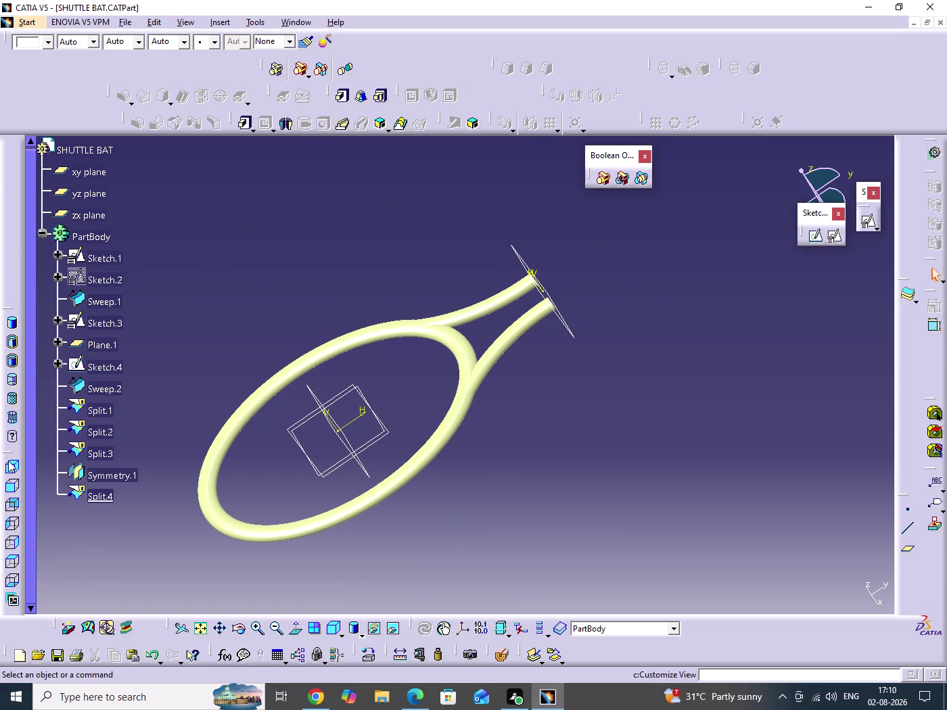
click(6, 468)
click(627, 457)
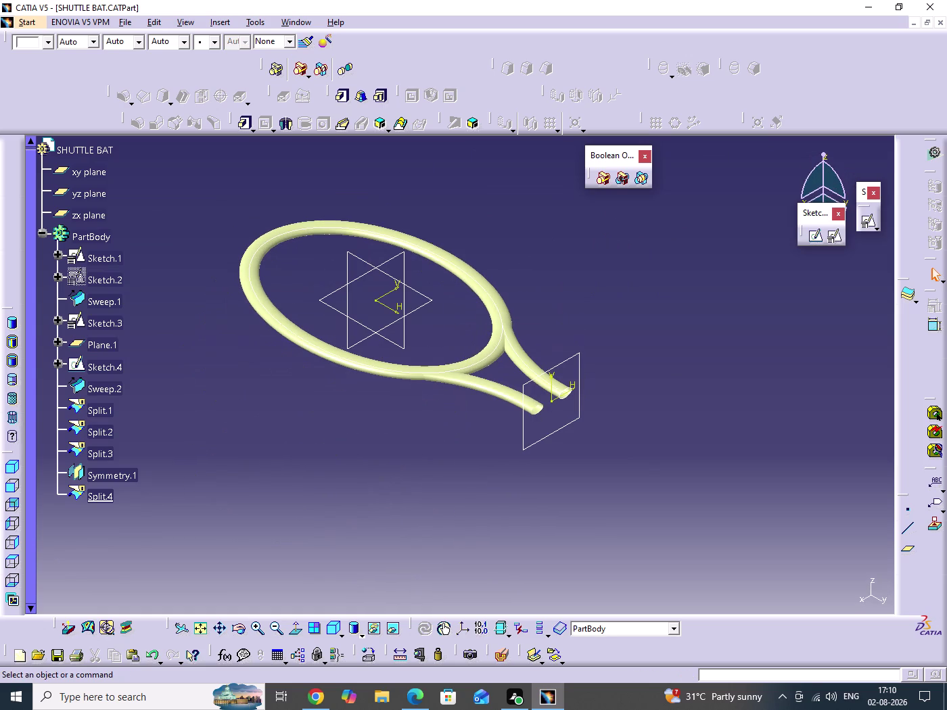
key(ctrl+s)
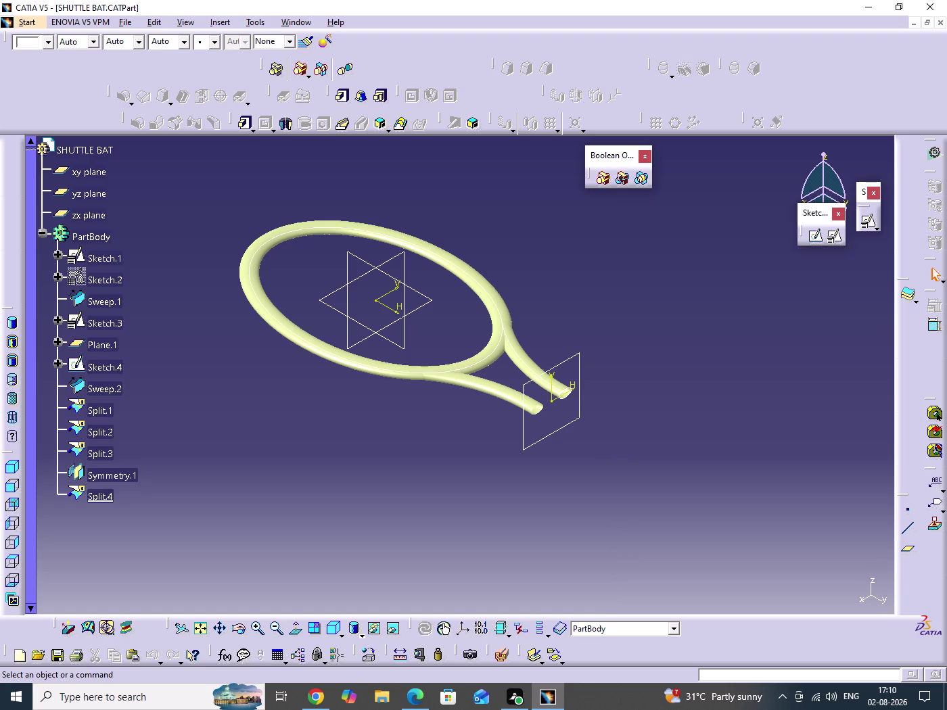
Zoom in on the handle tube ends.
double_click(623, 458)
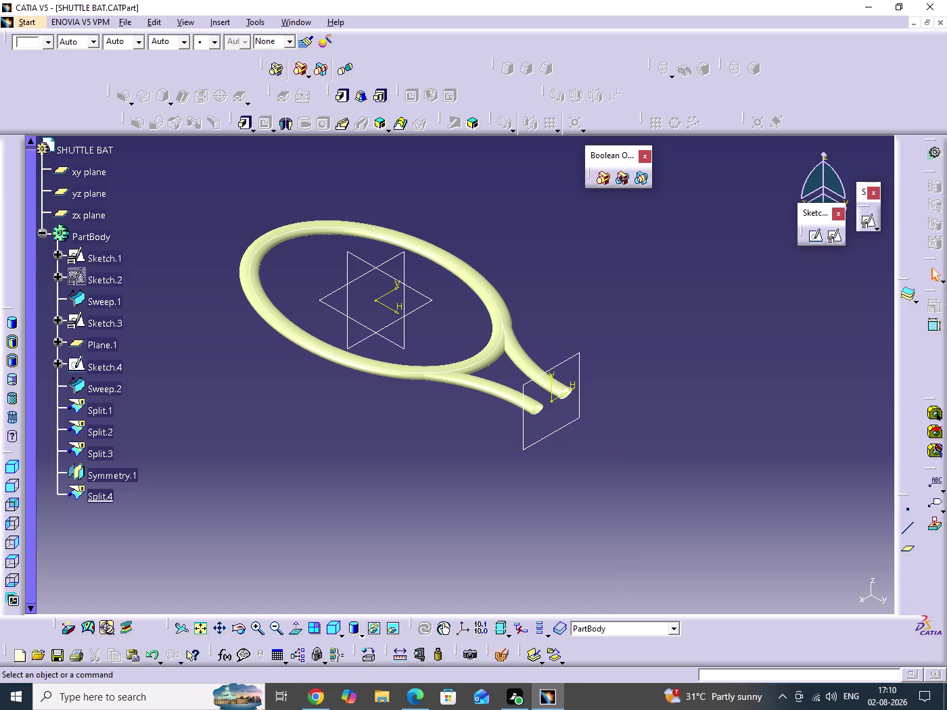
middle_drag(628, 458, 633, 381)
click(628, 458)
middle_drag(603, 444, 305, 361)
scroll(down, 3)
middle_drag(536, 384, 532, 407)
click(537, 384)
middle_drag(531, 407, 597, 425)
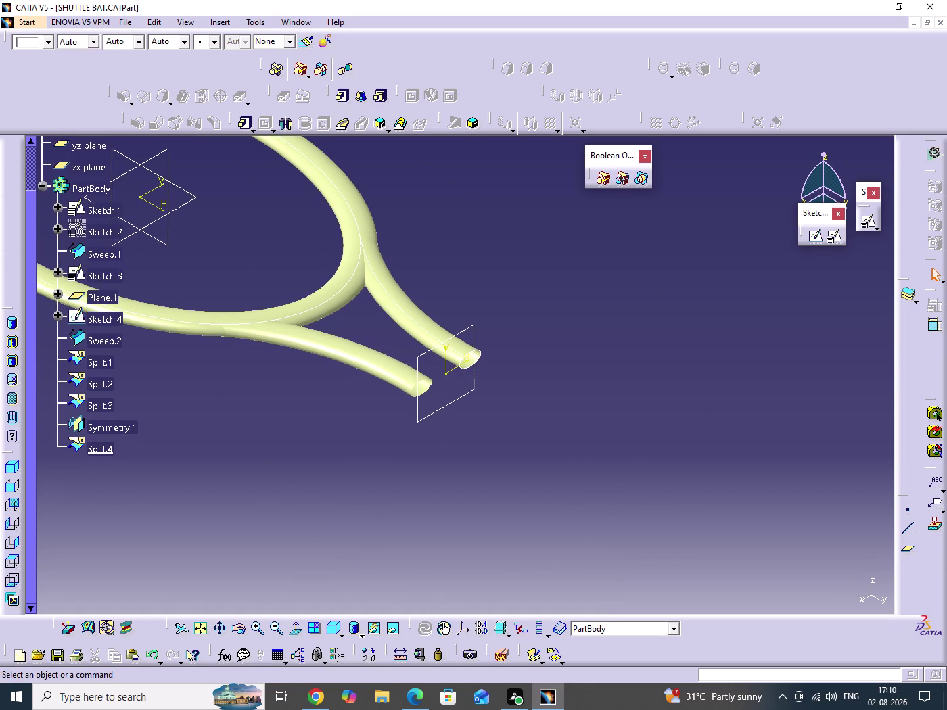
Hide Sketch.4.
right_click(477, 363)
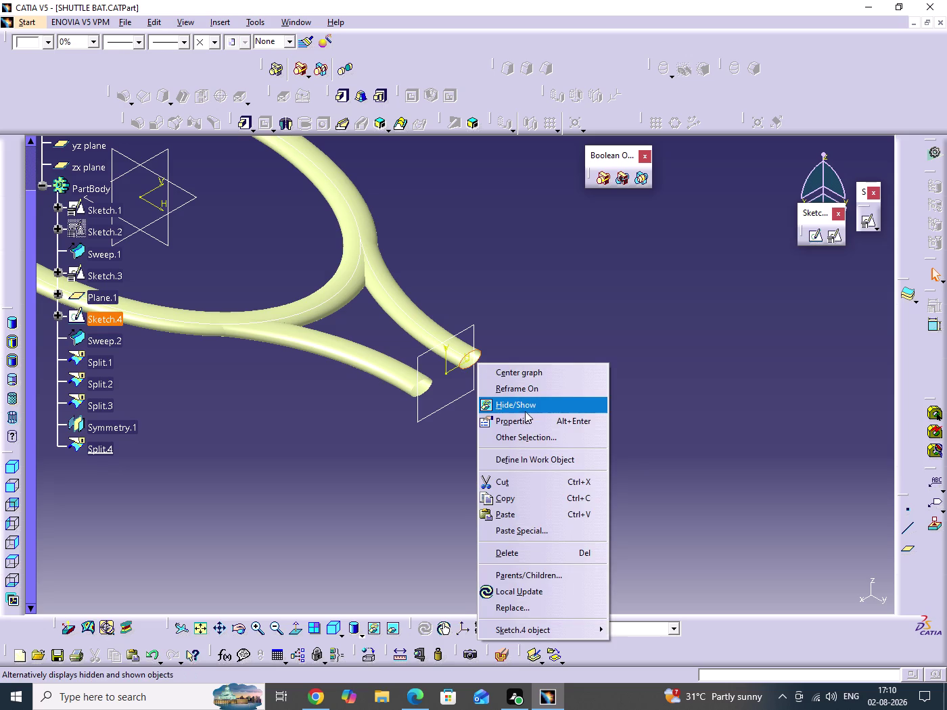
click(519, 409)
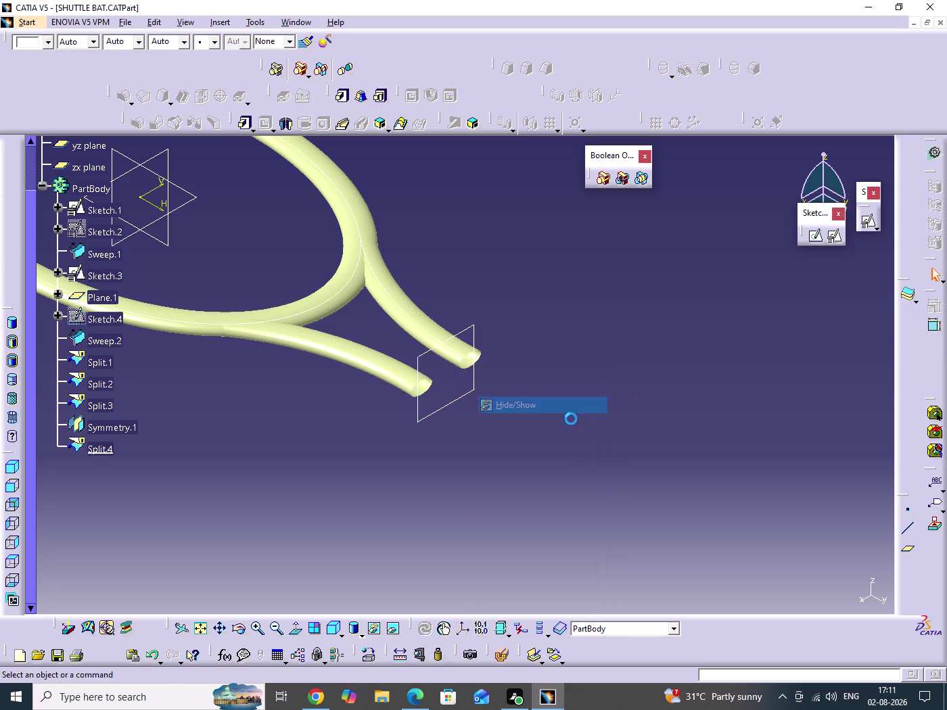
drag(630, 369, 643, 496)
Create positioned Sketch.5 on Plane.1 and enlarge the tube cross-sections.
click(452, 400)
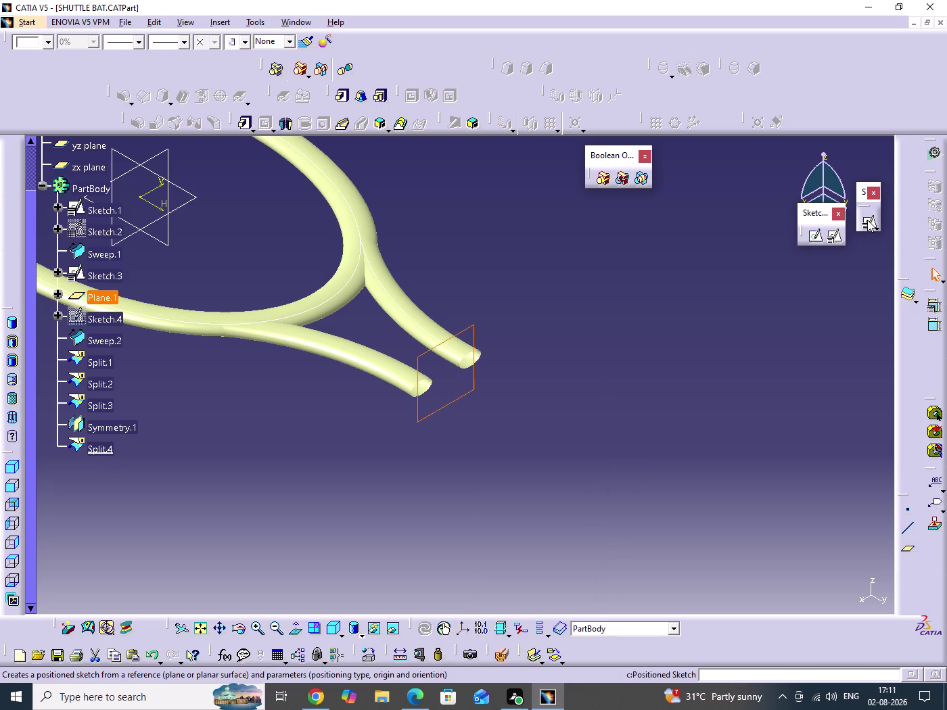
click(867, 220)
click(795, 591)
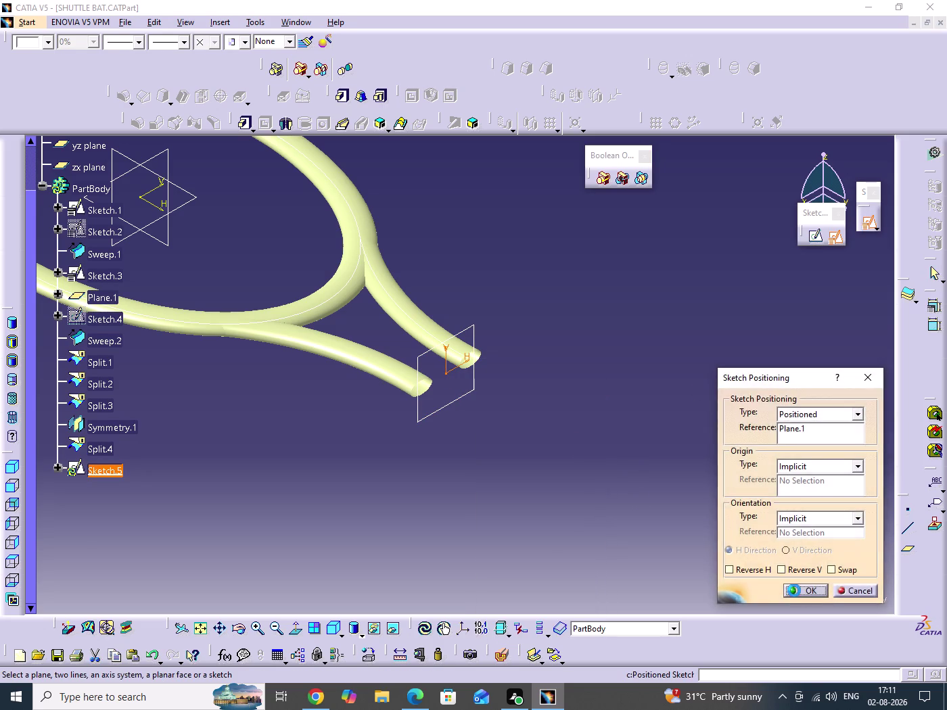
click(605, 485)
middle_drag(565, 455, 568, 425)
click(565, 455)
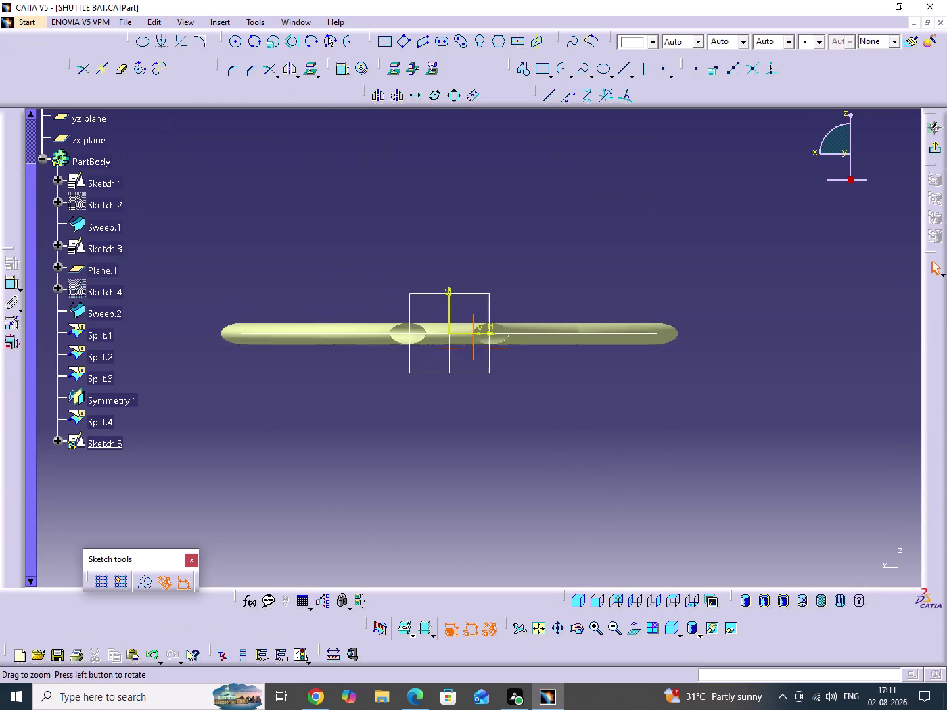
middle_drag(568, 425, 570, 335)
middle_drag(561, 427, 646, 487)
Project both tube cross-section edges into Sketch.5 and isolate them.
click(397, 380)
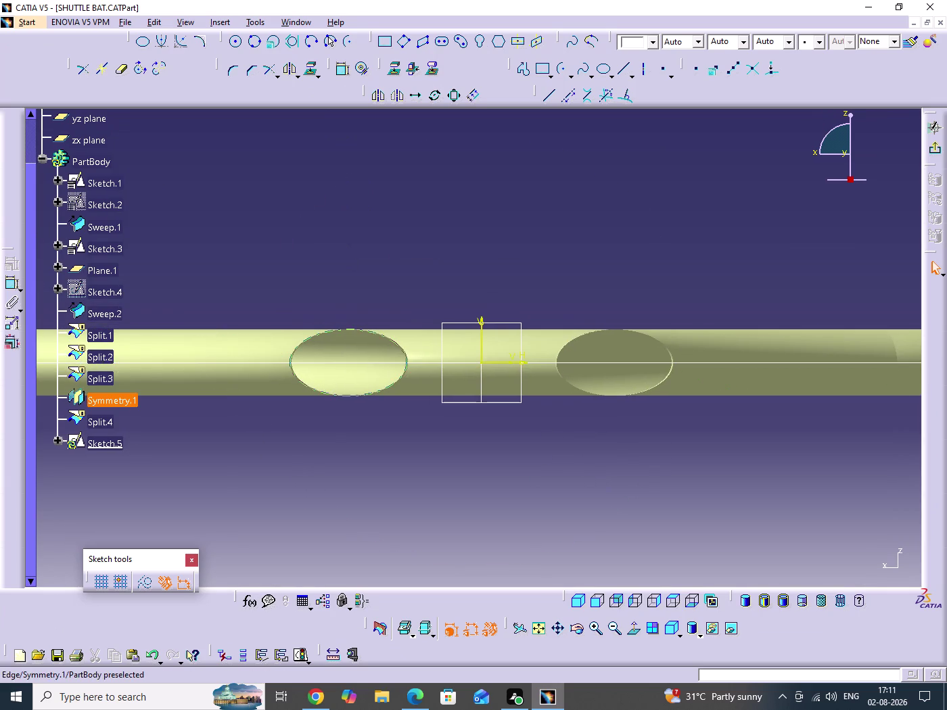
click(572, 385)
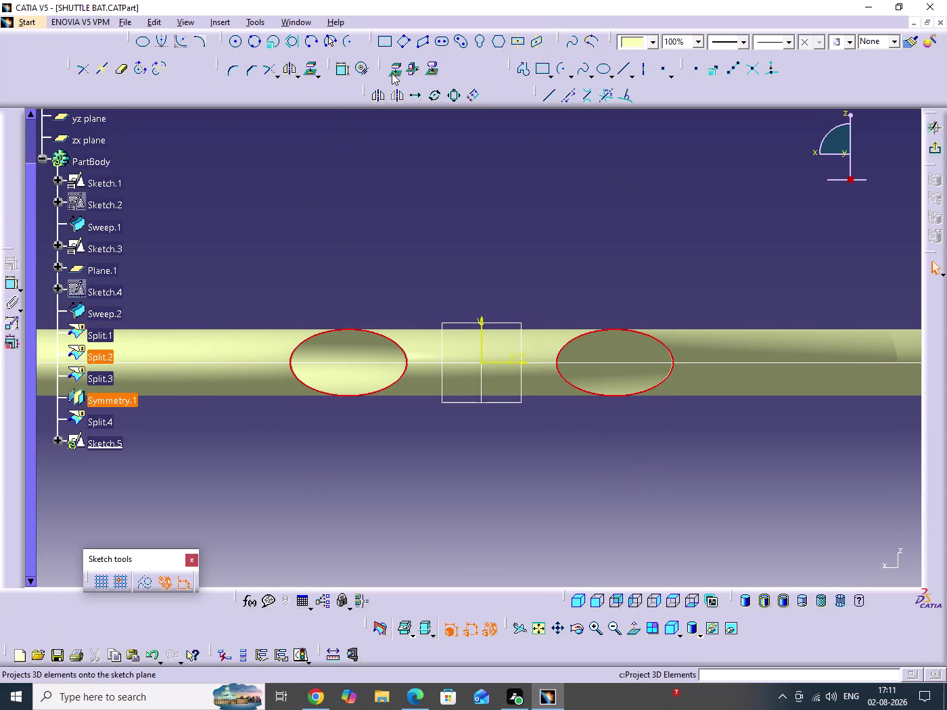
click(392, 73)
right_click(395, 342)
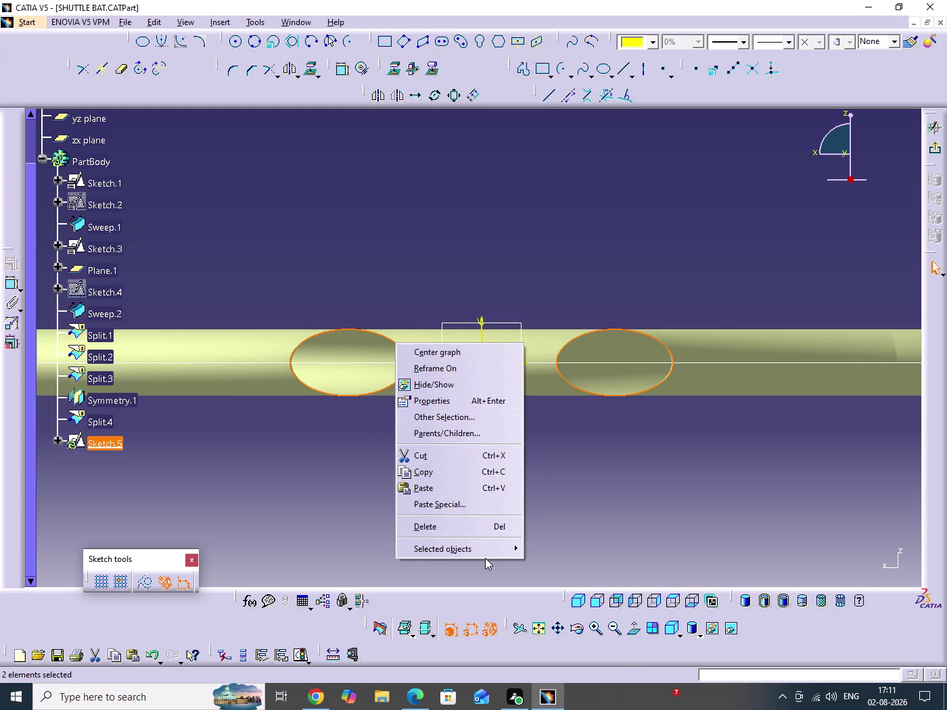
click(492, 554)
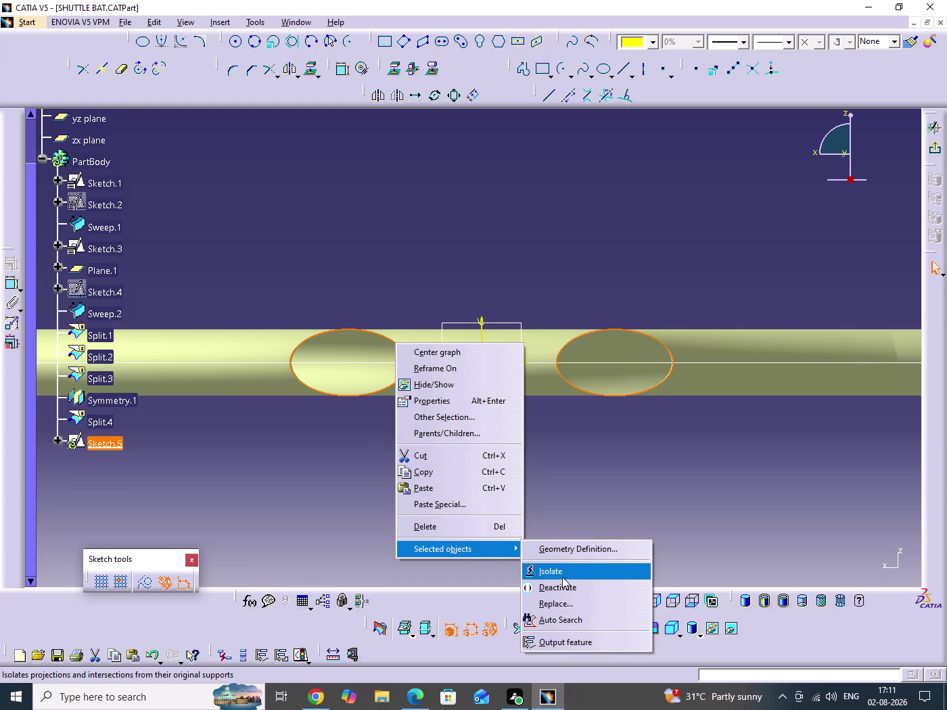
click(563, 575)
right_click(397, 383)
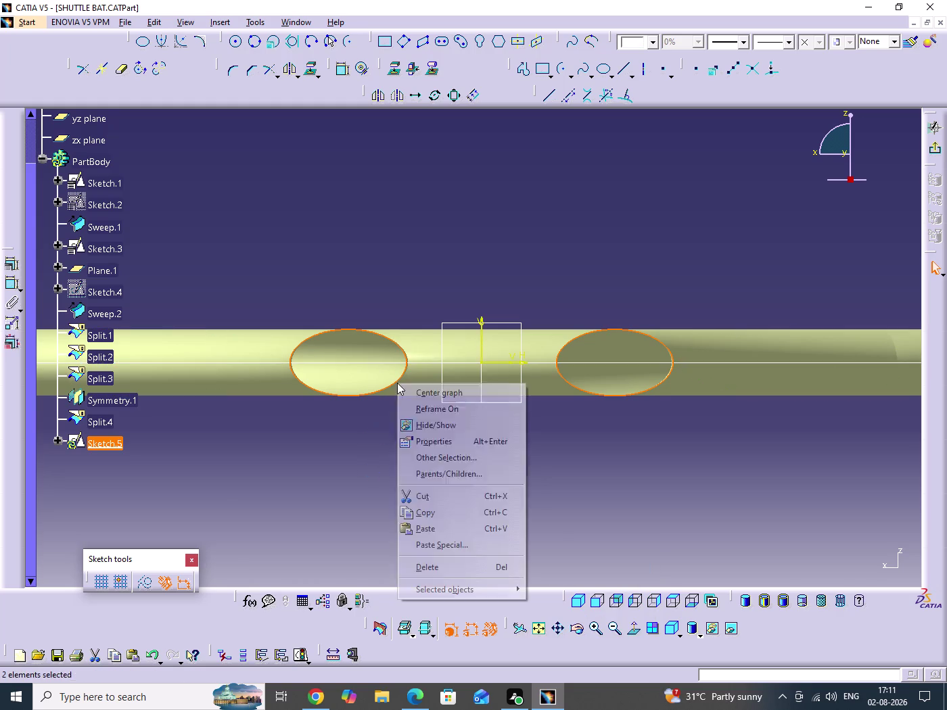
click(460, 589)
click(552, 600)
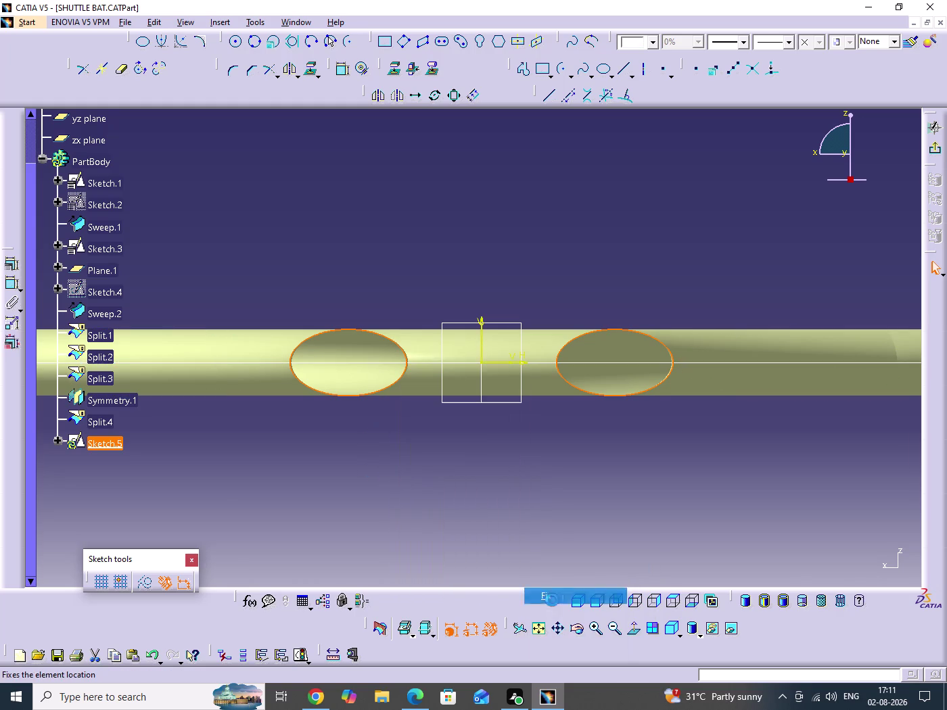
click(485, 488)
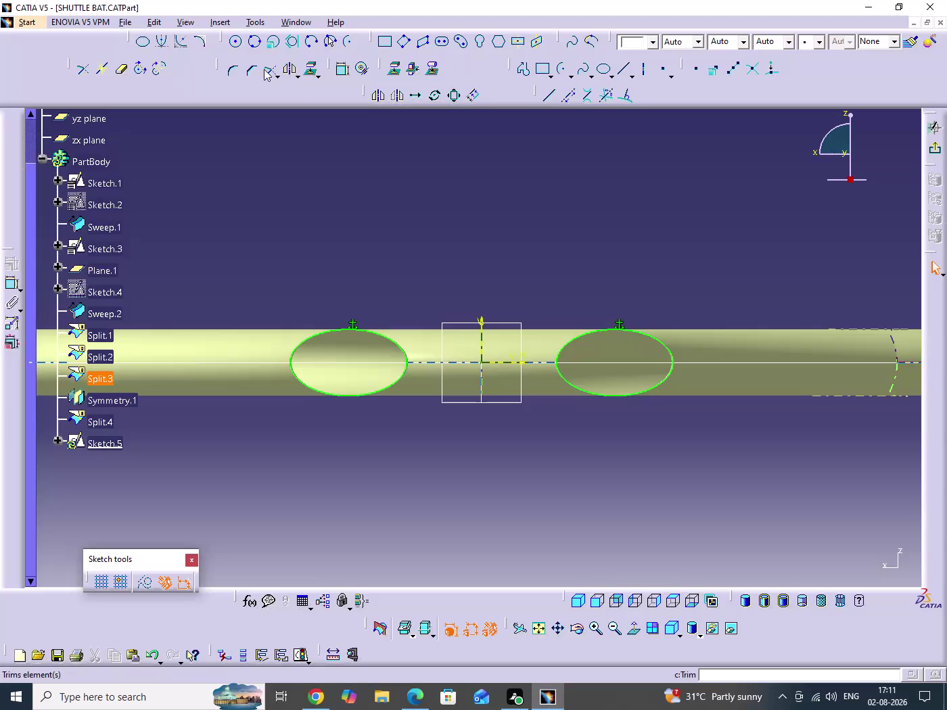
Draw an upper and a lower line connecting the two ellipses.
click(623, 67)
middle_drag(559, 209, 556, 159)
click(558, 209)
scroll(down, 3)
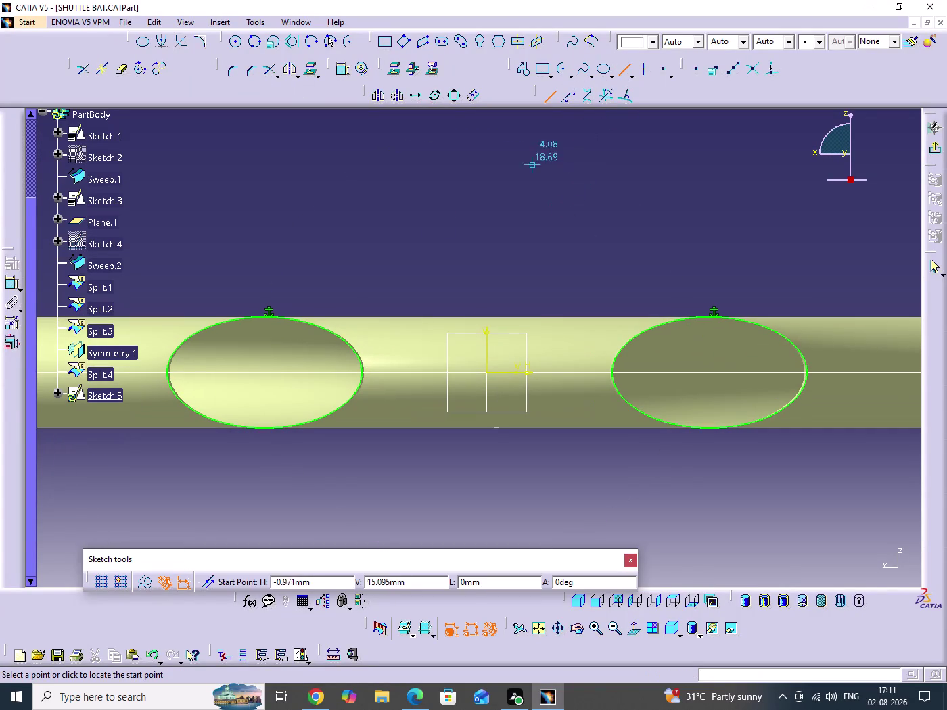
click(338, 335)
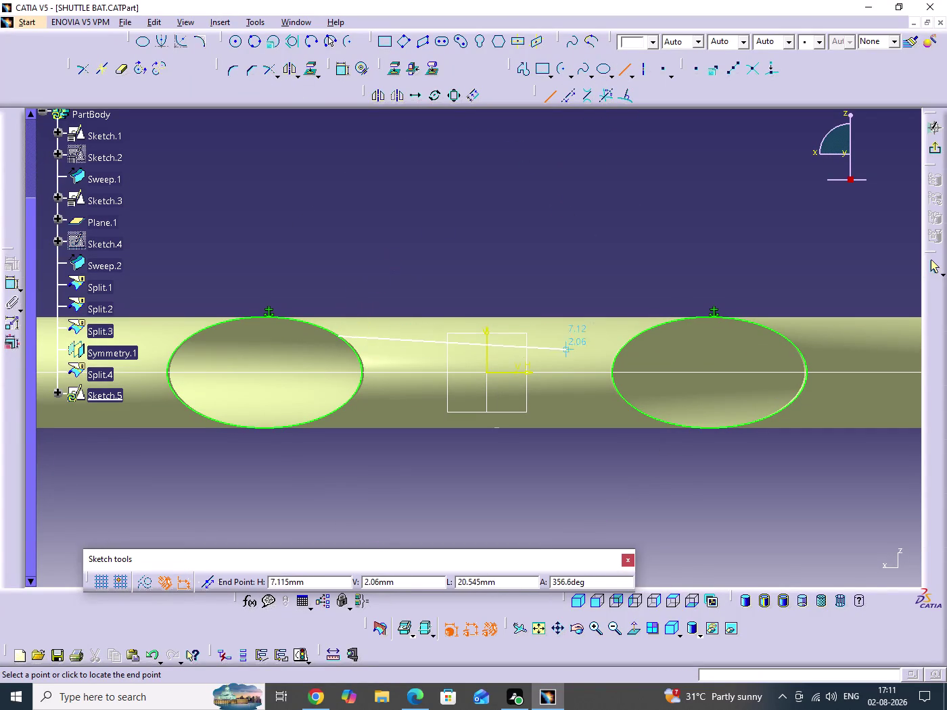
click(636, 337)
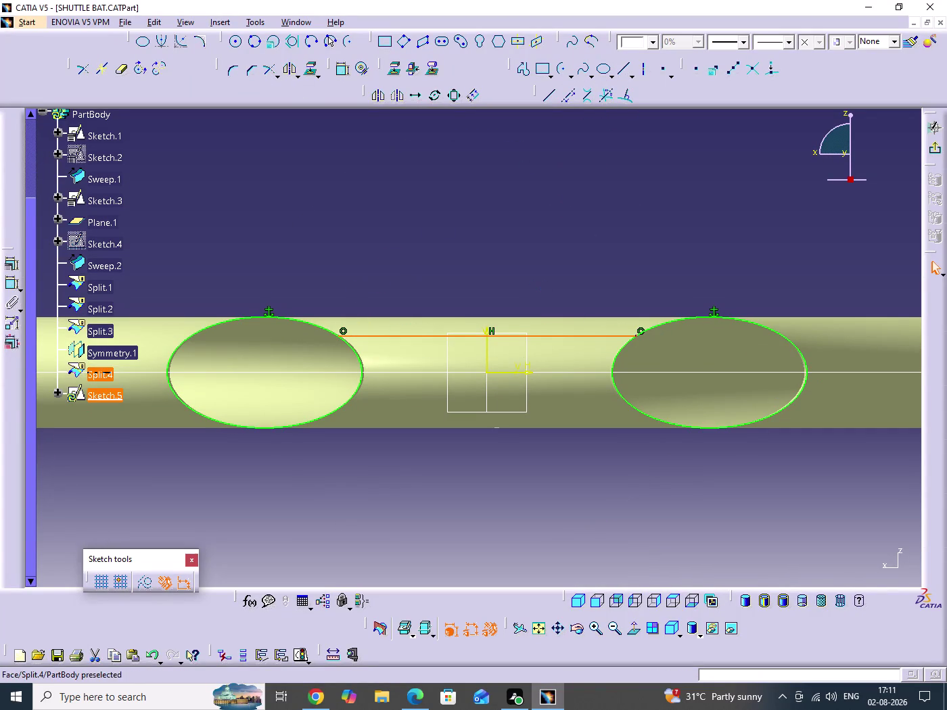
middle_drag(536, 280, 504, 180)
click(546, 99)
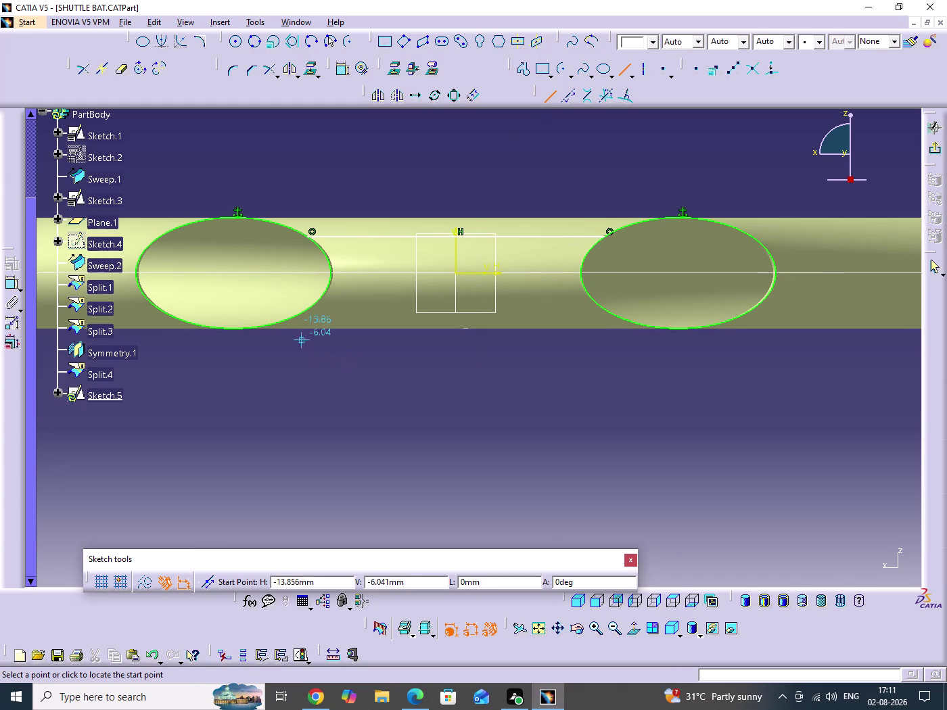
click(307, 311)
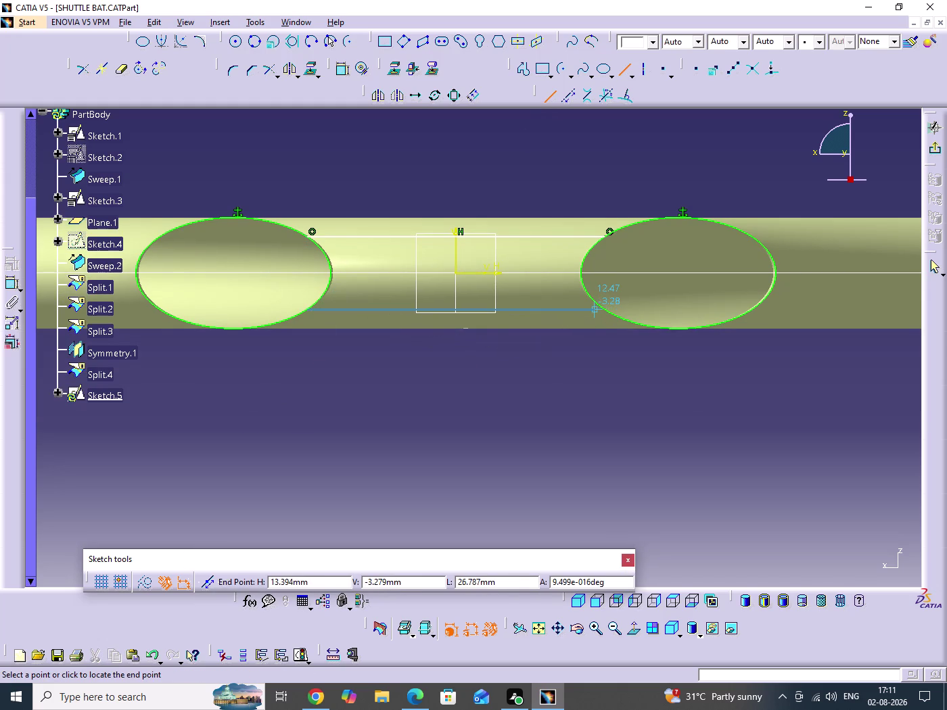
click(602, 309)
click(585, 409)
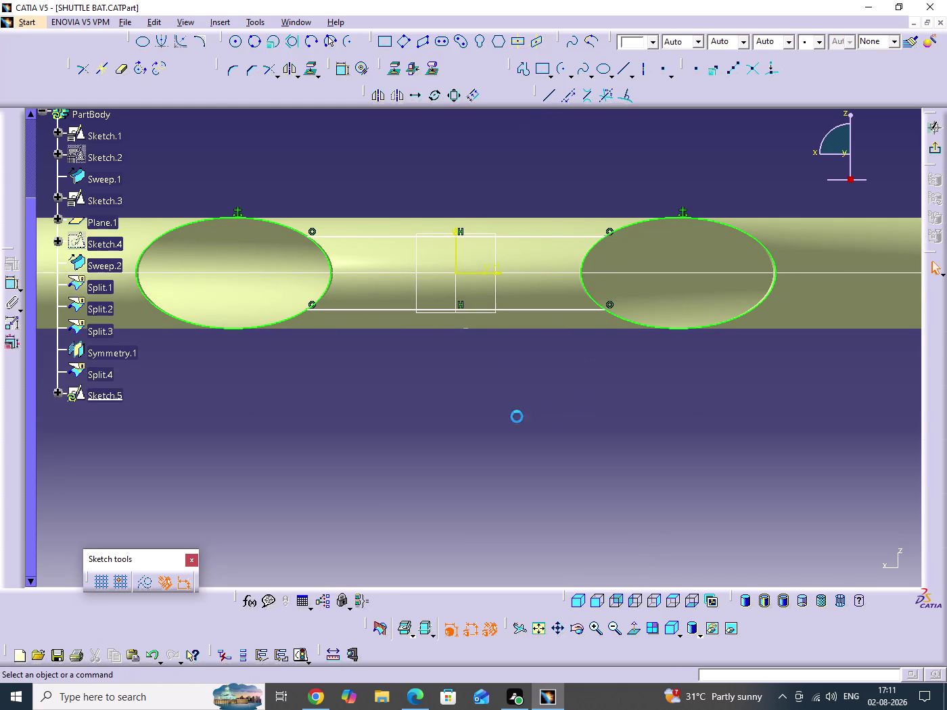
Constrain the two lines symmetric about the horizontal axis.
double_click(340, 68)
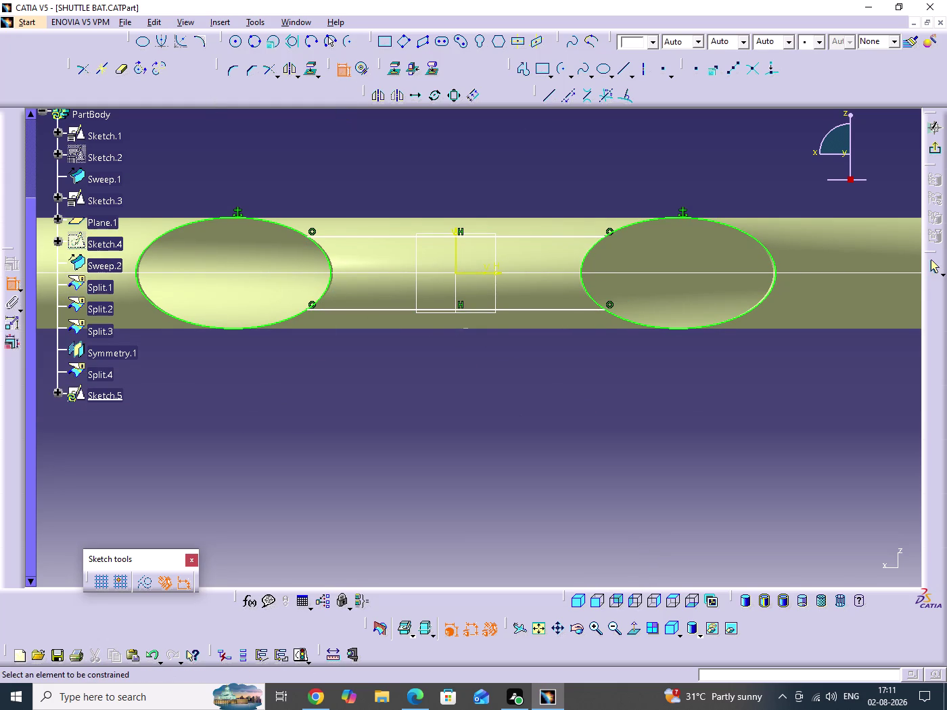
click(383, 237)
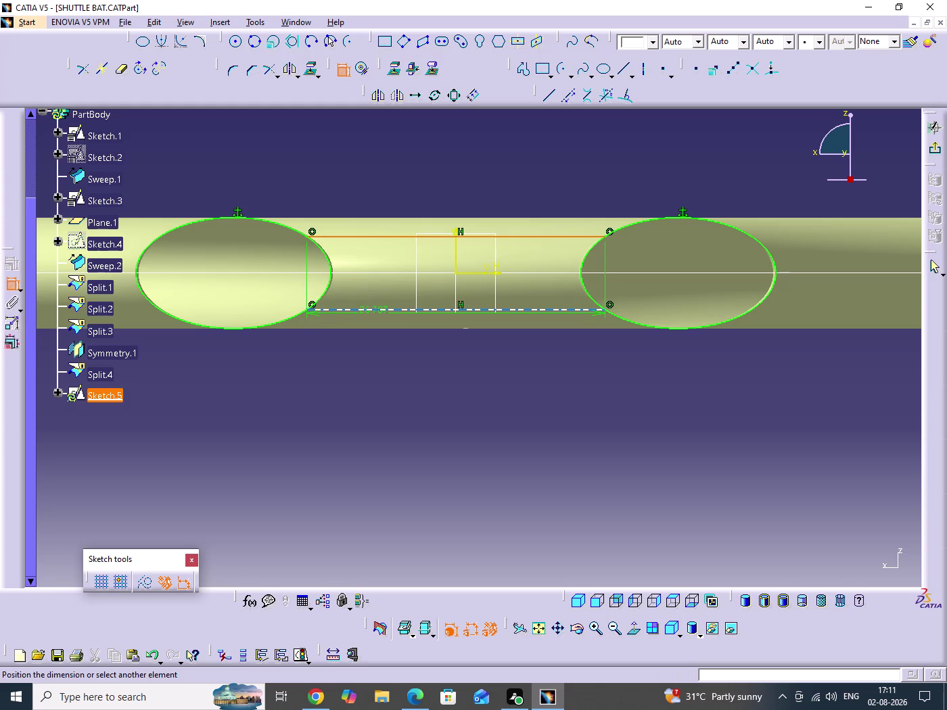
click(373, 310)
right_click(481, 403)
click(542, 538)
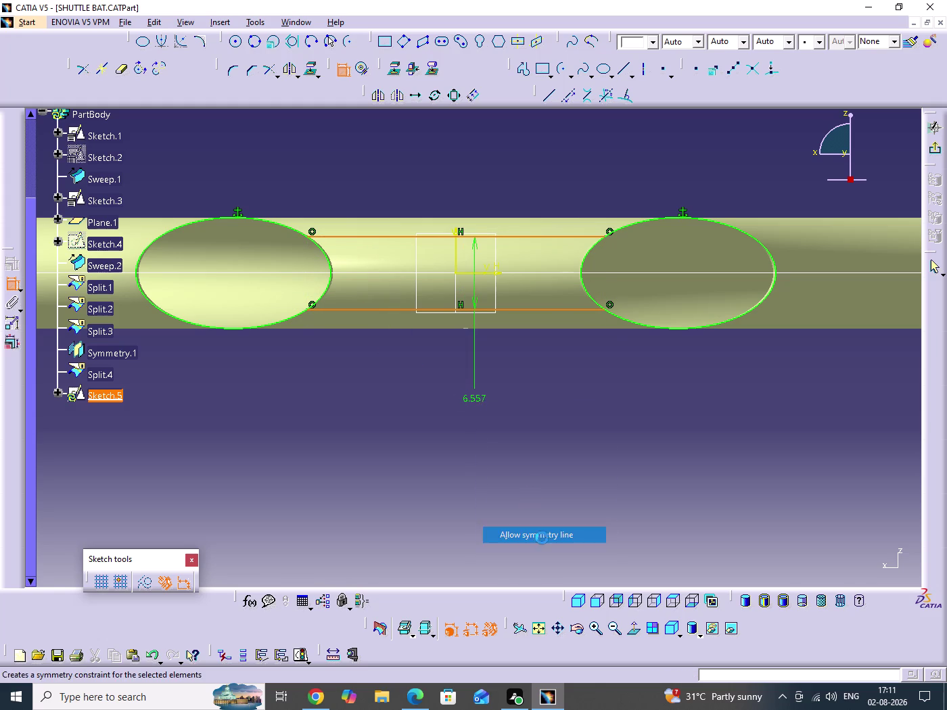
click(478, 273)
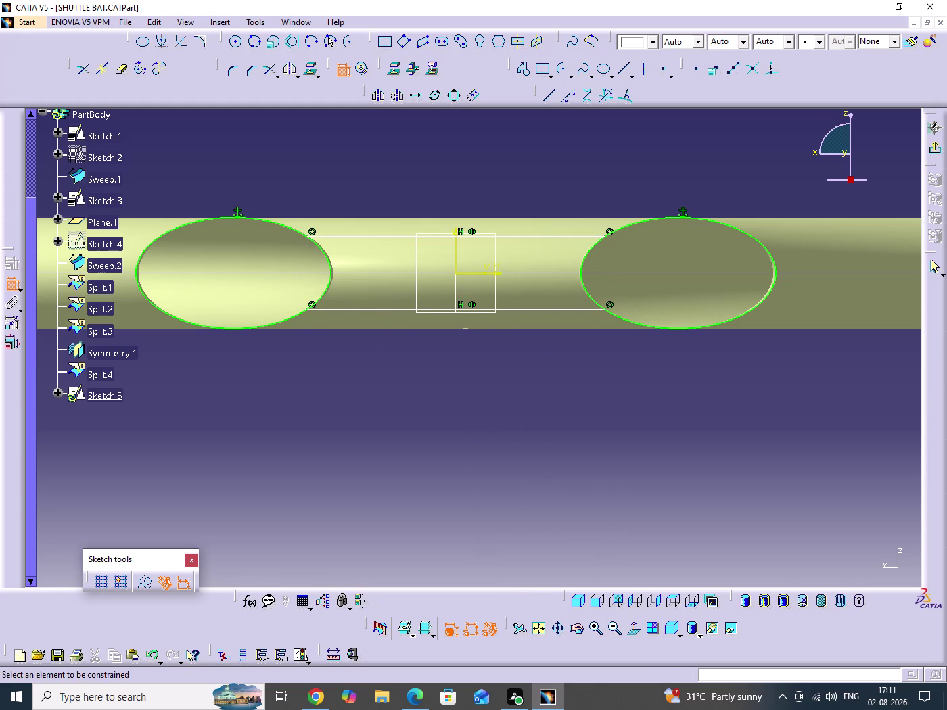
Dimension the lower line to 23.5 mm, checking the reference drawing PDF.
click(396, 312)
click(448, 387)
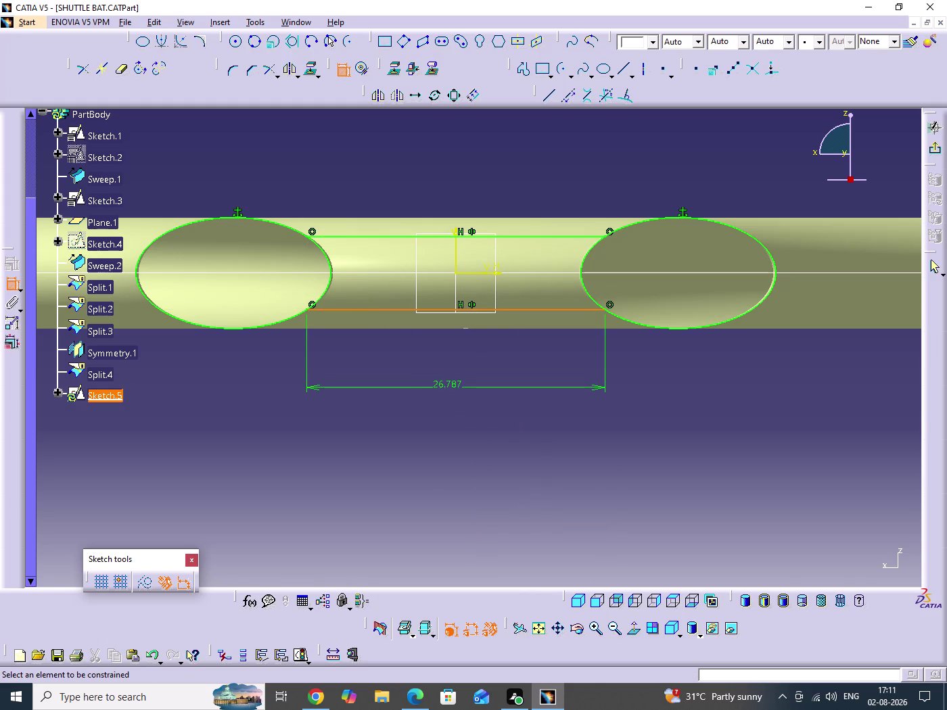
double_click(449, 387)
key(2)
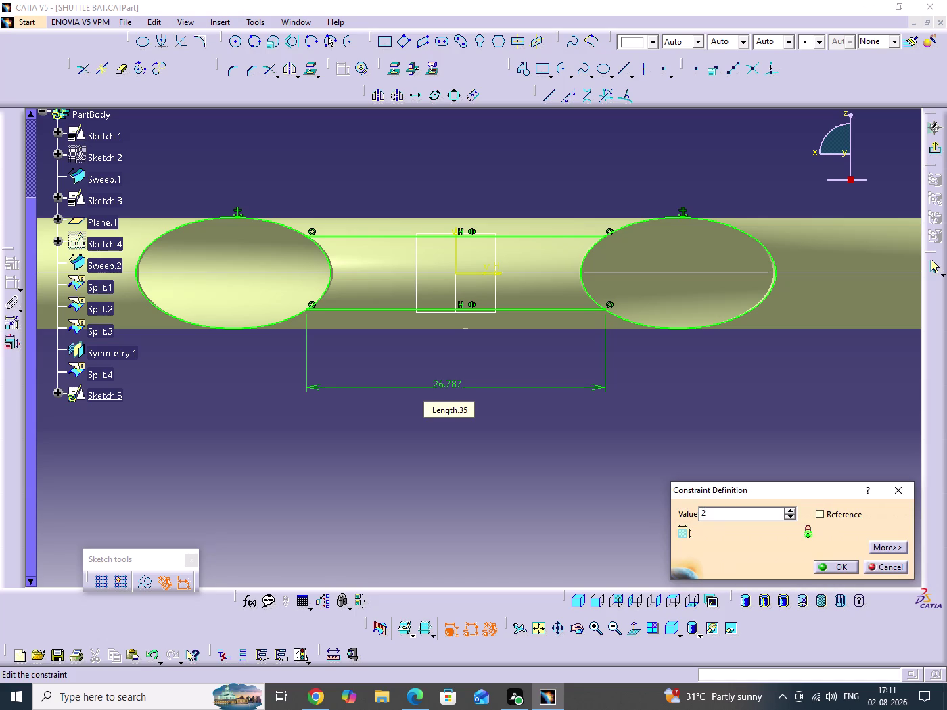
text(3.5)
key(Return)
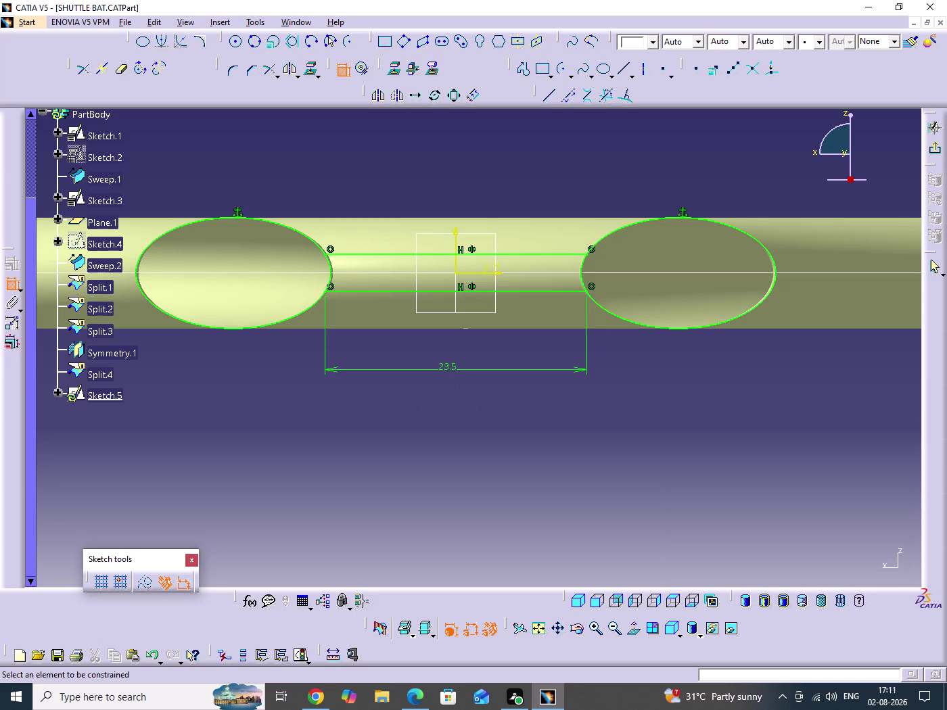
click(537, 449)
click(416, 700)
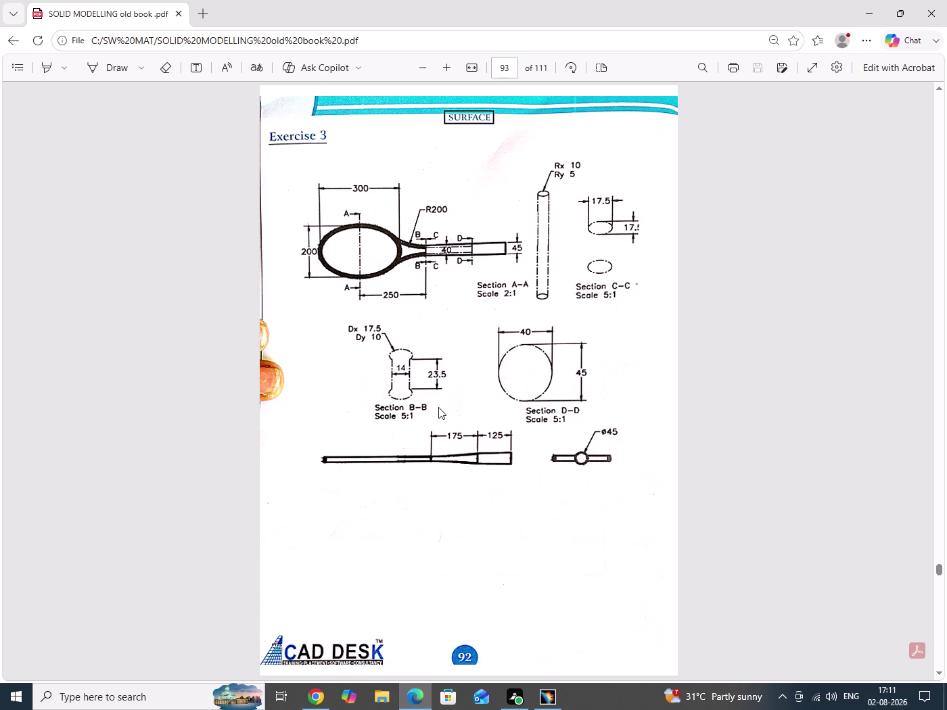
click(417, 702)
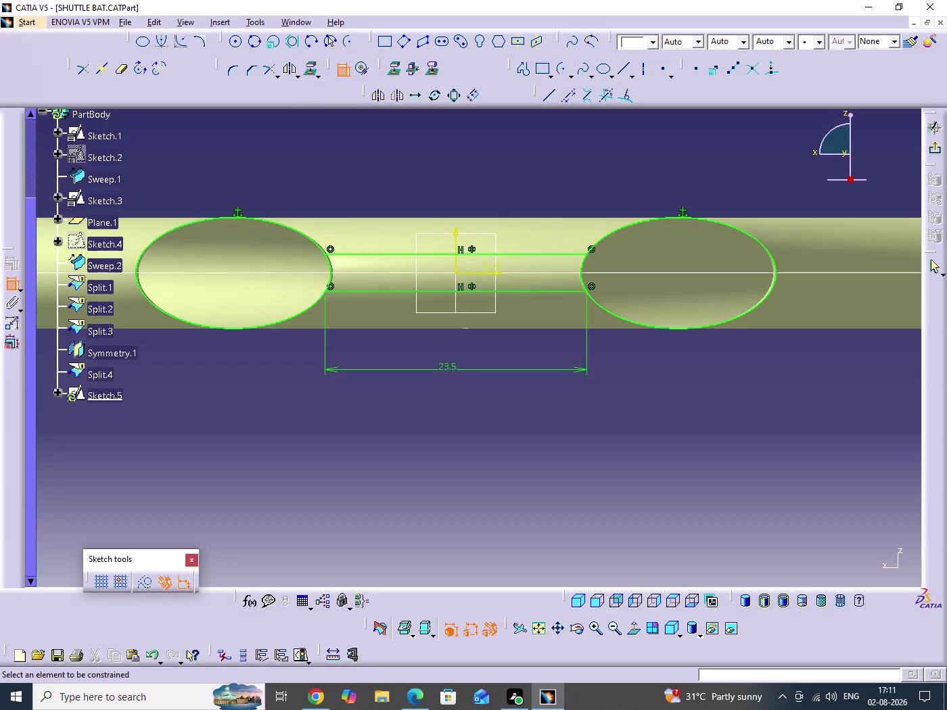
Change the line length dimension to 33.5 mm.
click(477, 506)
double_click(449, 370)
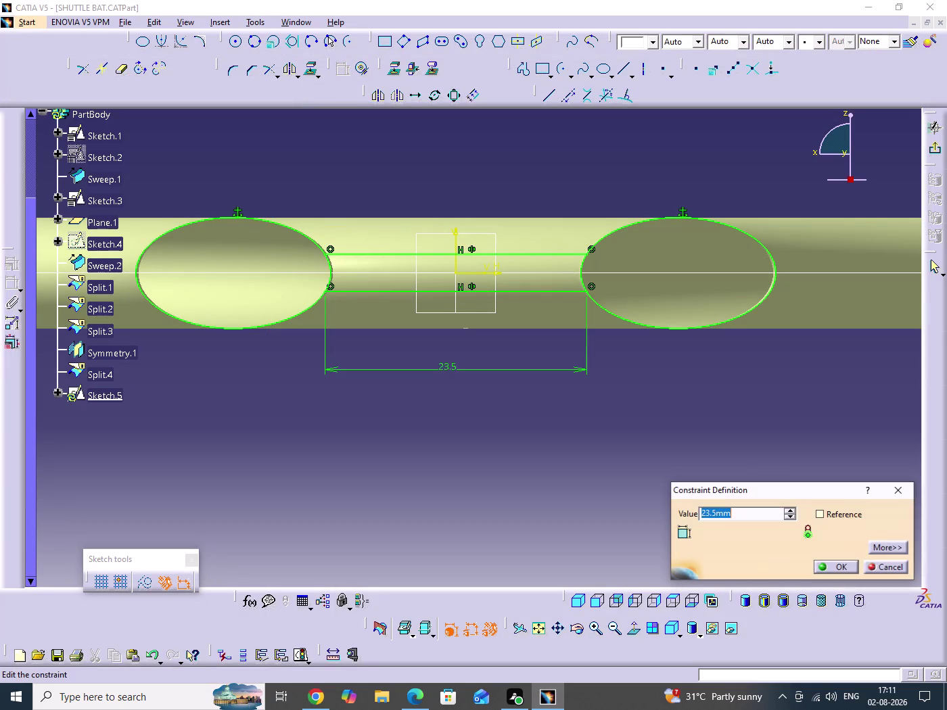
text(33.5)
key(Return)
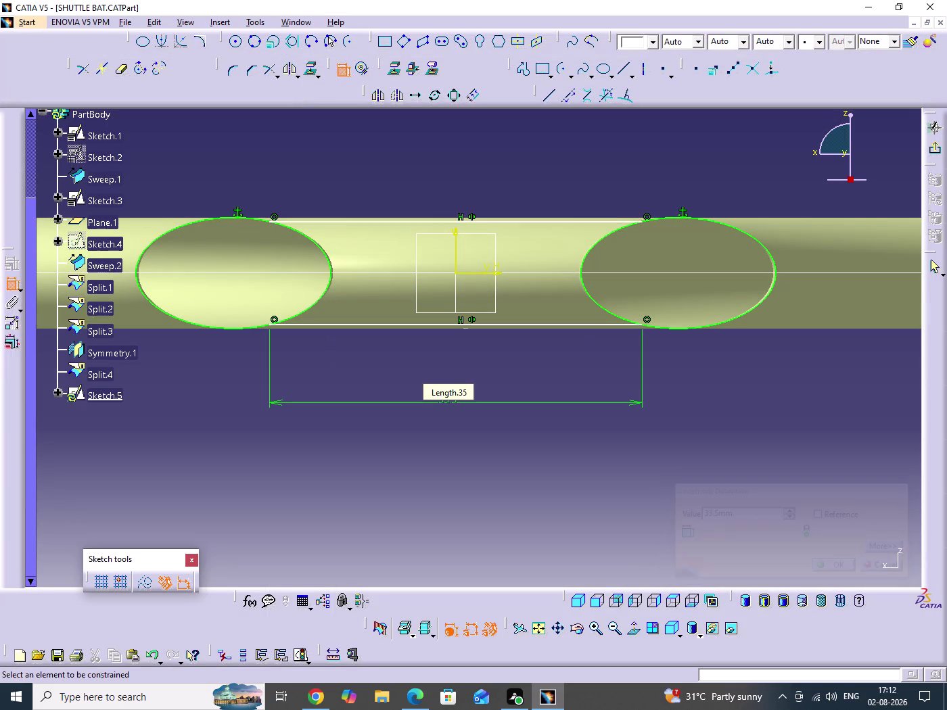
Remove the unwanted dimension constraint between the two lines.
click(570, 515)
click(383, 326)
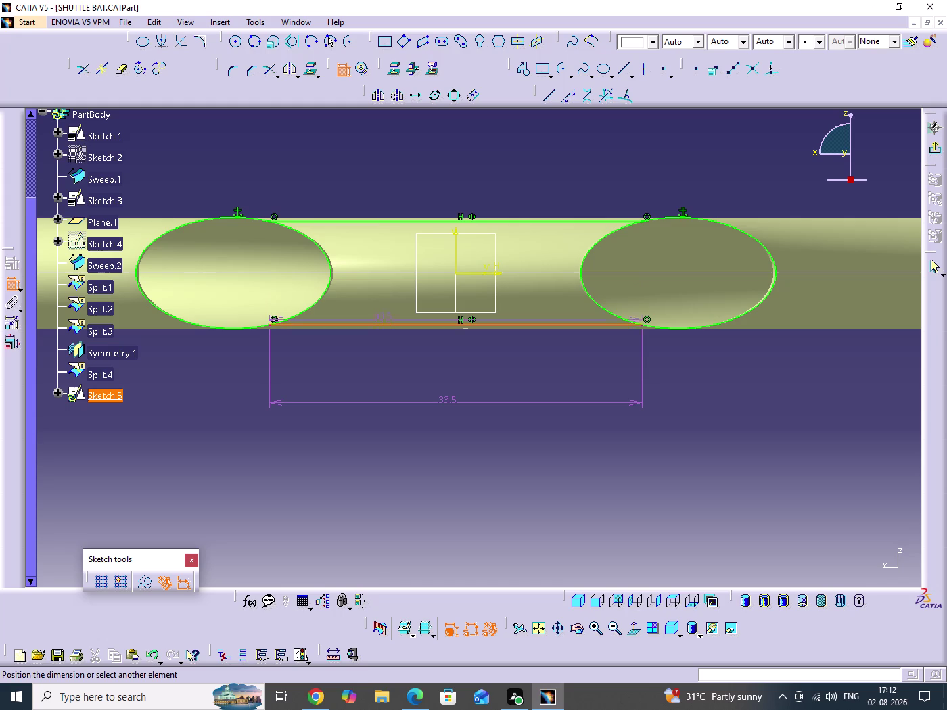
click(376, 220)
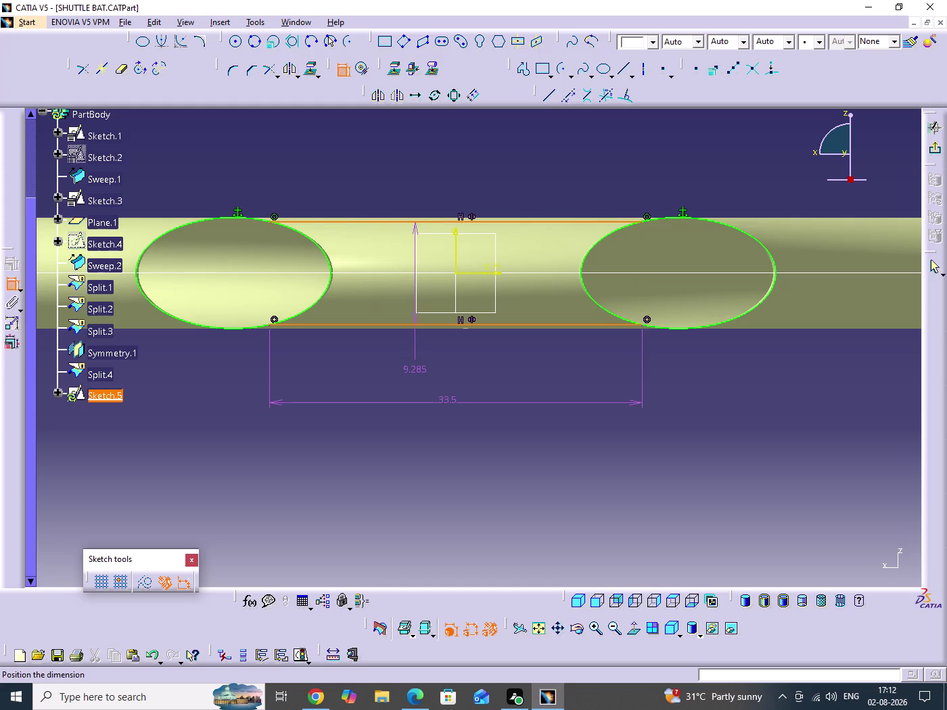
click(416, 373)
right_click(420, 371)
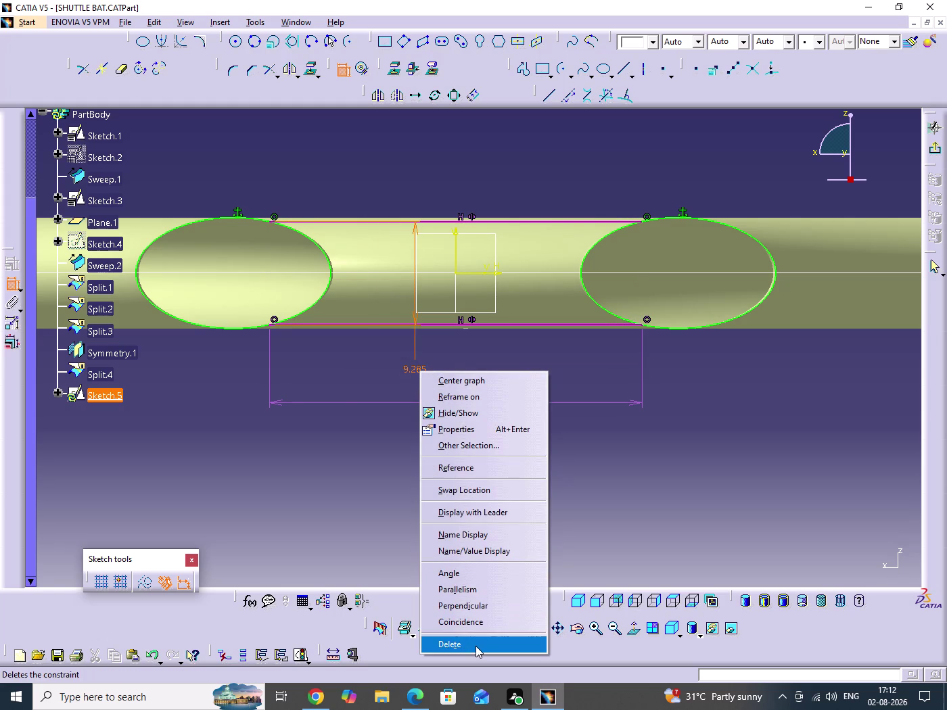
click(476, 646)
click(679, 499)
middle_drag(679, 463, 680, 472)
click(679, 463)
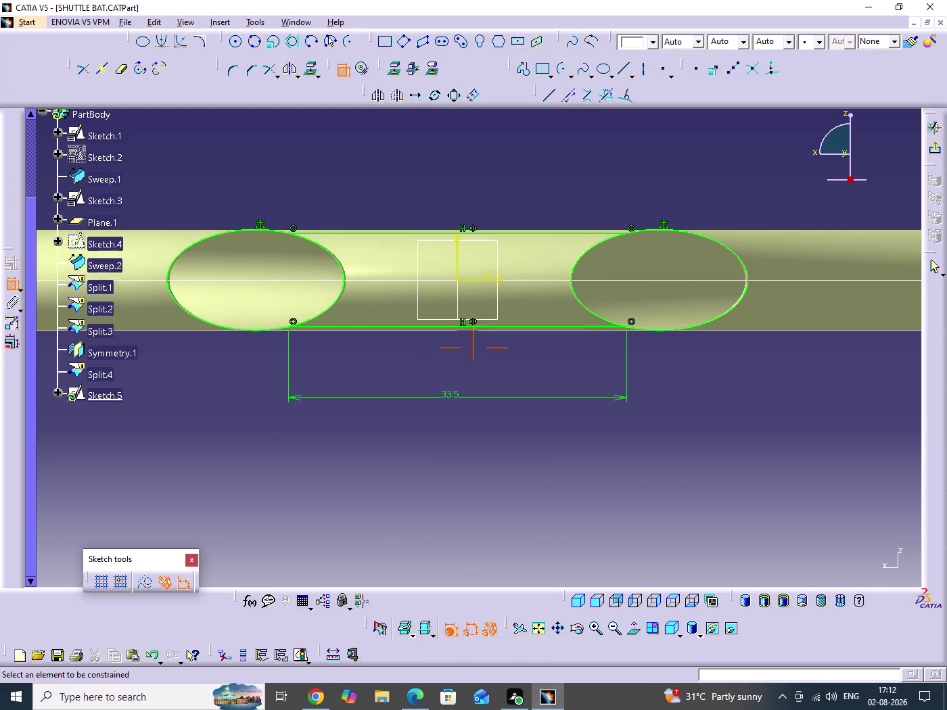
middle_drag(680, 472, 679, 474)
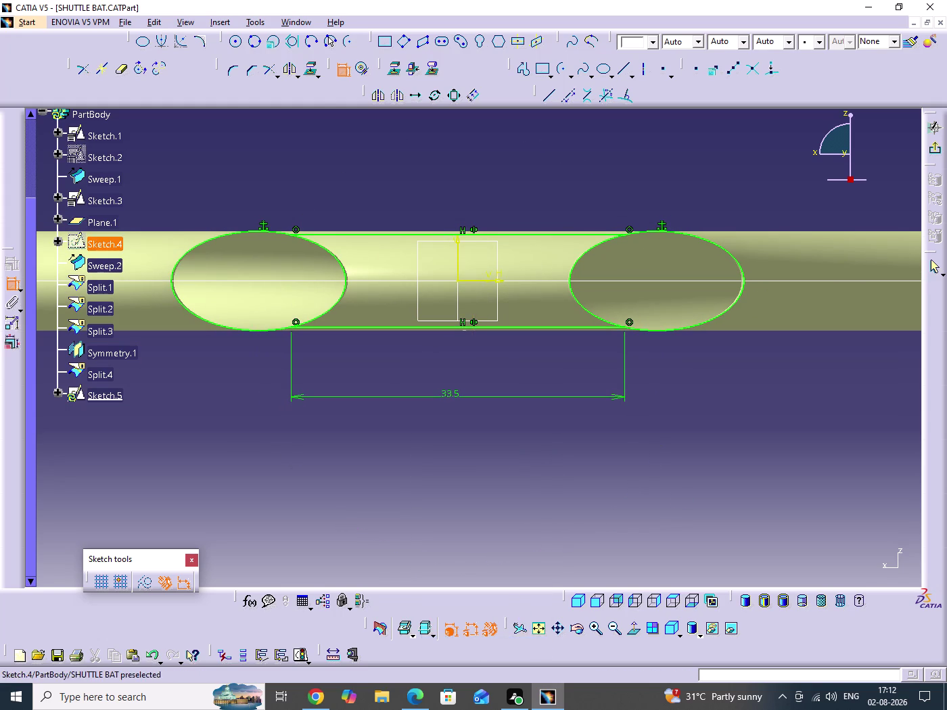
Quick-trim both inner ellipse arcs and exit the sketch.
double_click(123, 71)
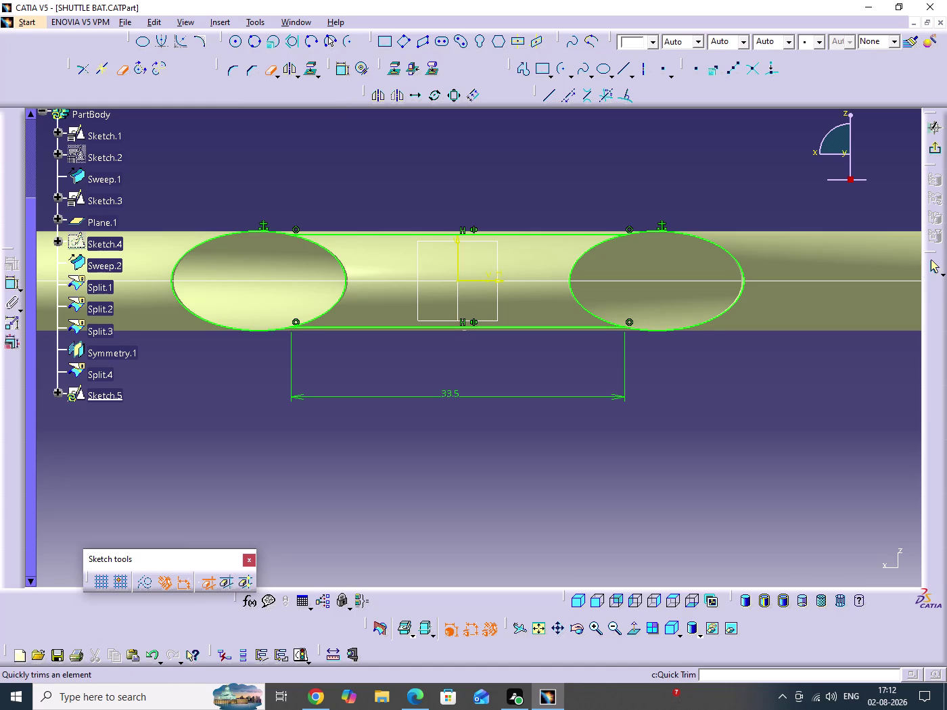
click(340, 268)
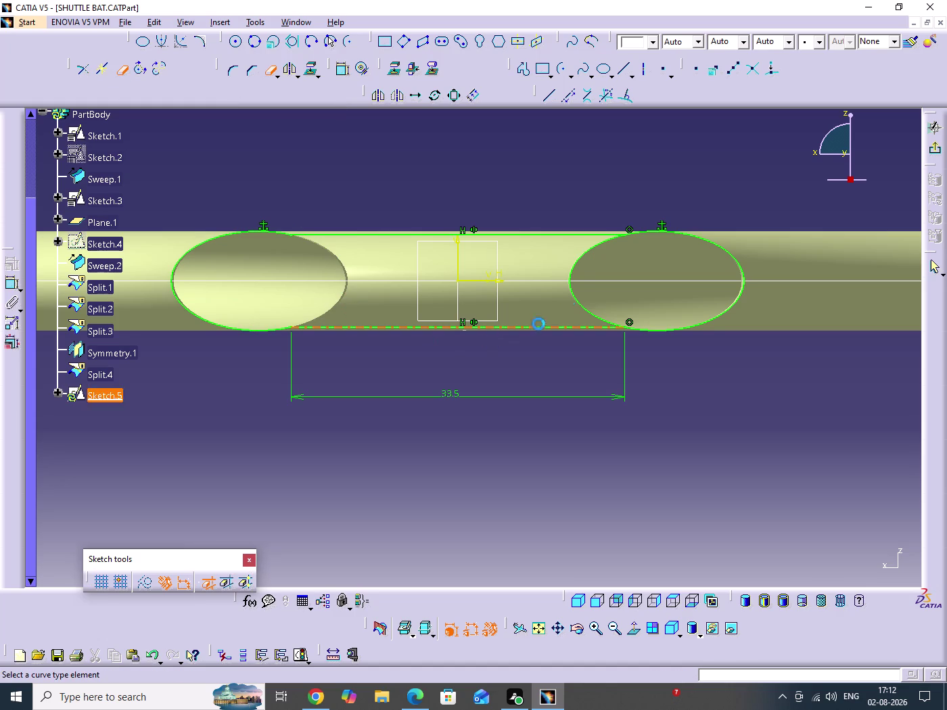
click(586, 254)
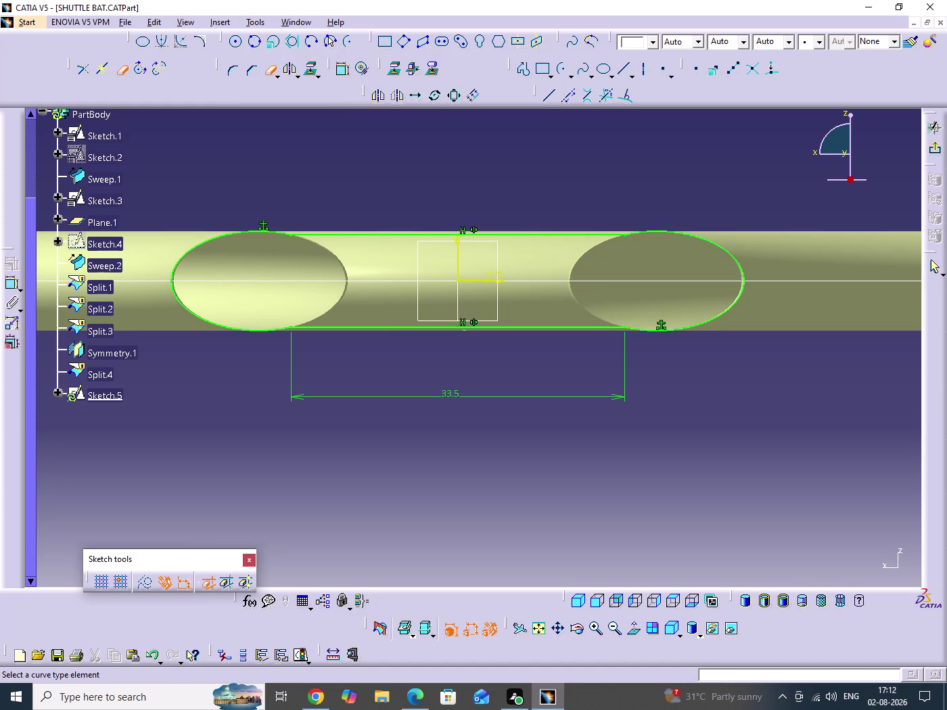
click(676, 397)
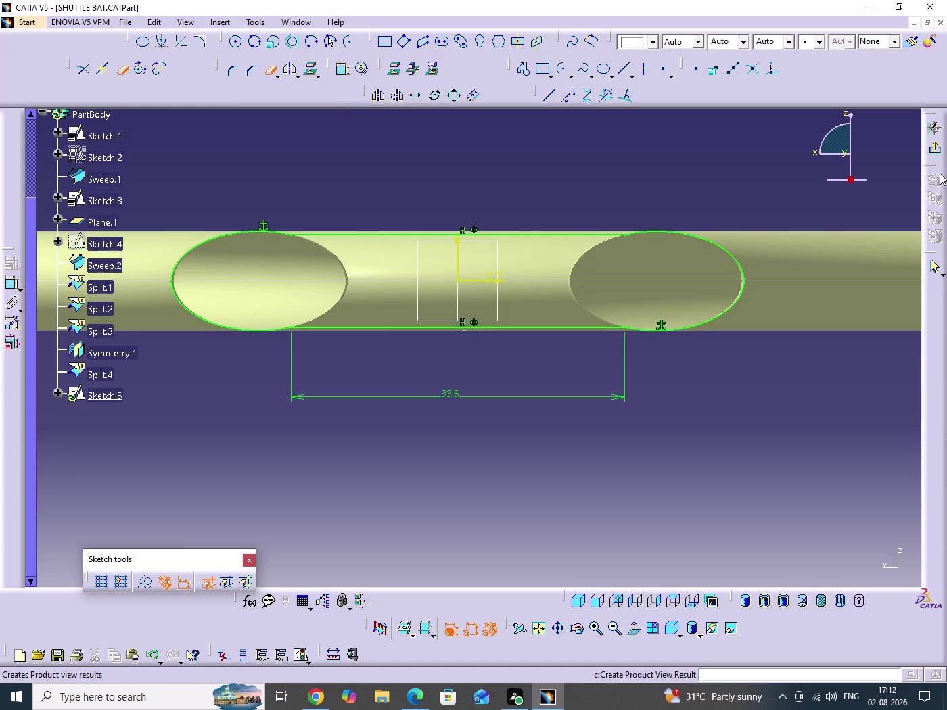
click(933, 150)
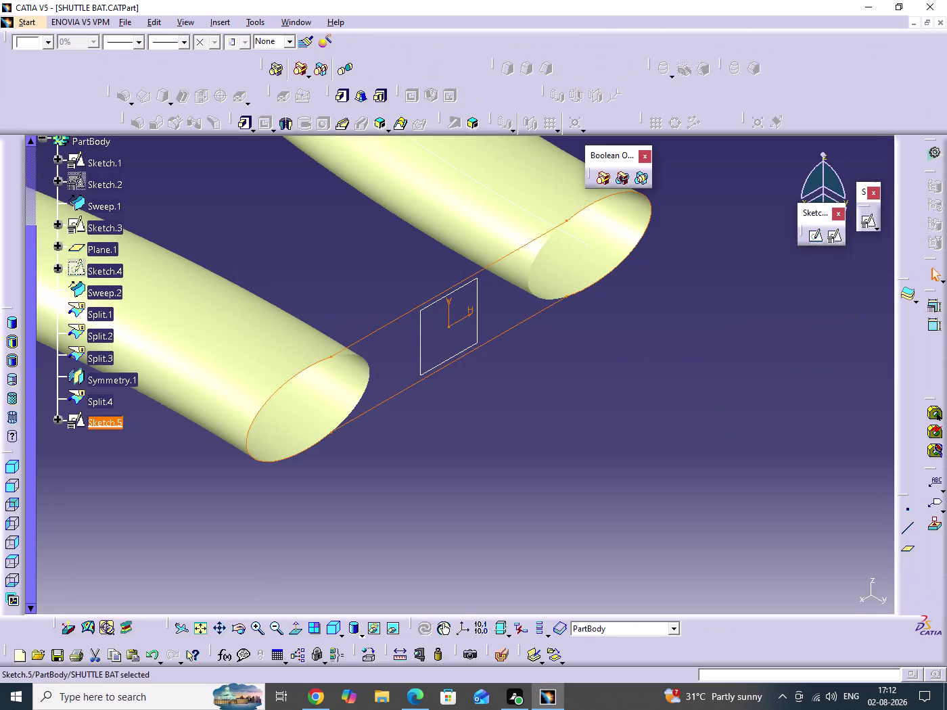
Zoom out to the tube ends, then hide Plane.1 and show it again.
click(654, 402)
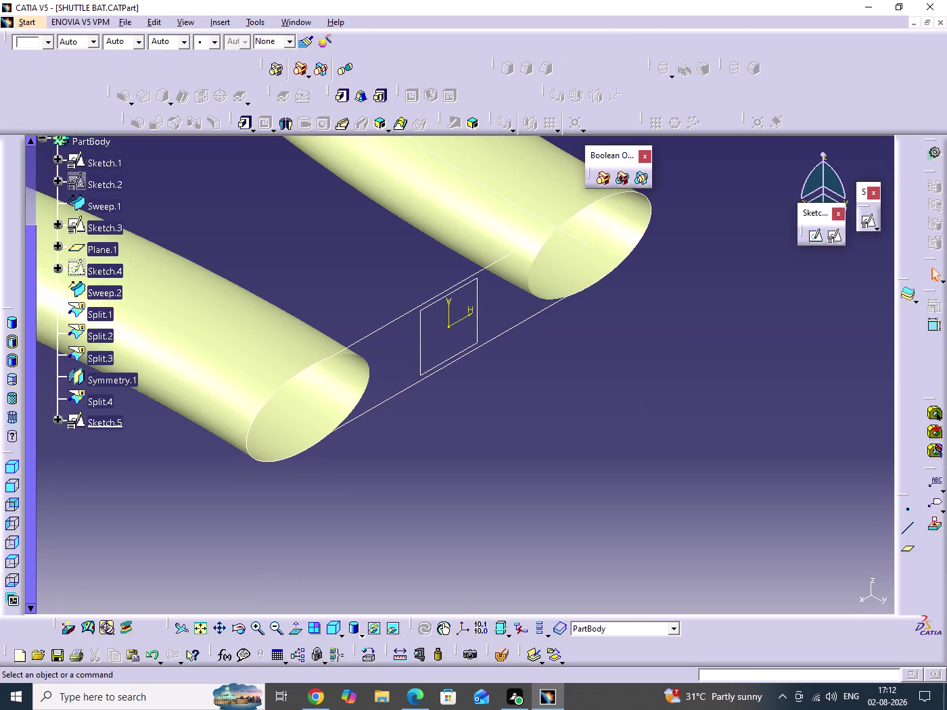
middle_drag(651, 356, 646, 470)
click(652, 356)
middle_drag(630, 351, 633, 387)
click(630, 352)
middle_drag(635, 401, 631, 349)
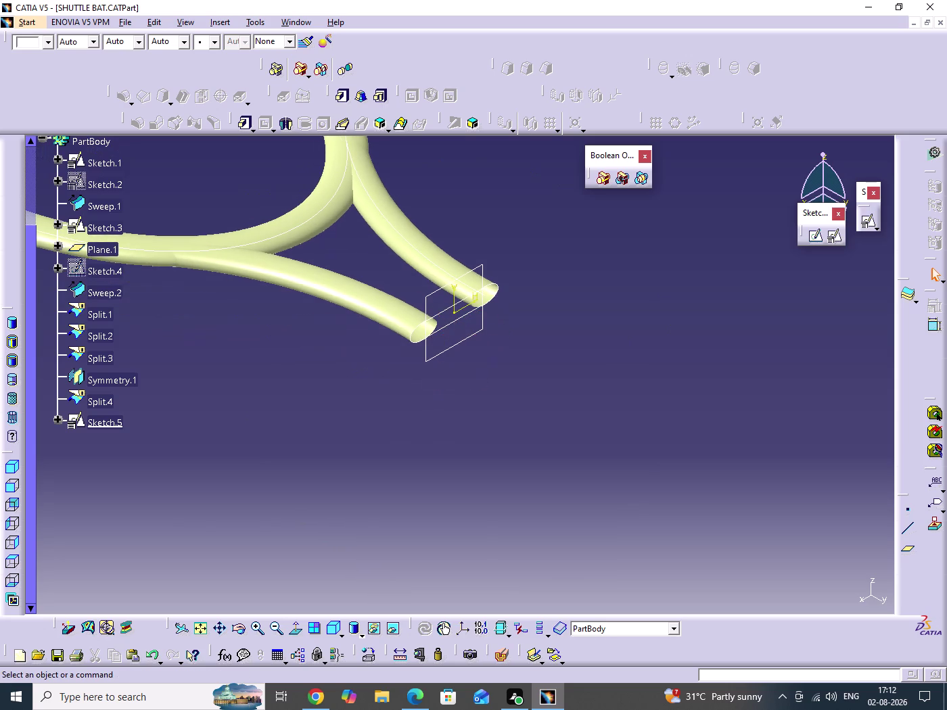
right_click(476, 268)
click(525, 316)
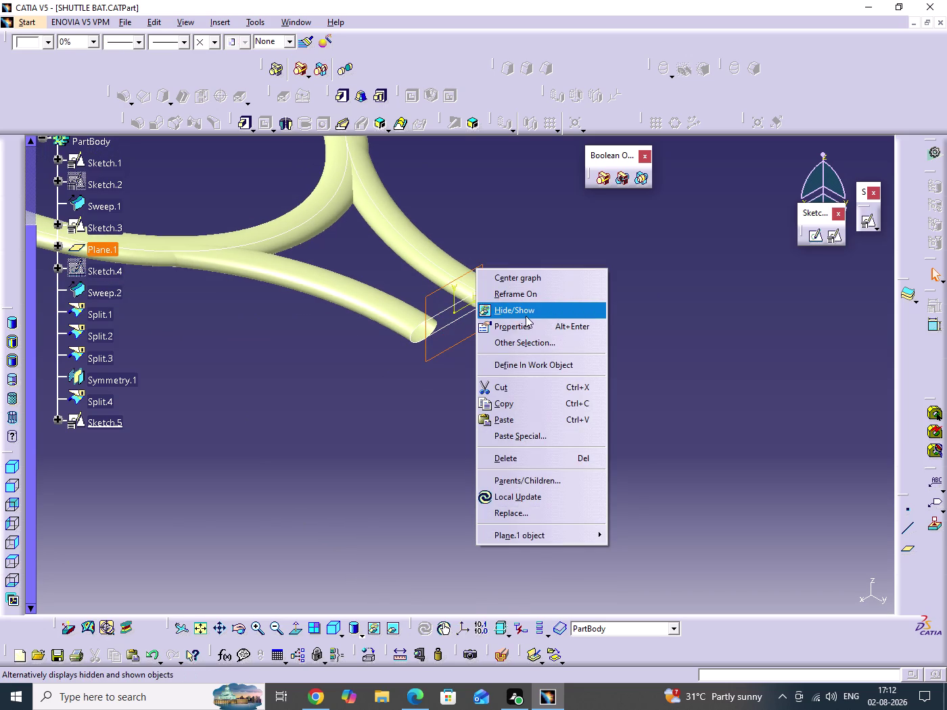
click(629, 335)
scroll(up, 3)
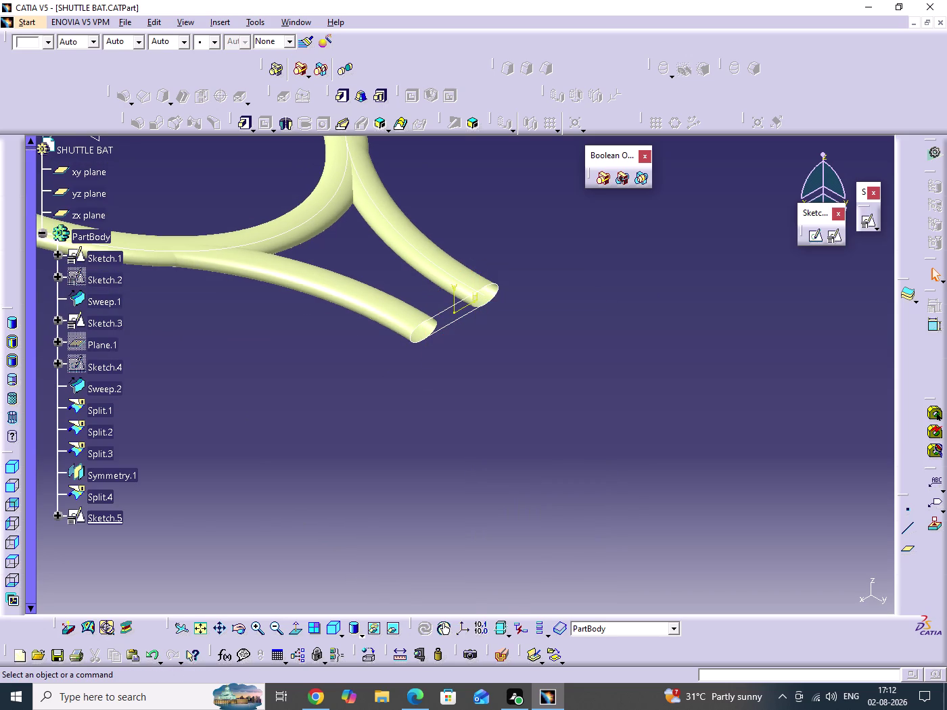
middle_drag(388, 424, 503, 379)
right_click(111, 341)
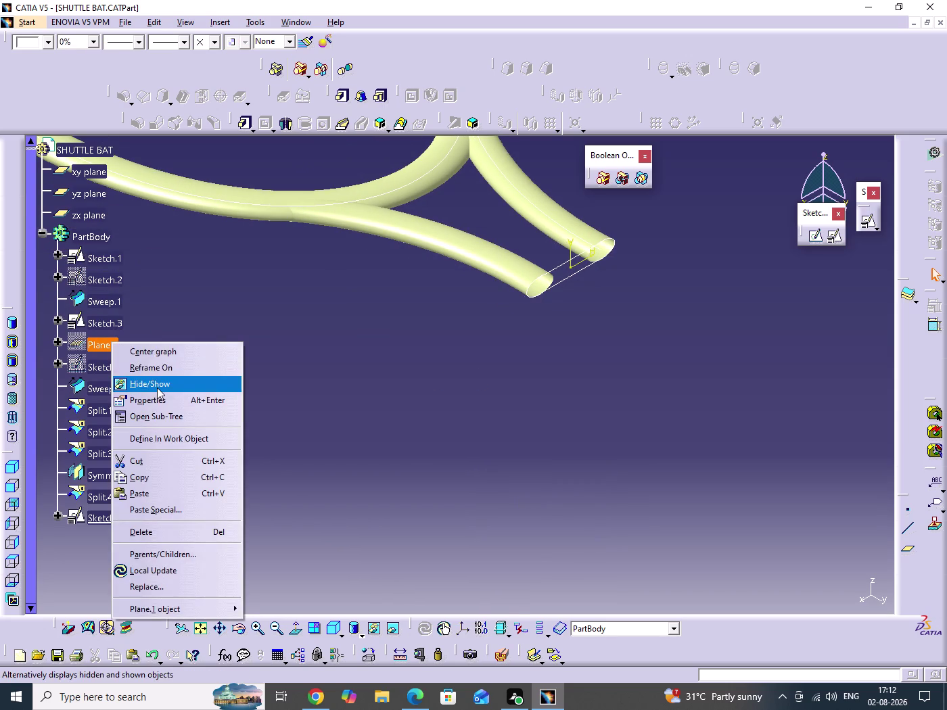
click(157, 388)
Create Plane.2 offset 175 mm from Plane.1, checking the handle dimensions in the drawing.
click(458, 380)
click(581, 298)
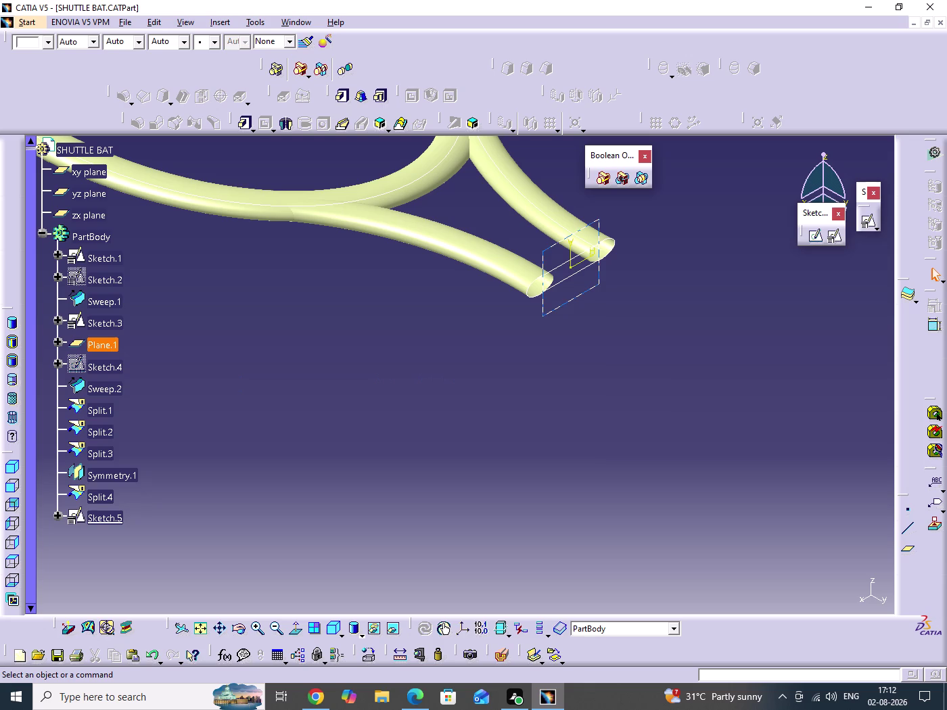
click(586, 292)
click(907, 553)
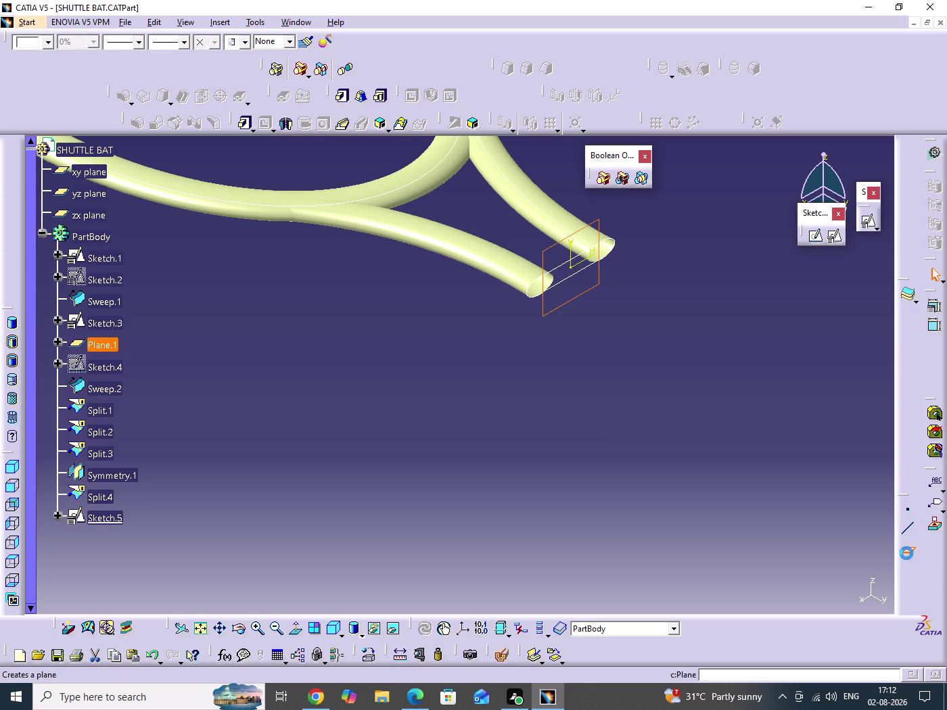
click(420, 699)
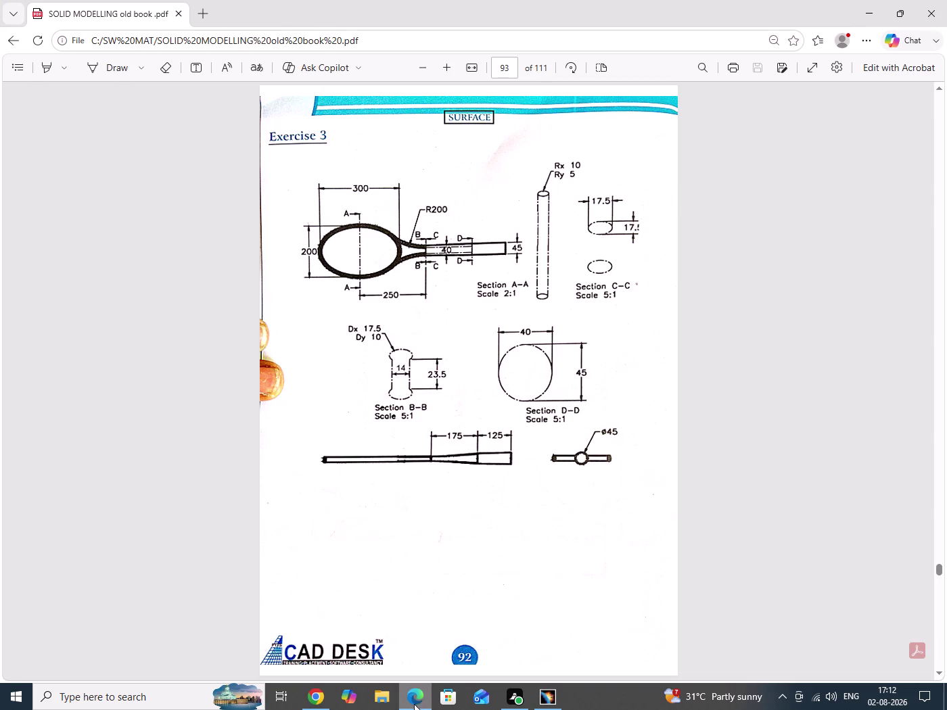
click(410, 701)
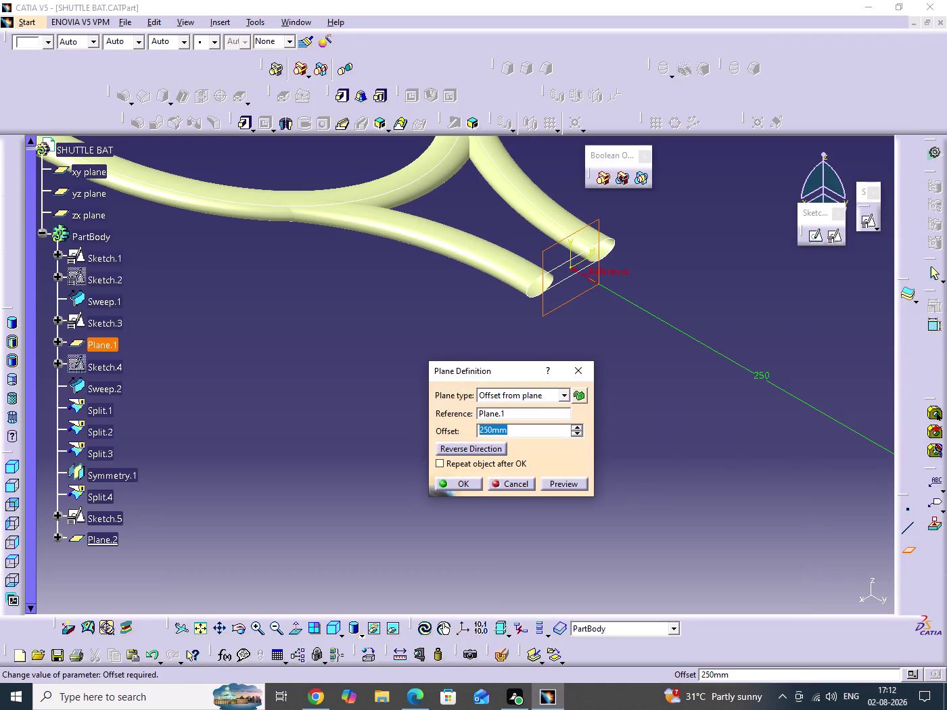
text(17)
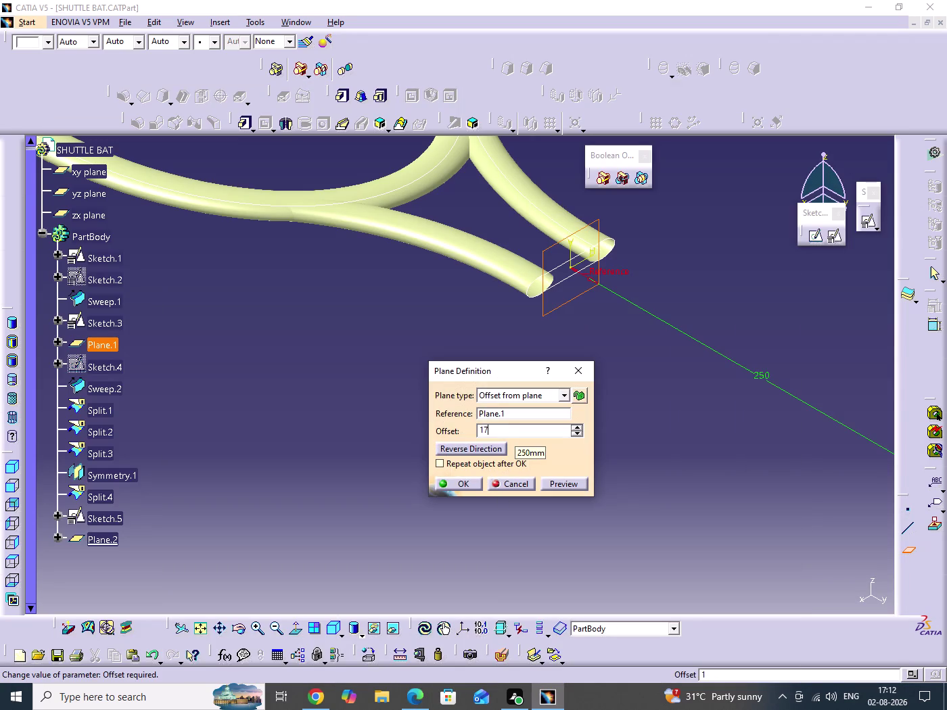
text(5)
key(Return)
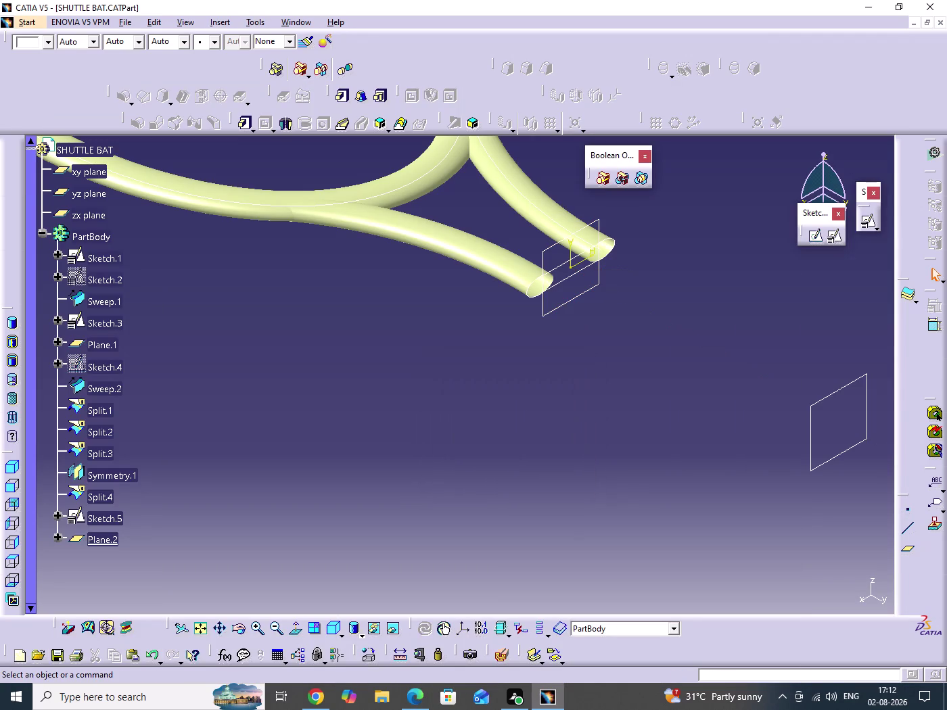
click(664, 416)
middle_drag(748, 470, 442, 423)
click(818, 238)
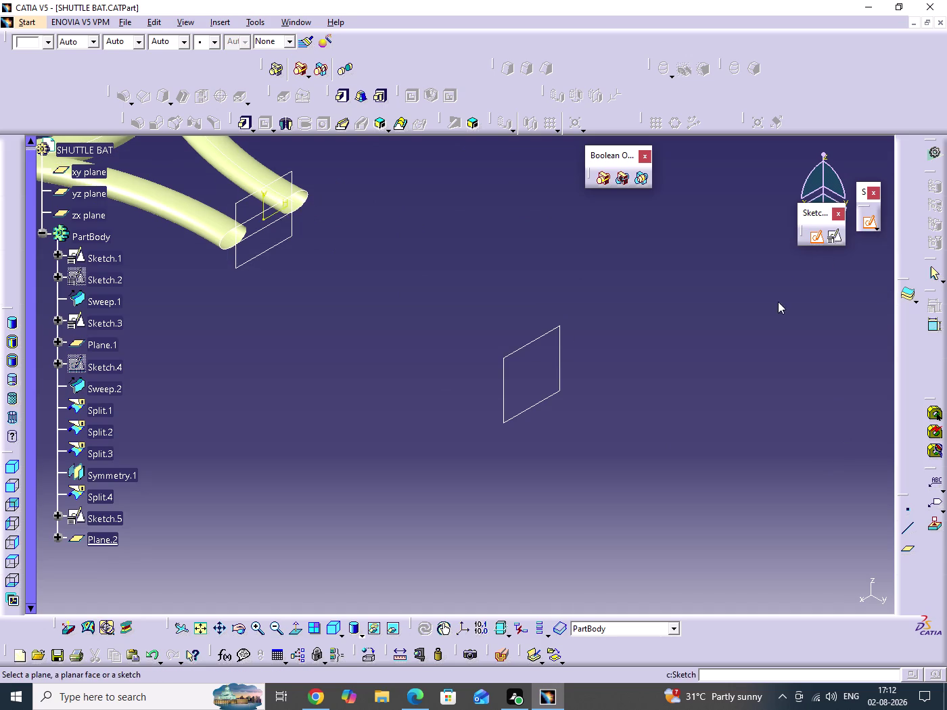
Place the new sketch, Sketch.6, on Plane.2.
click(835, 239)
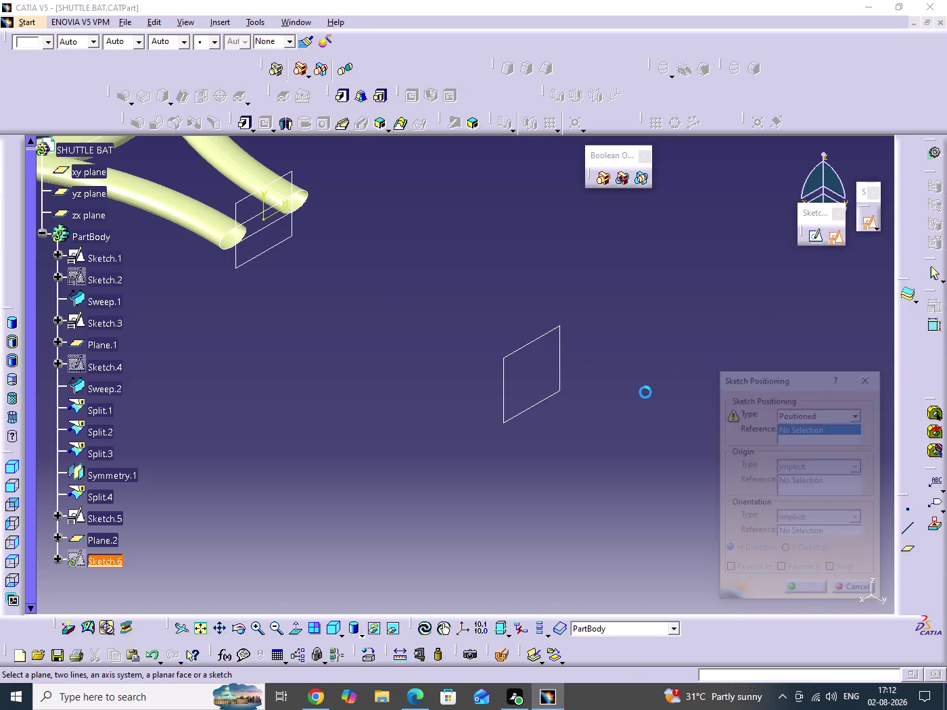
click(559, 355)
middle_drag(483, 282, 498, 412)
click(484, 283)
click(808, 591)
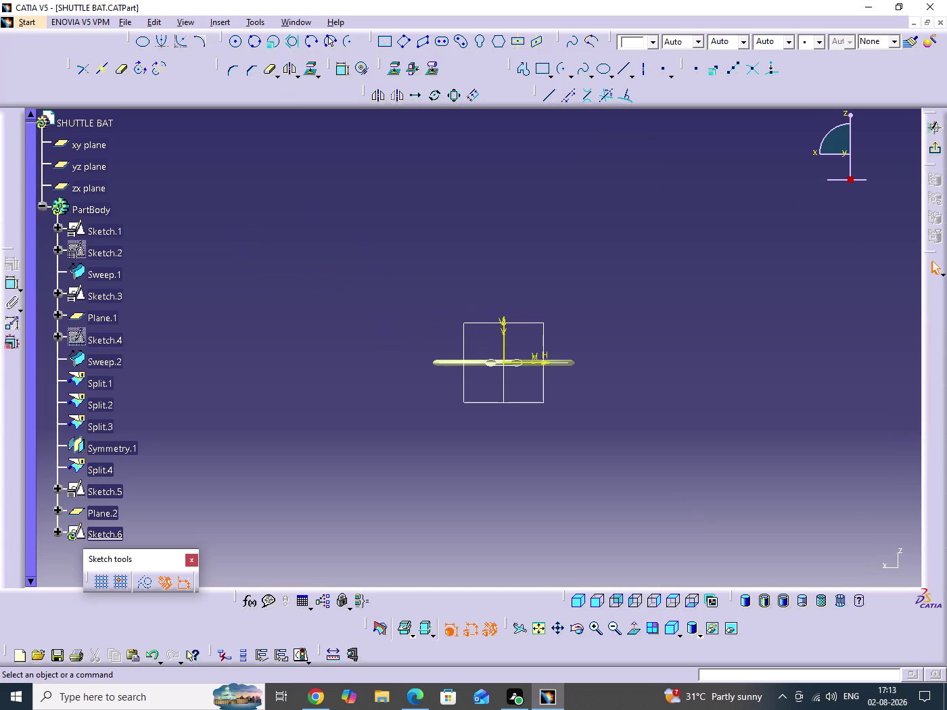
Zoom and pan onto the handle section, checking the reference drawing again.
click(643, 404)
middle_drag(640, 395, 625, 310)
click(640, 395)
scroll(down, 3)
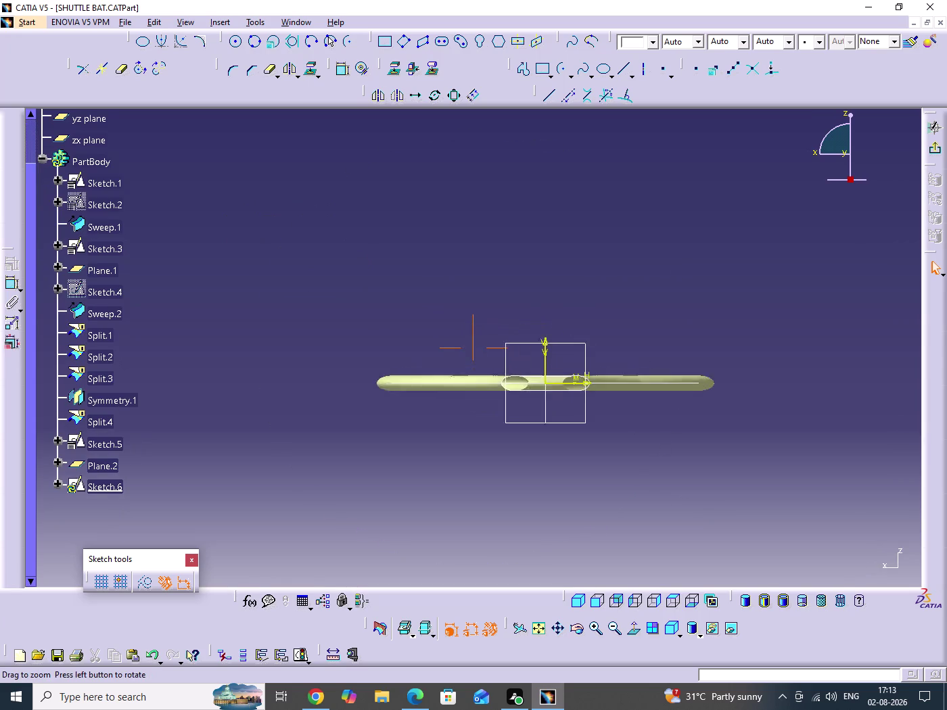
middle_drag(625, 309, 621, 269)
middle_drag(673, 385, 491, 218)
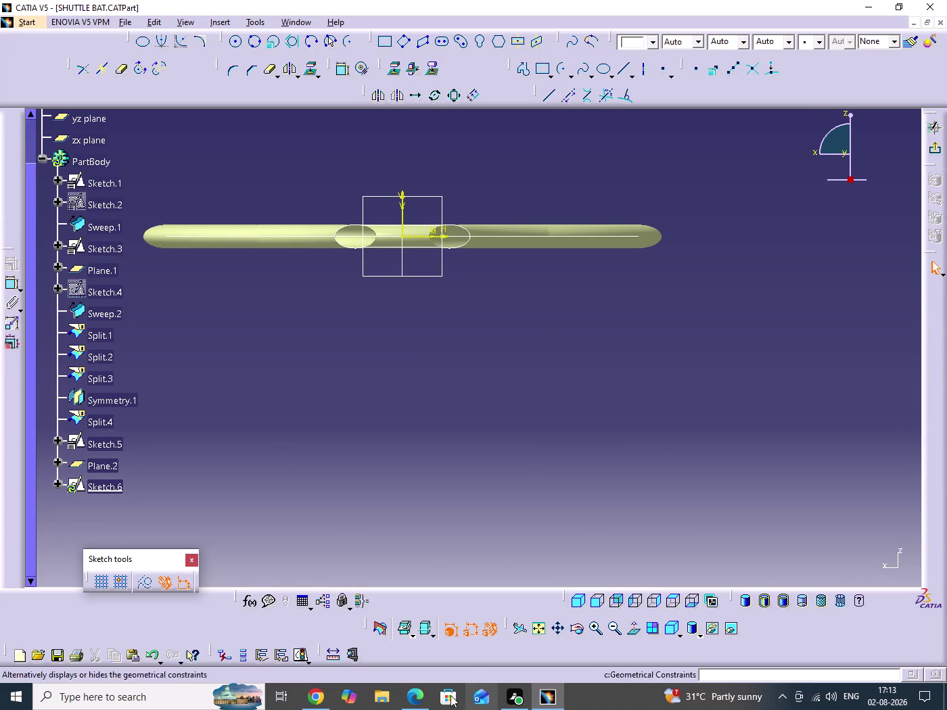
click(425, 706)
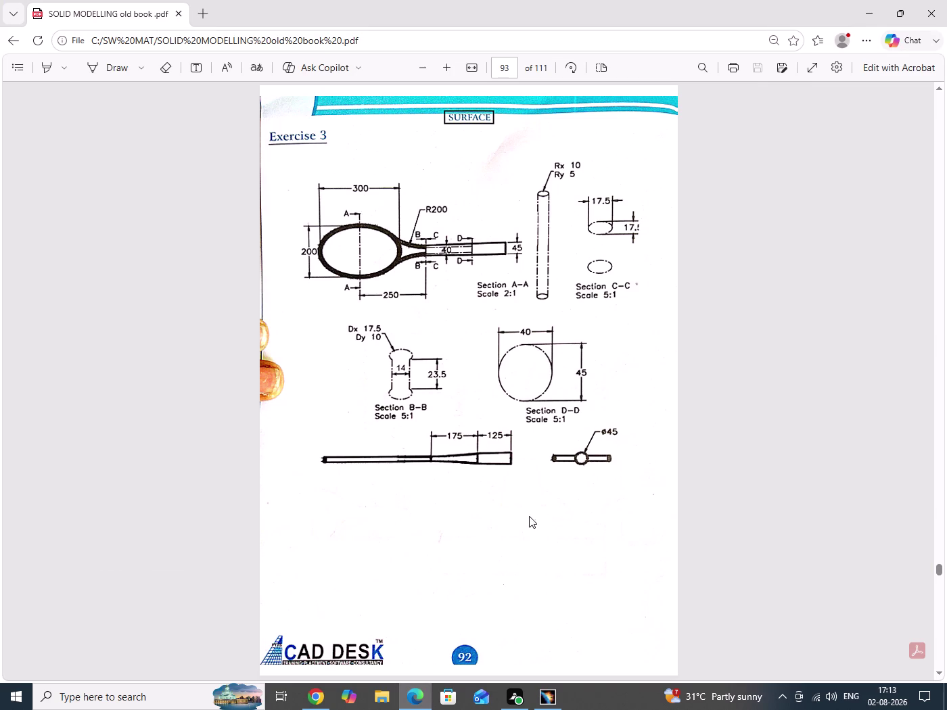
click(409, 695)
click(709, 411)
middle_drag(540, 418, 577, 477)
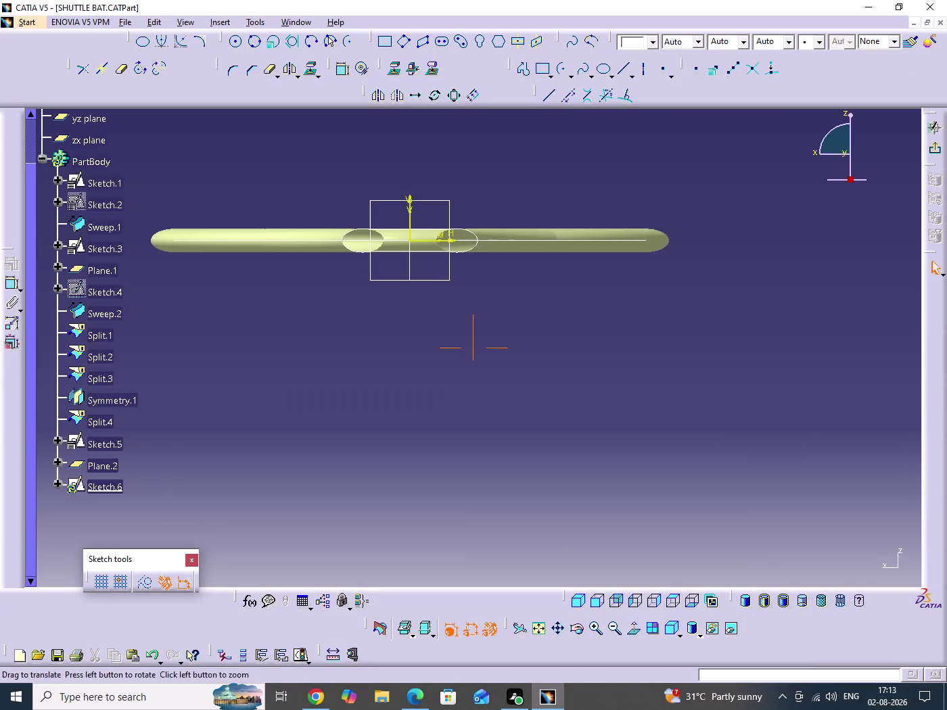
click(144, 42)
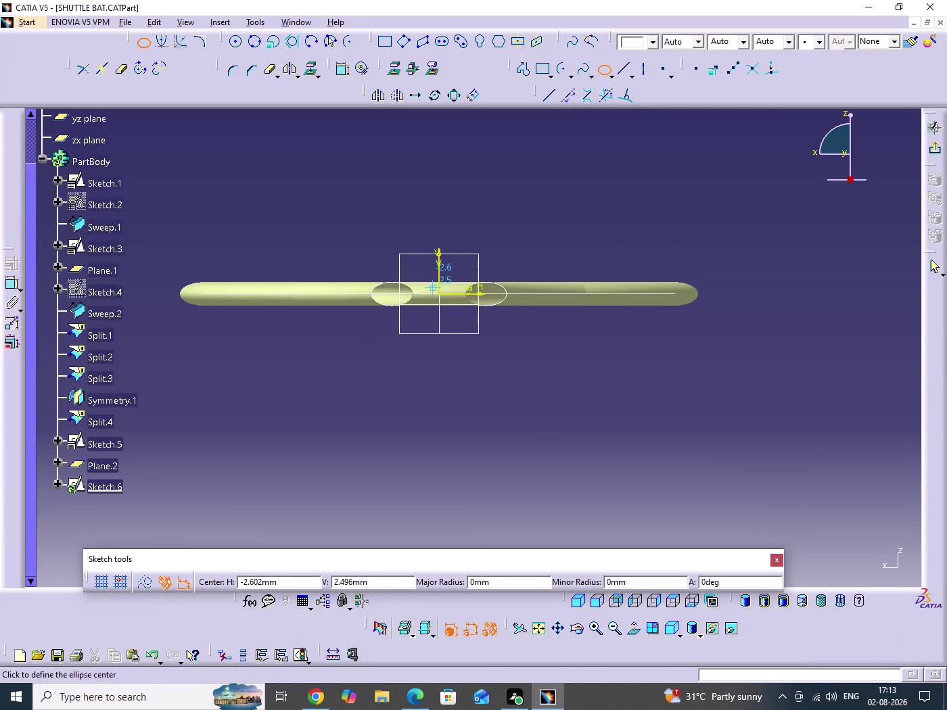
Draw an ellipse centred near the origin, with its long axis reaching past the tube ends.
click(439, 295)
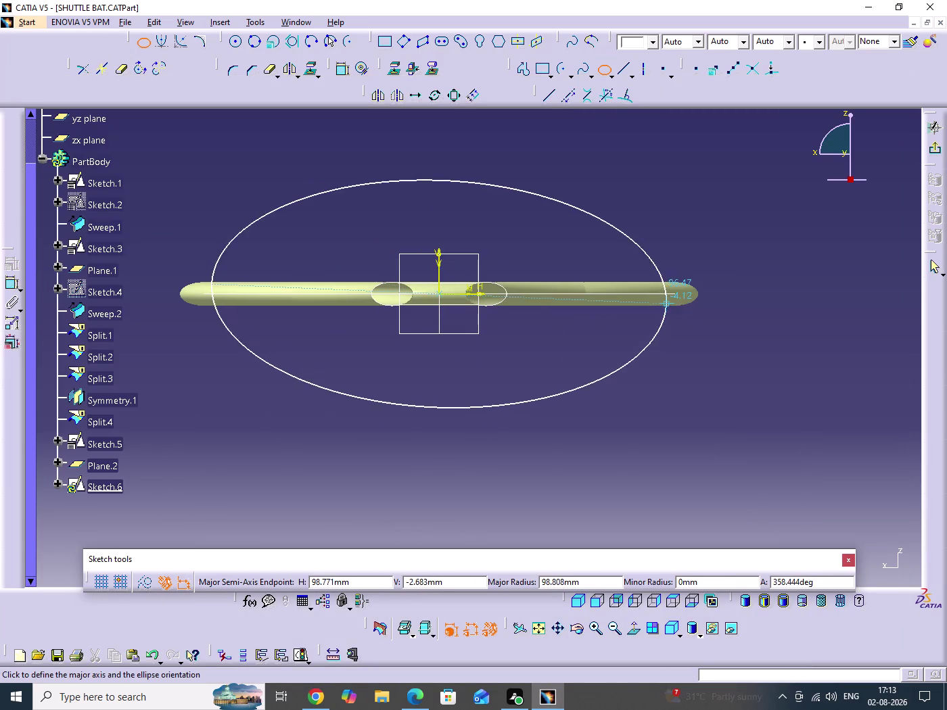
click(726, 295)
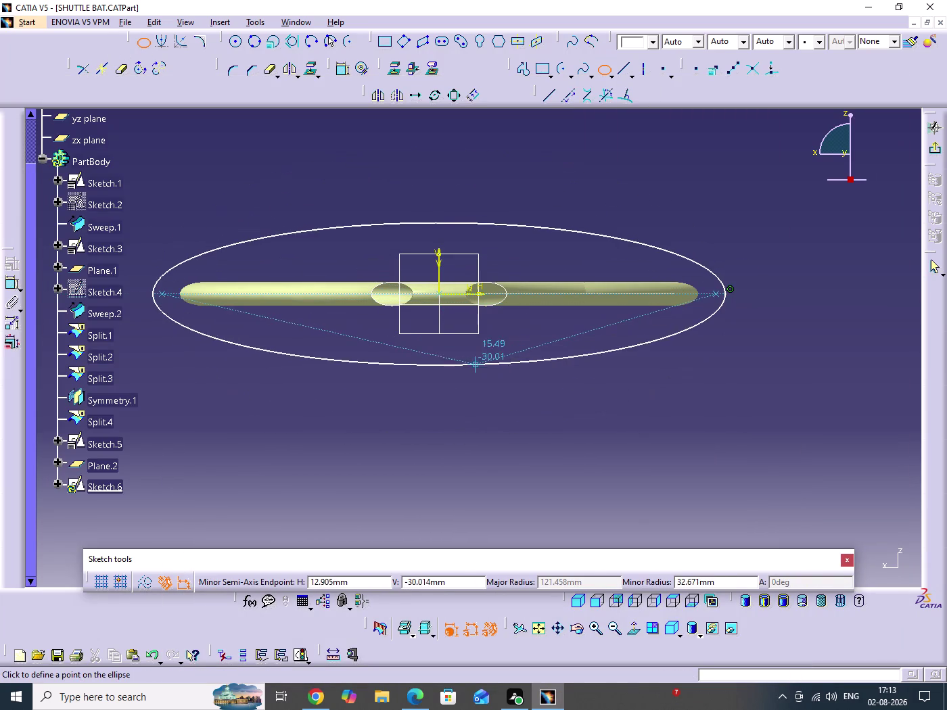
click(440, 384)
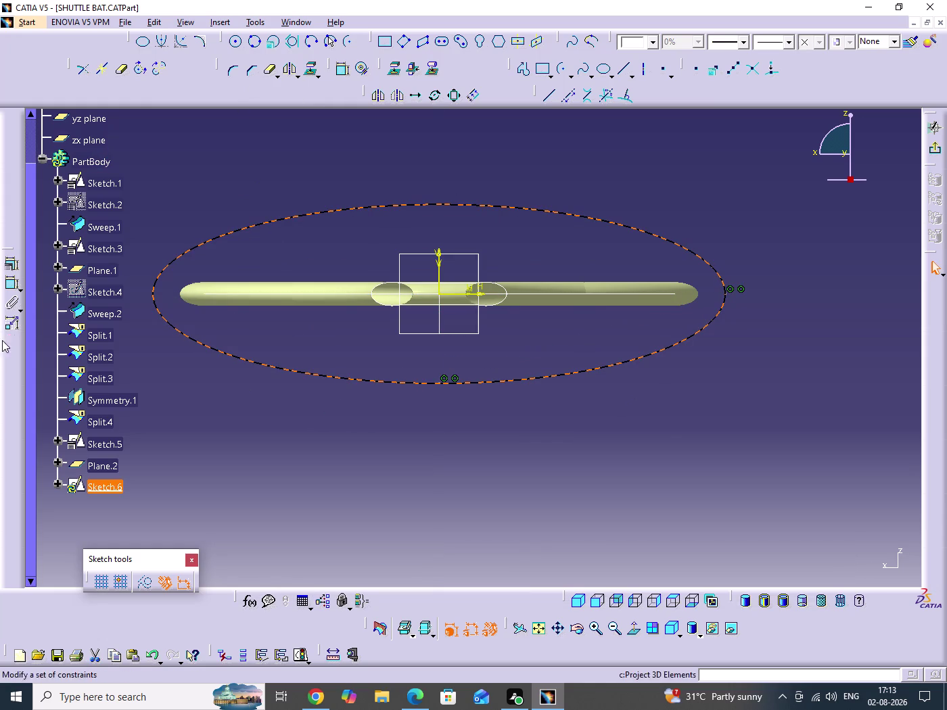
click(17, 265)
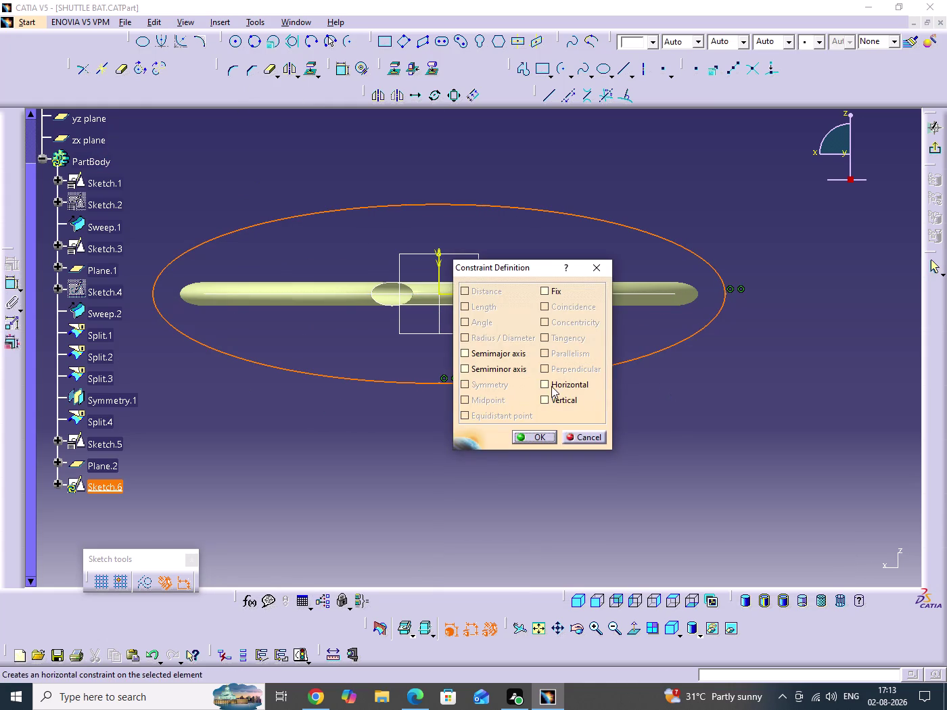
Add semimajor and semiminor axis constraints to the ellipse, then check the reference drawing.
click(551, 386)
click(463, 347)
click(464, 367)
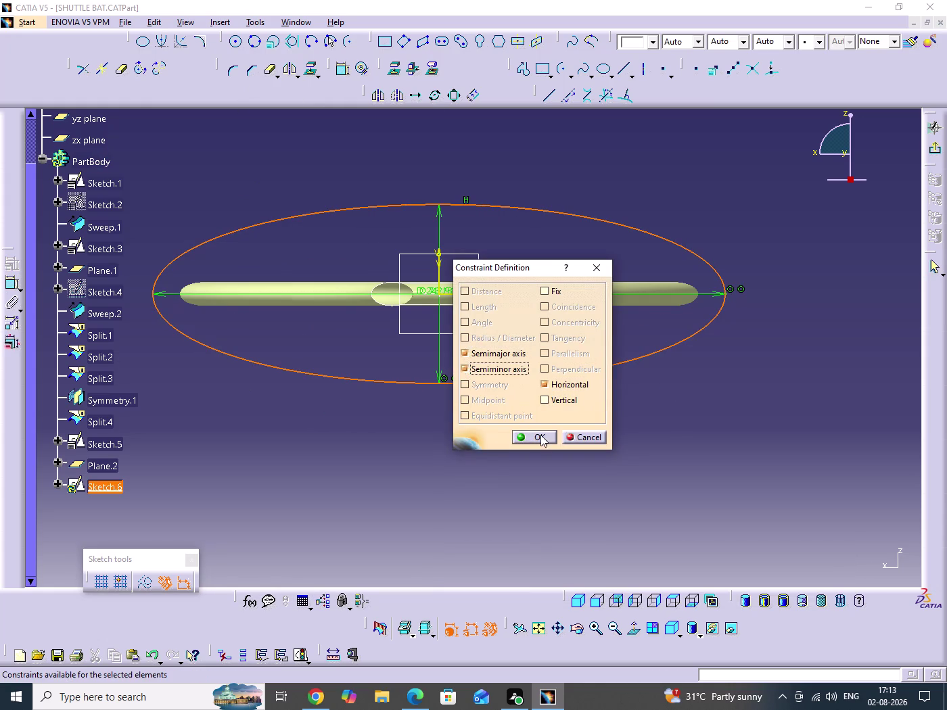
click(541, 435)
click(816, 470)
click(419, 698)
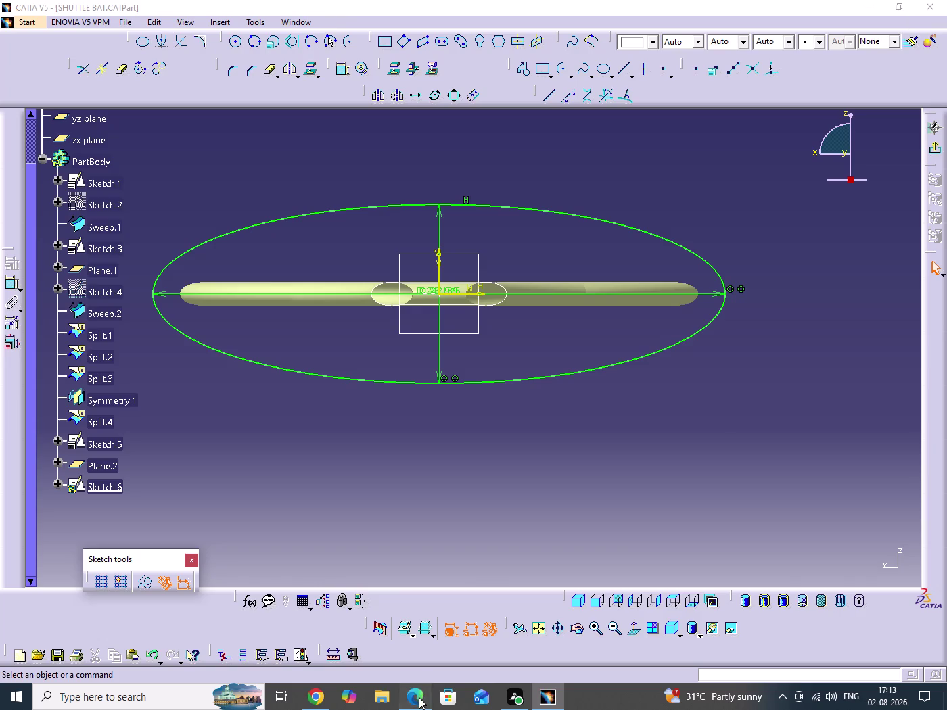
click(422, 703)
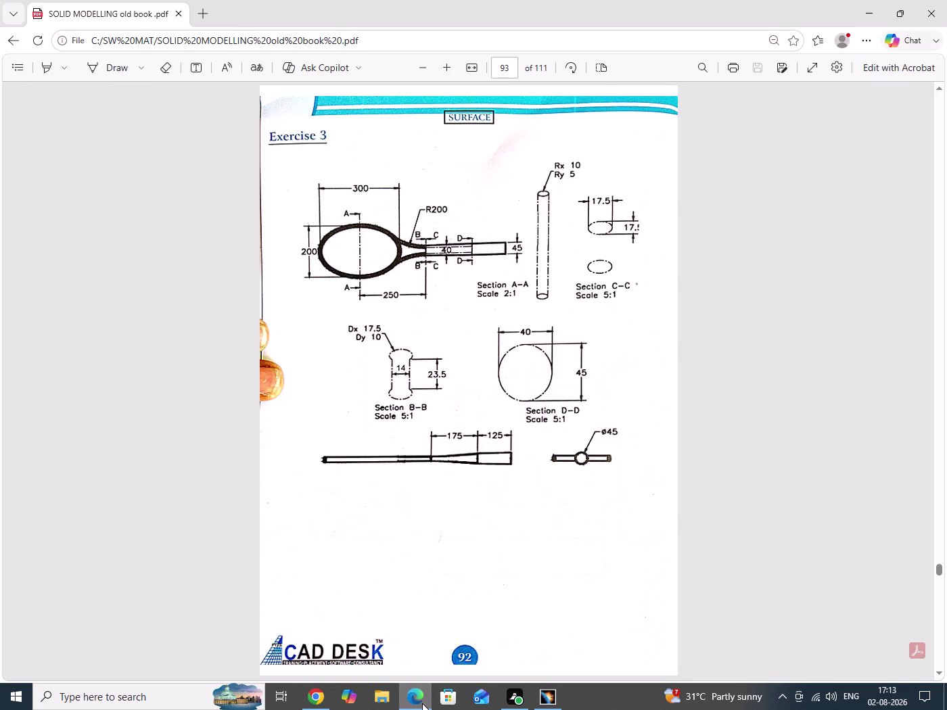
Set the ellipse's vertical axis dimension to 45 mm and its horizontal axis to 40 mm.
double_click(441, 356)
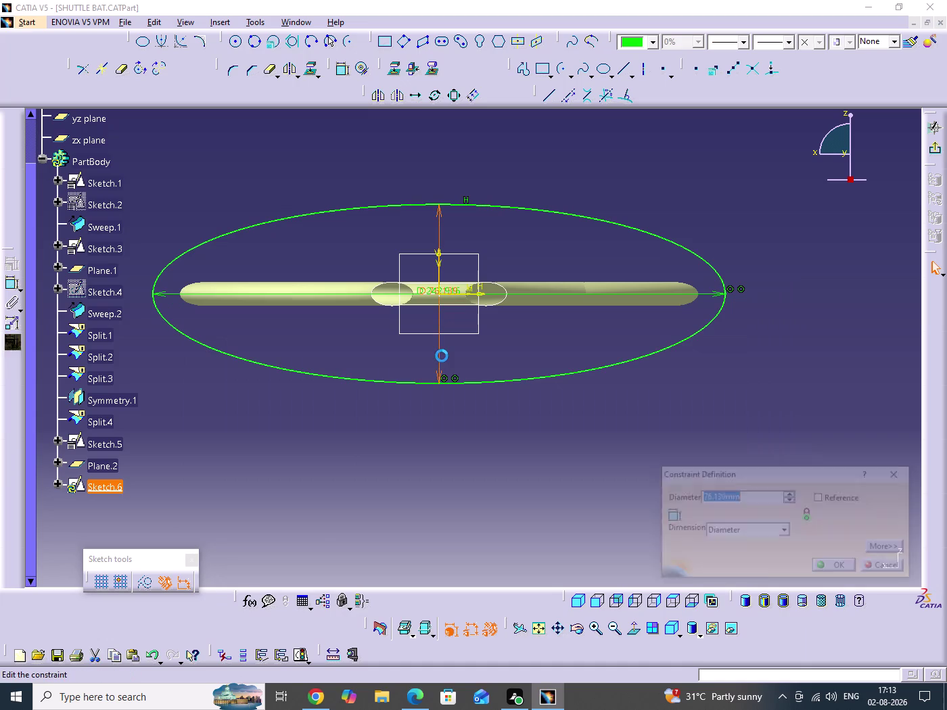
text(45)
key(Return)
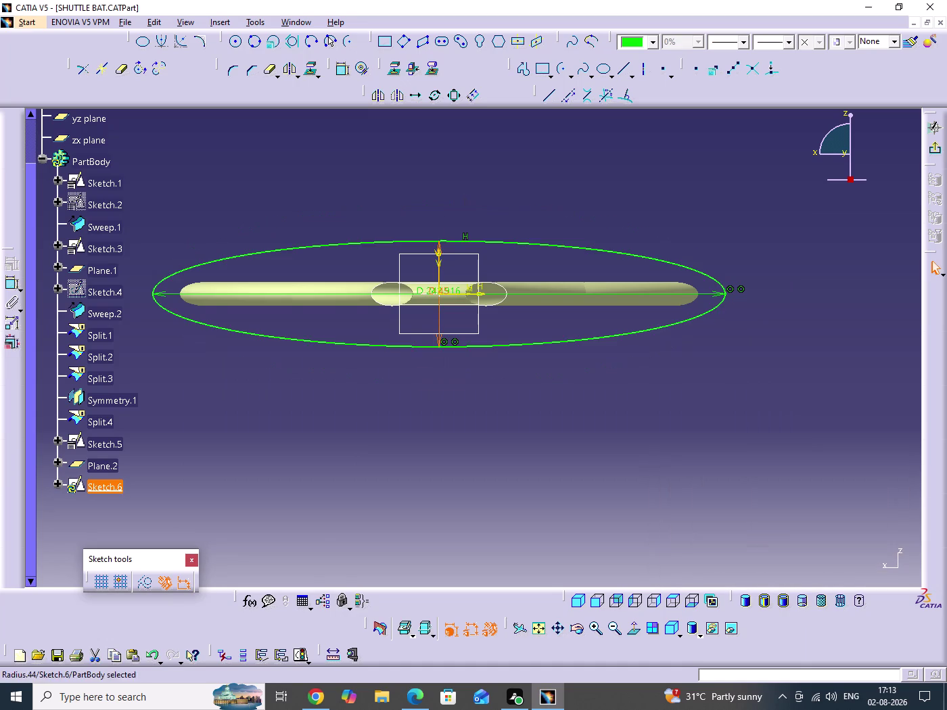
double_click(709, 293)
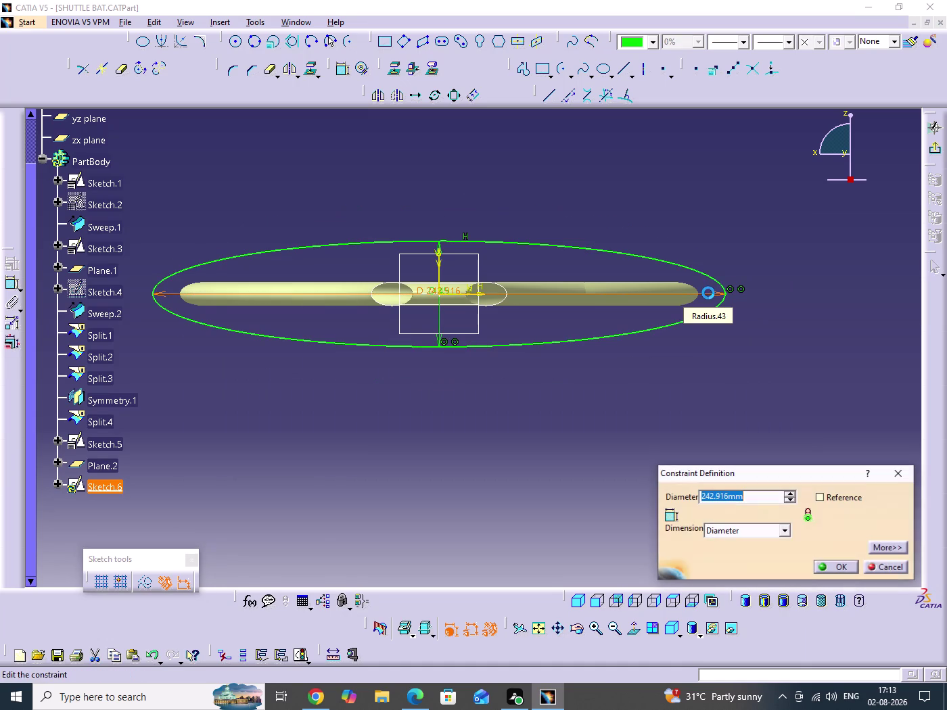
text(40)
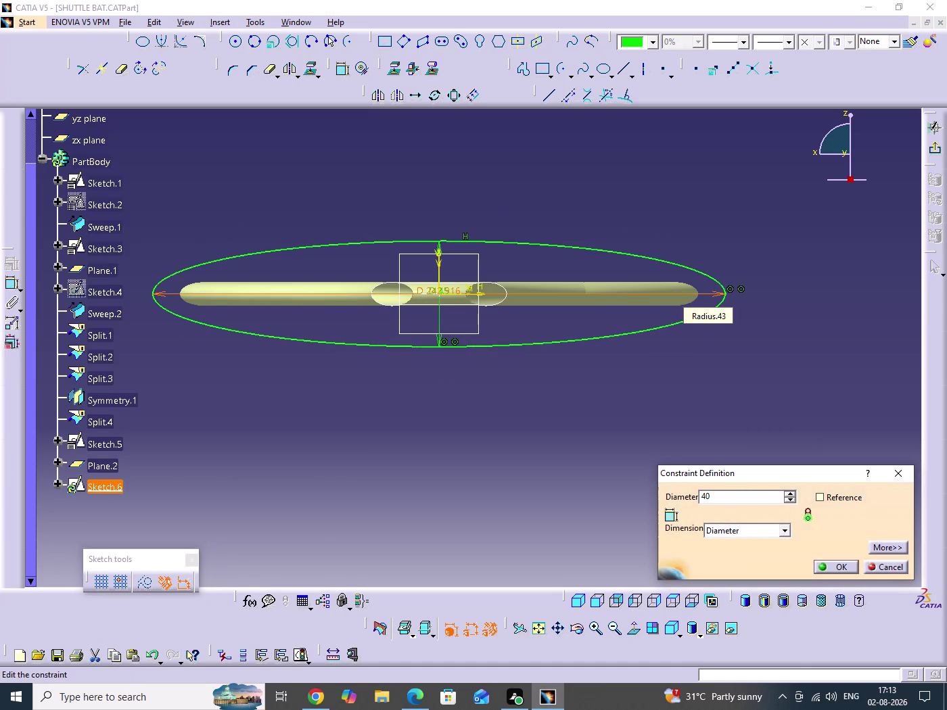
key(Return)
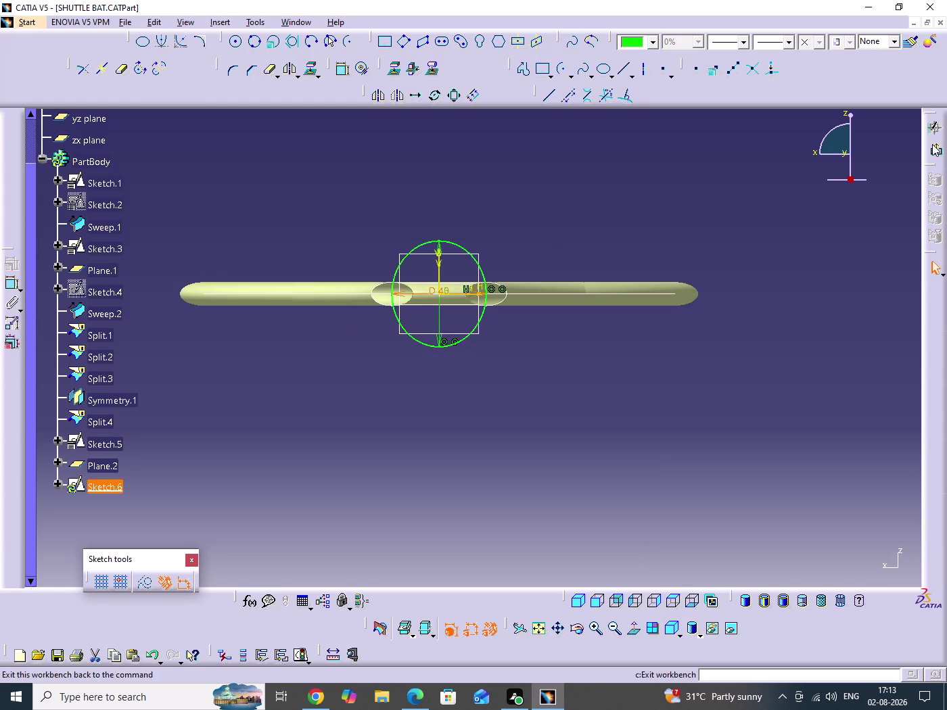
click(572, 406)
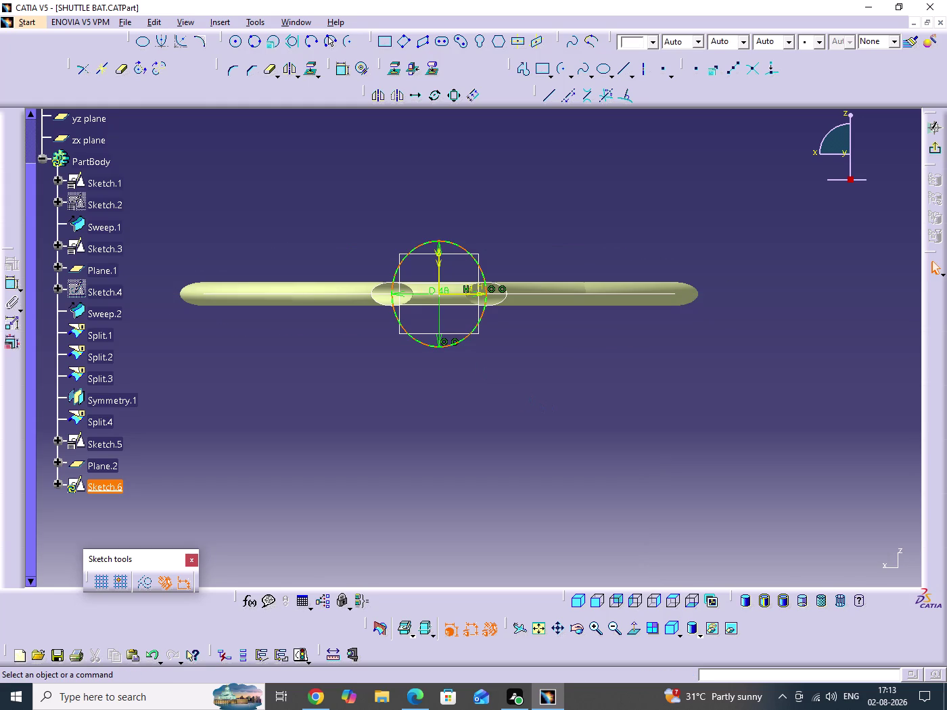
click(461, 343)
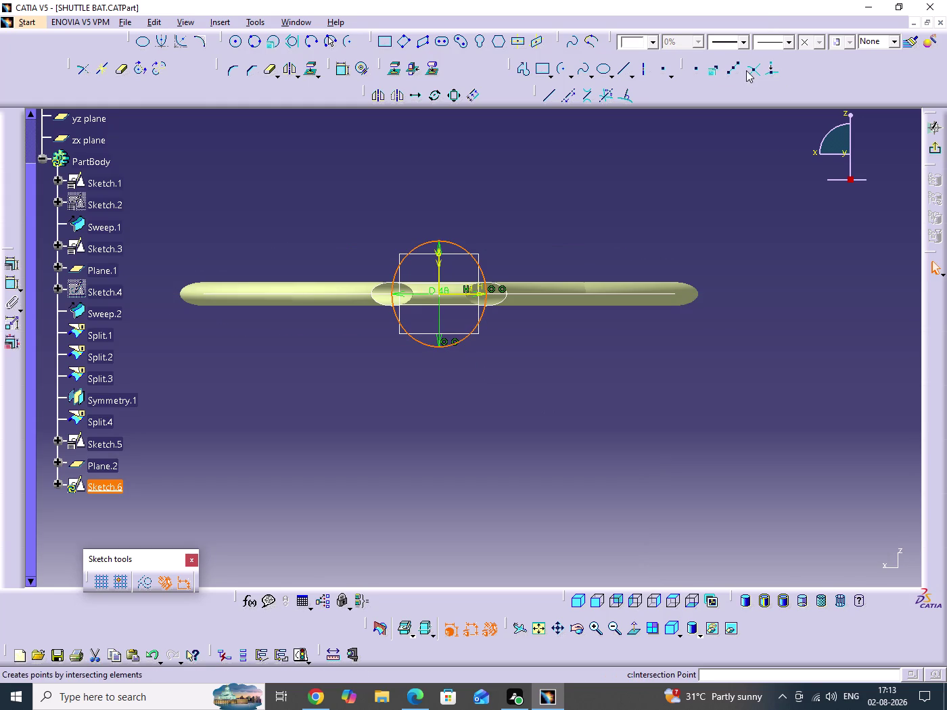
click(733, 69)
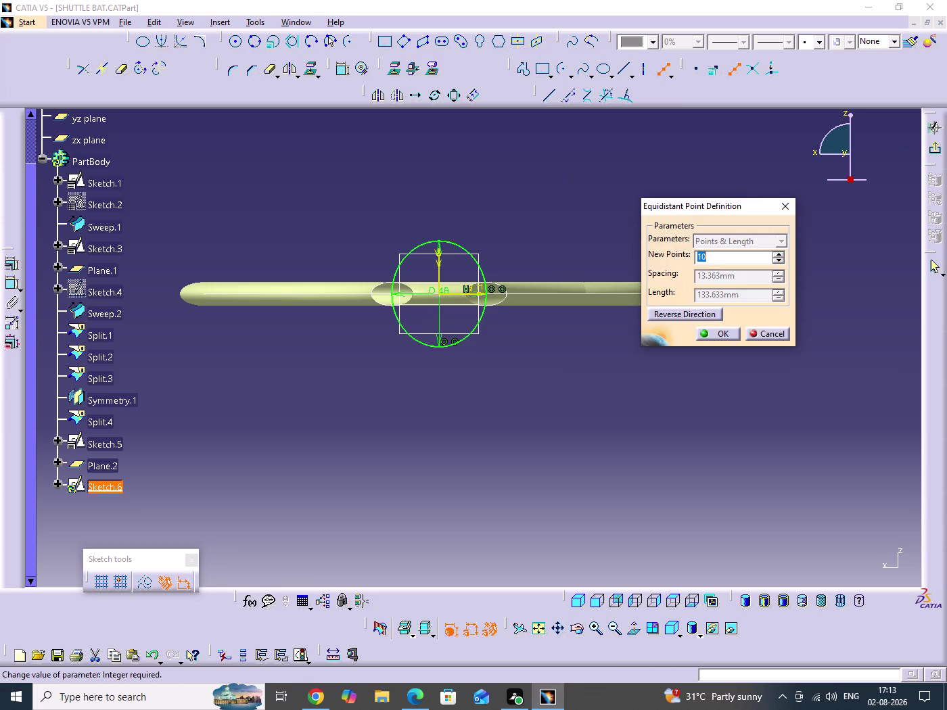
triple_click(776, 261)
triple_click(776, 261)
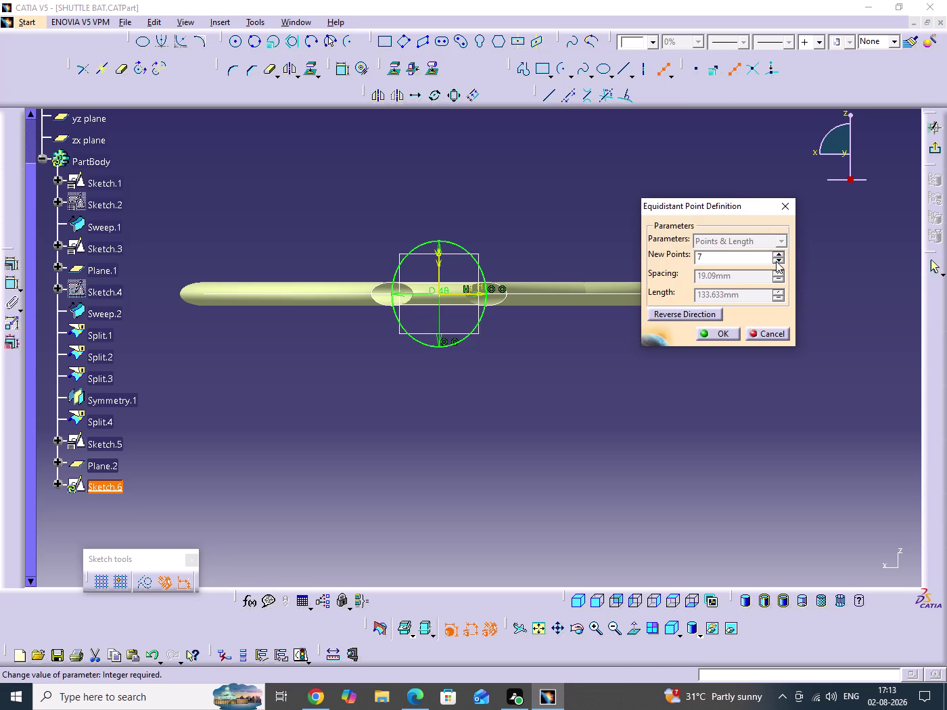
click(776, 261)
click(776, 261)
click(776, 261)
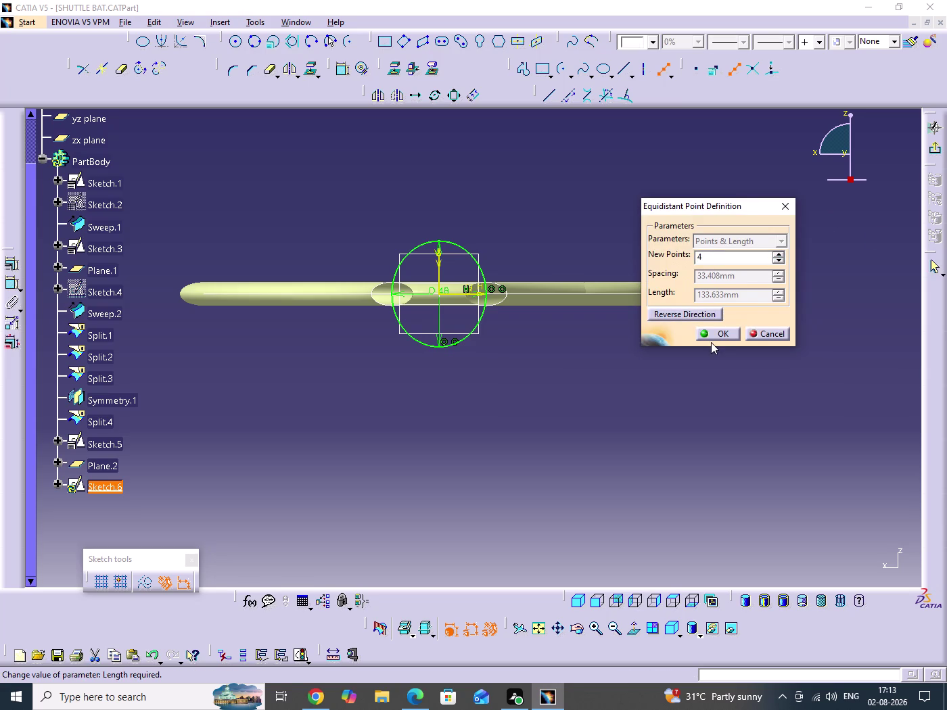
click(715, 336)
middle_drag(666, 336, 665, 246)
click(667, 335)
middle_drag(580, 357, 684, 507)
middle_drag(666, 405, 673, 365)
click(666, 405)
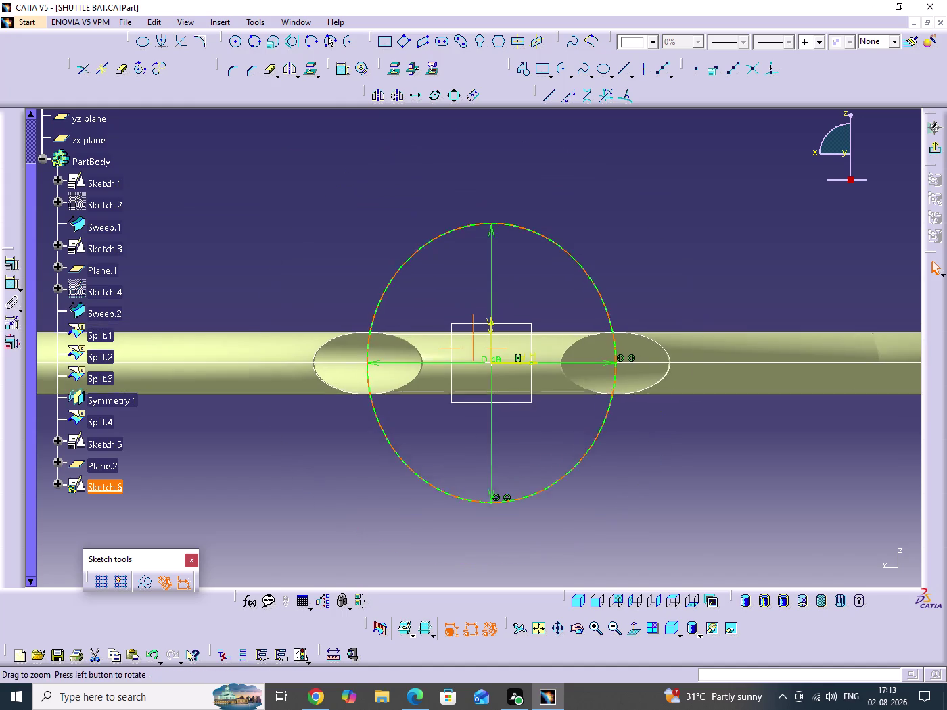
middle_drag(673, 365, 673, 306)
middle_drag(649, 422, 647, 310)
middle_drag(655, 298, 656, 372)
click(655, 297)
scroll(down, 3)
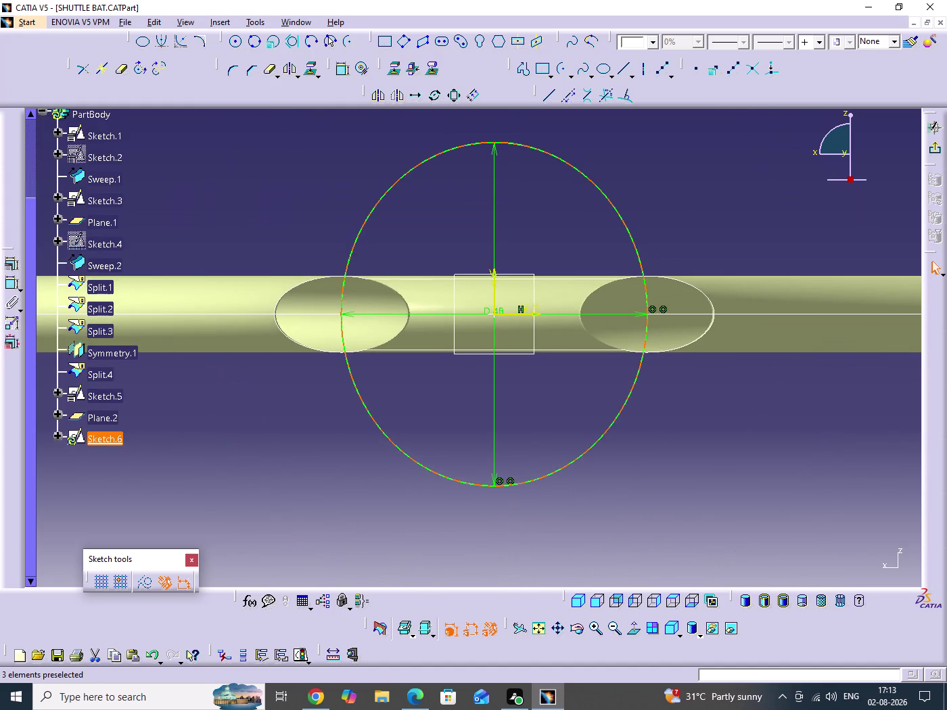
click(685, 464)
click(616, 421)
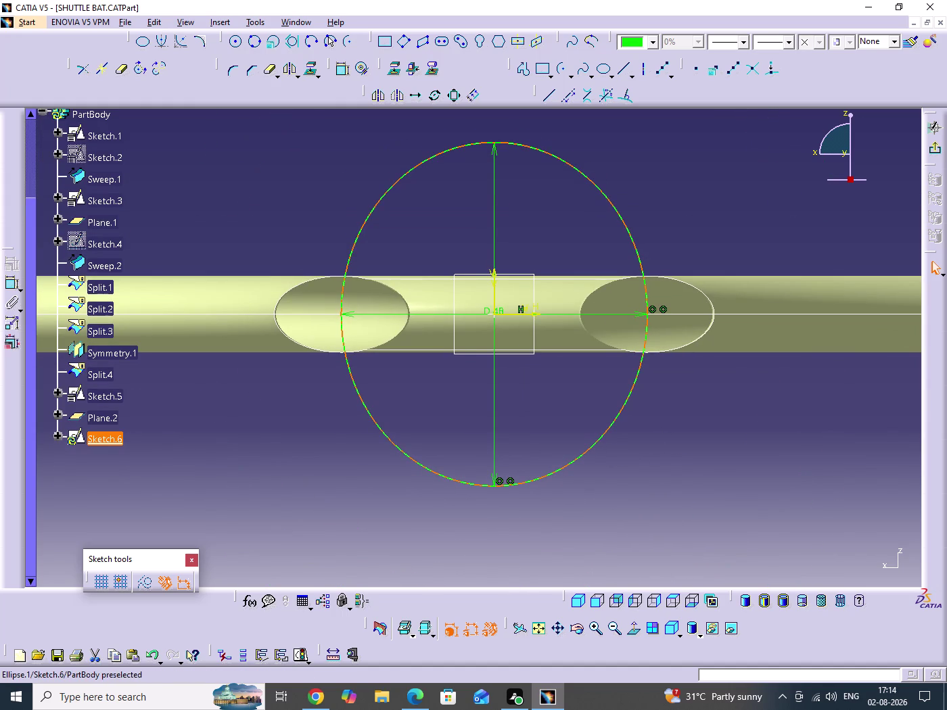
click(722, 454)
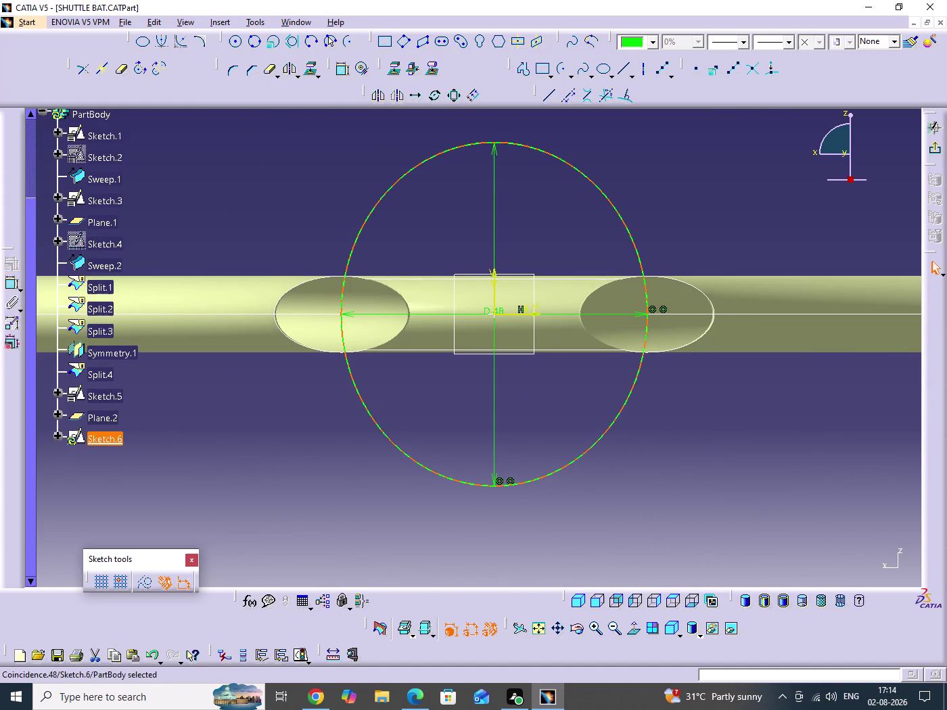
drag(747, 442, 771, 506)
drag(698, 473, 774, 550)
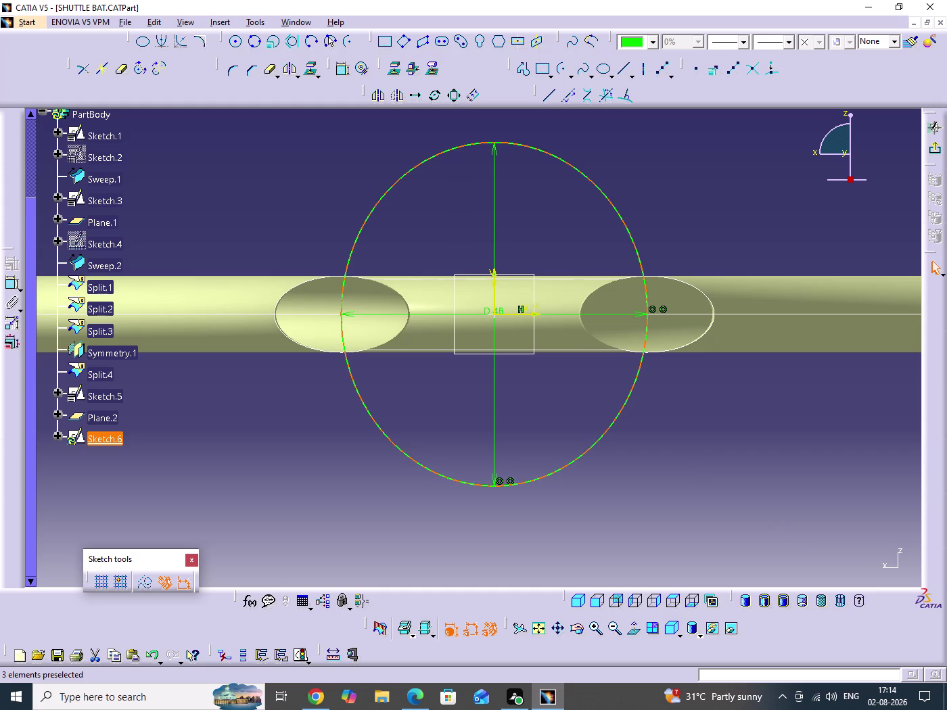
middle_drag(731, 450, 735, 492)
click(731, 450)
click(271, 228)
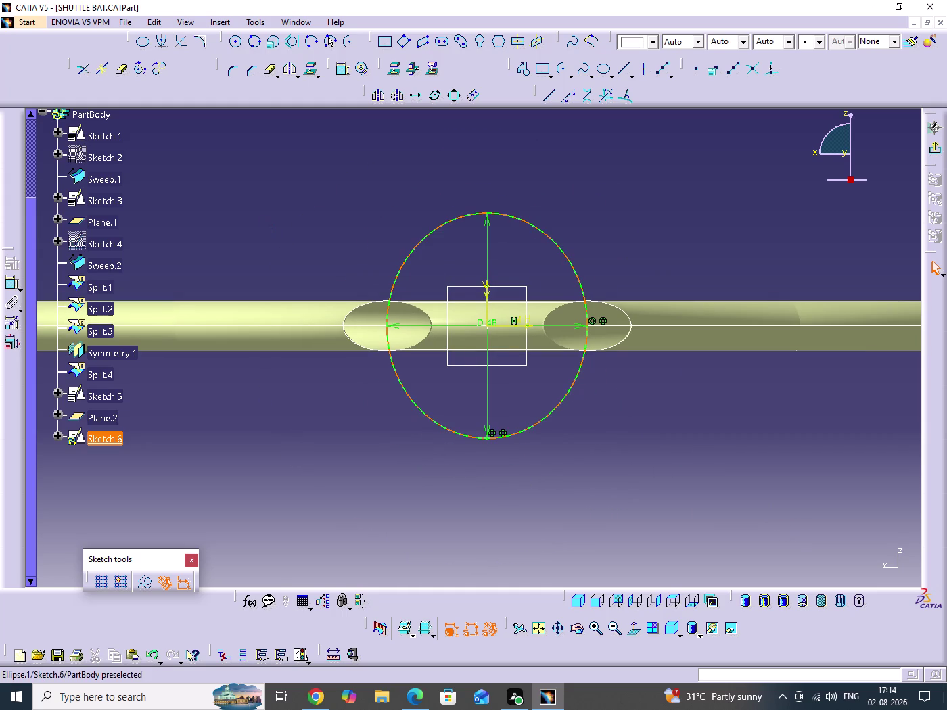
click(539, 230)
click(738, 65)
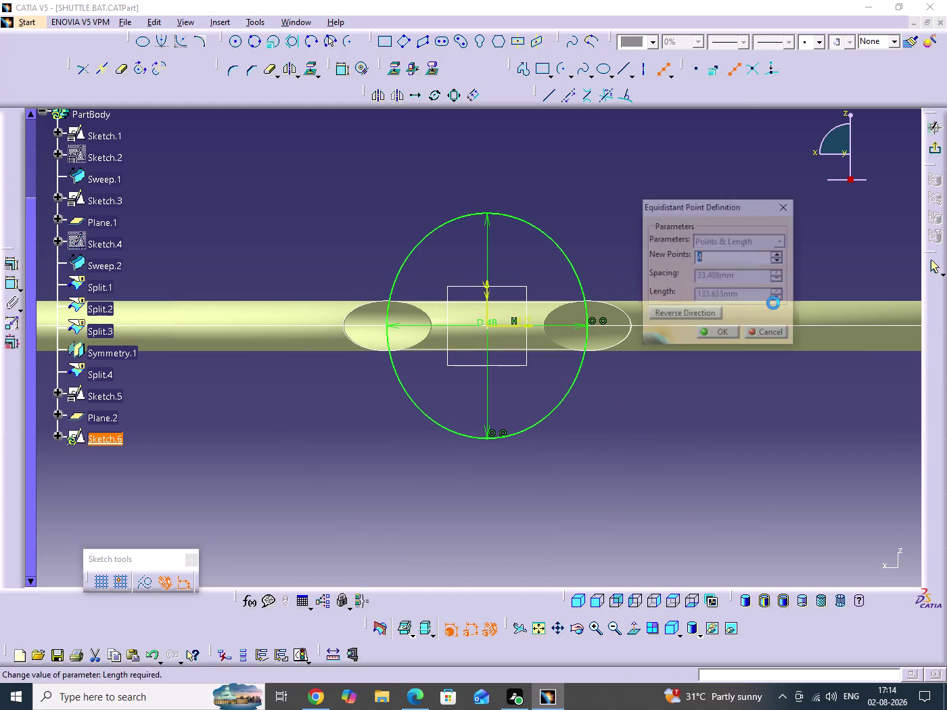
click(720, 337)
click(771, 404)
middle_drag(585, 343, 656, 407)
drag(585, 343, 652, 412)
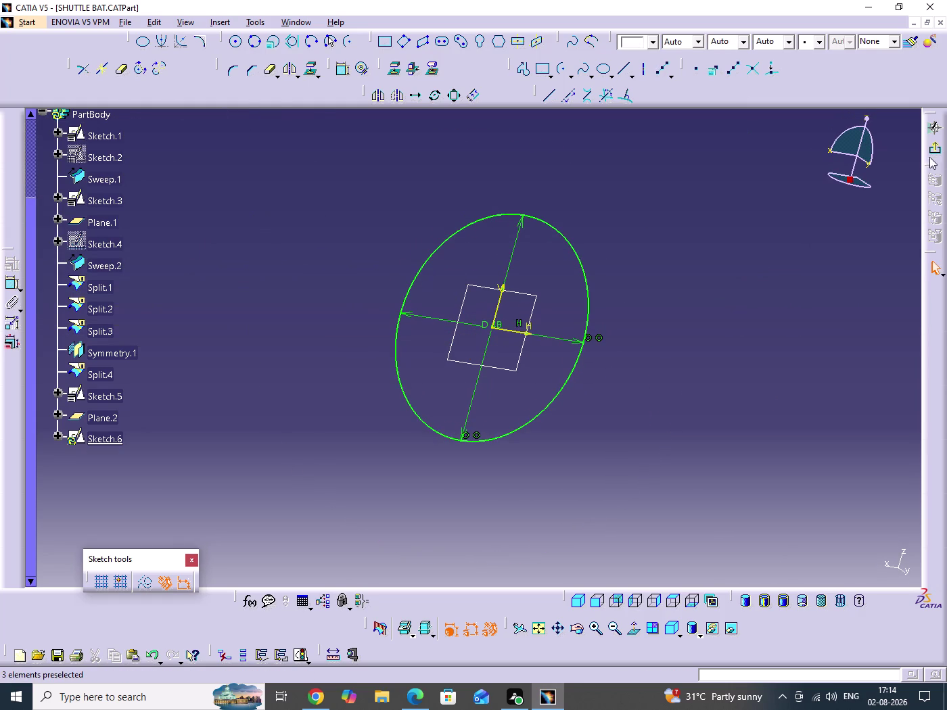
click(934, 151)
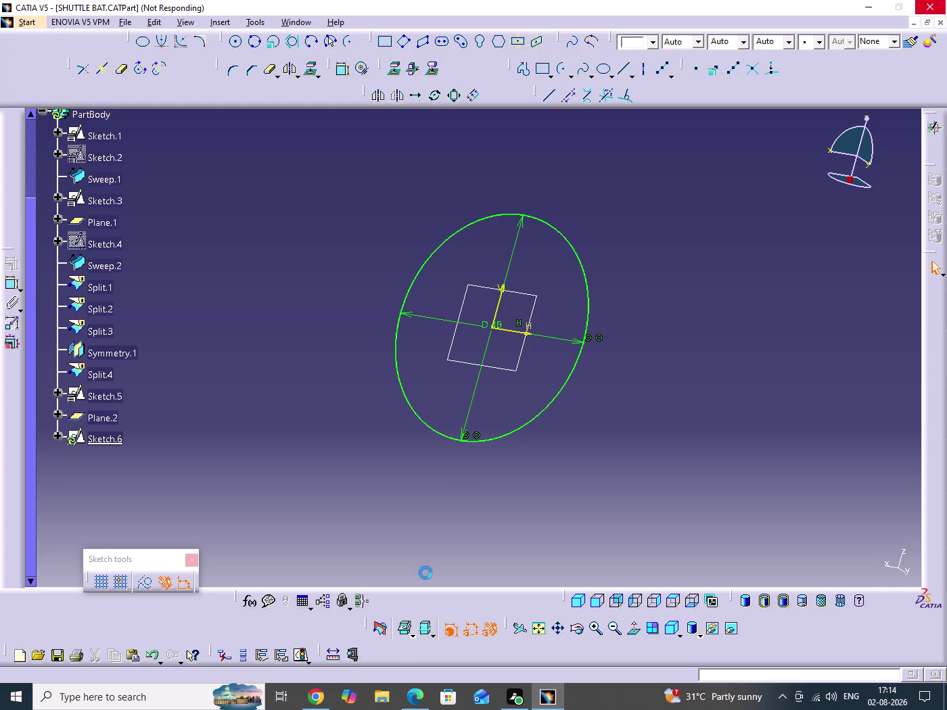
click(388, 695)
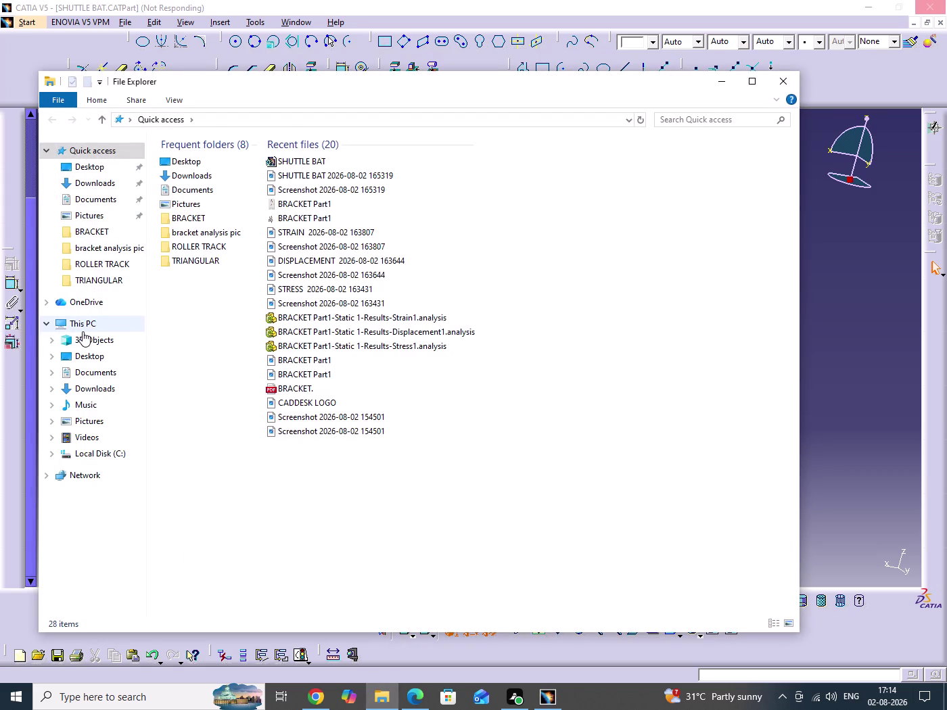
click(82, 331)
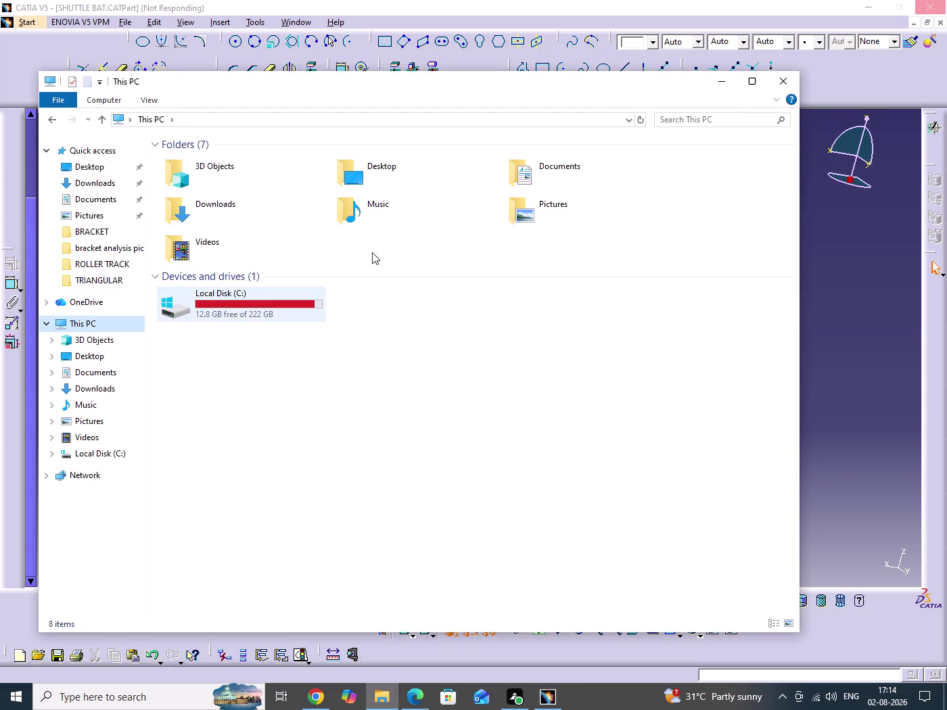
click(783, 80)
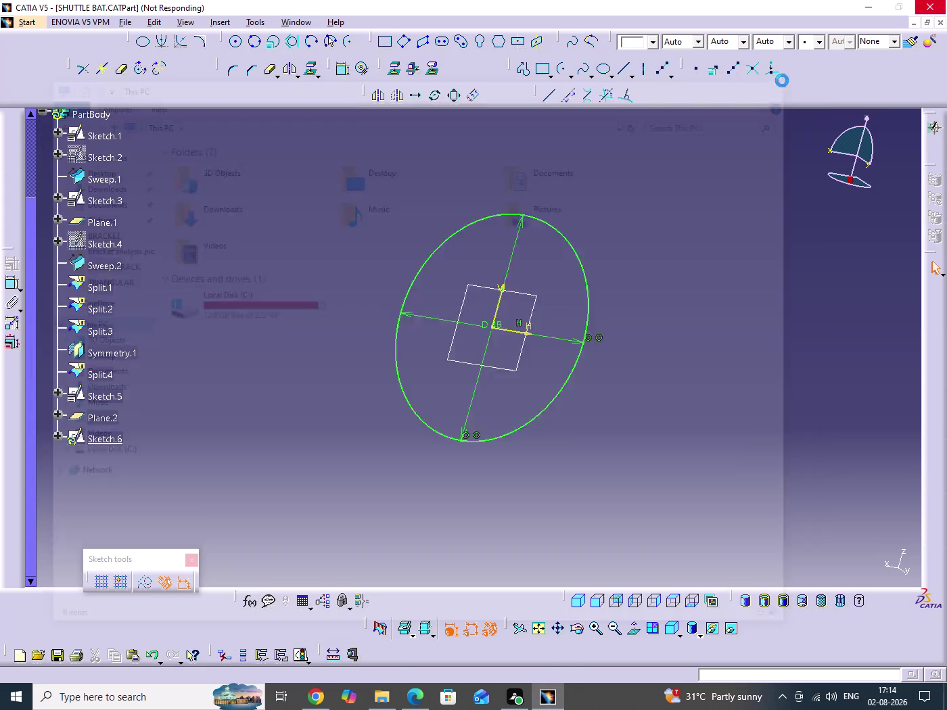